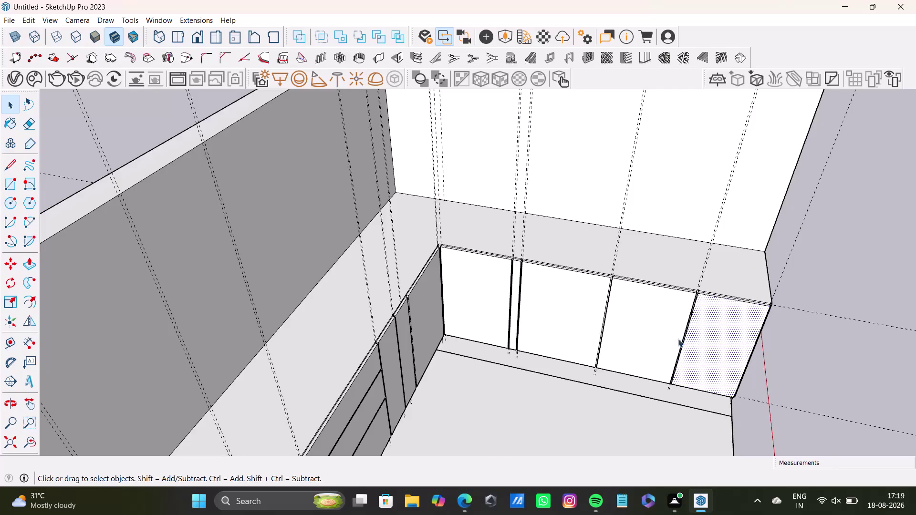
Bring the blank side cabinet face beside the corner cabinets into square view.
middle_drag(635, 395, 305, 394)
scroll(up, 3)
middle_drag(331, 376, 353, 295)
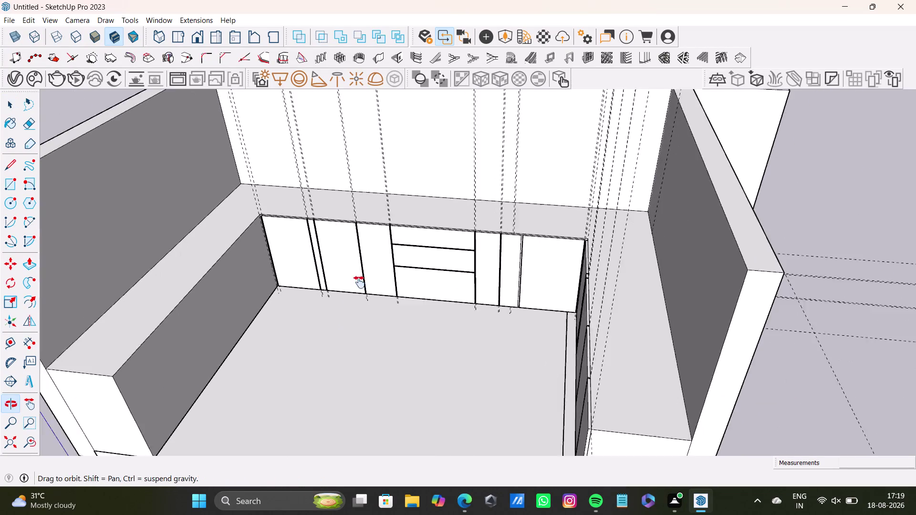
middle_drag(353, 295, 368, 270)
middle_drag(370, 270, 378, 273)
middle_drag(421, 285, 403, 363)
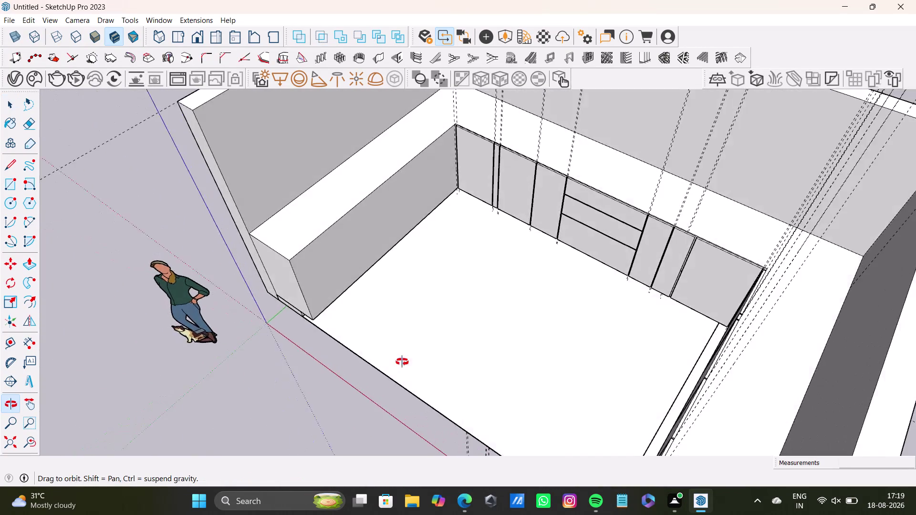
middle_drag(402, 362, 580, 344)
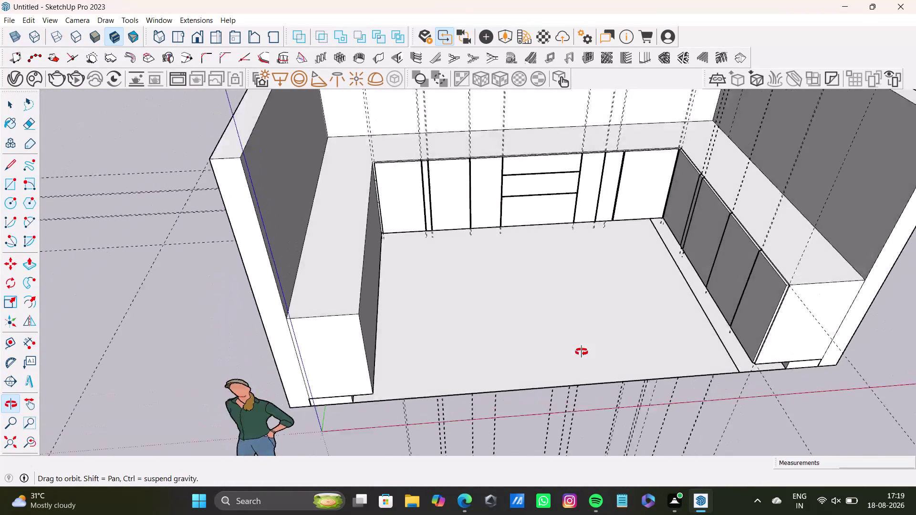
middle_drag(580, 344, 467, 202)
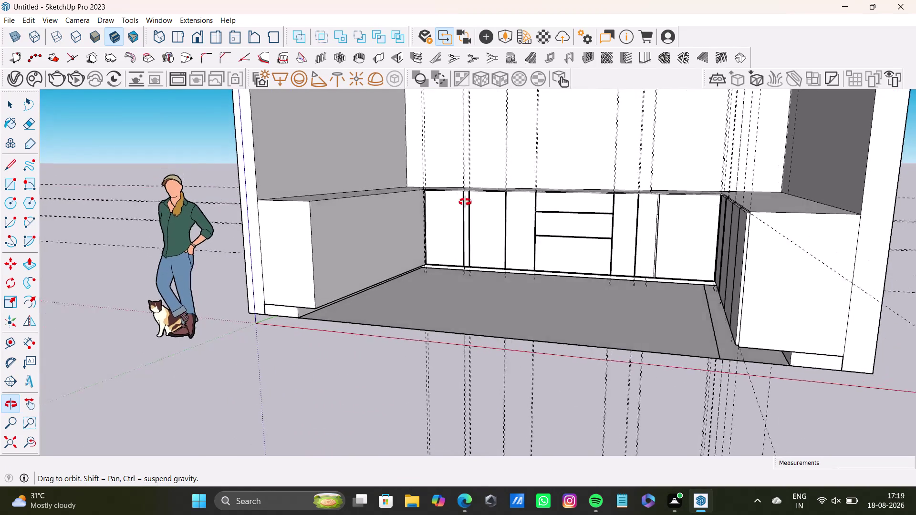
middle_drag(467, 202, 449, 205)
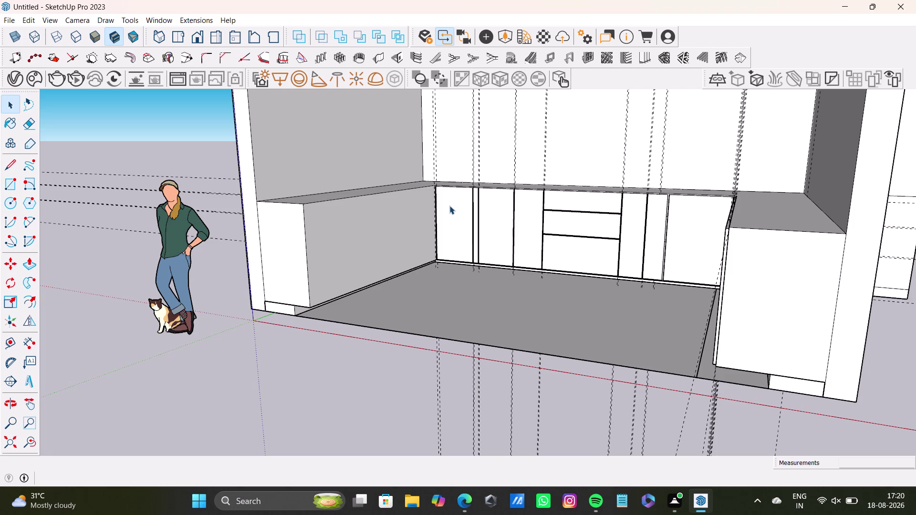
scroll(up, 3)
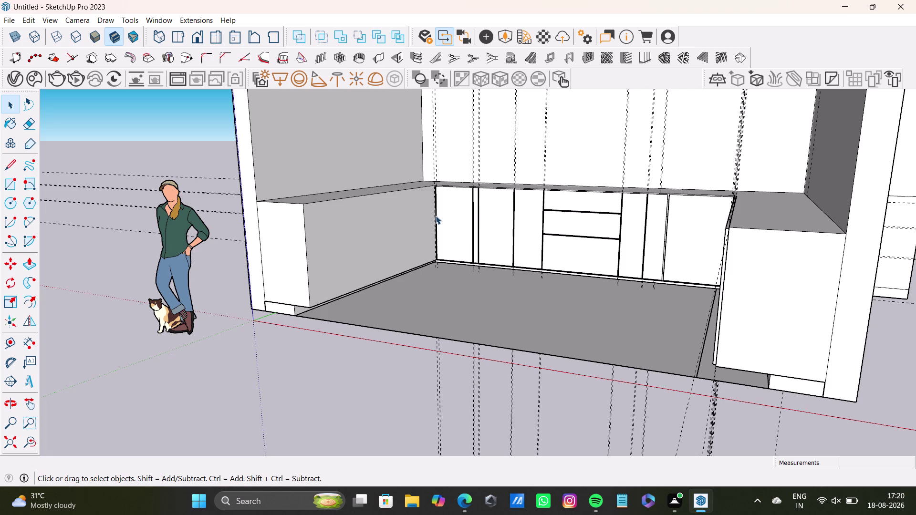
scroll(up, 3)
middle_drag(444, 213, 317, 255)
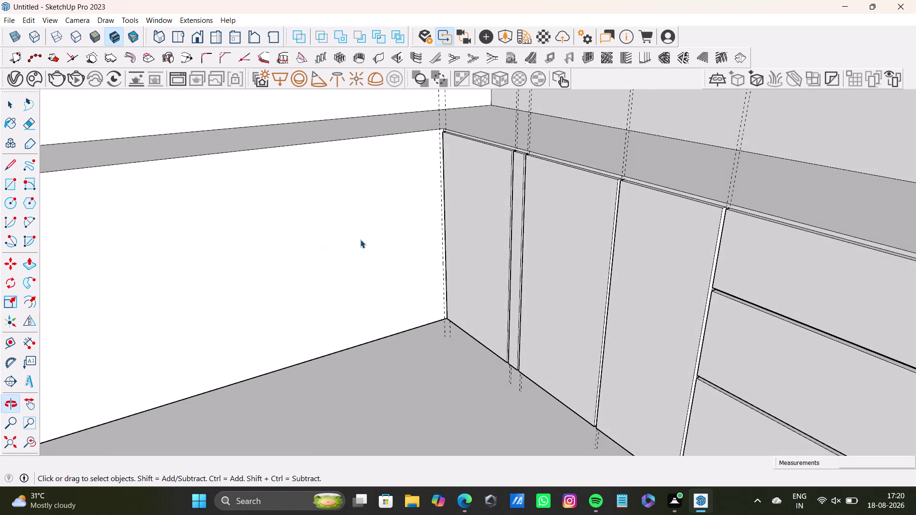
middle_drag(365, 236, 498, 253)
middle_drag(516, 267, 518, 305)
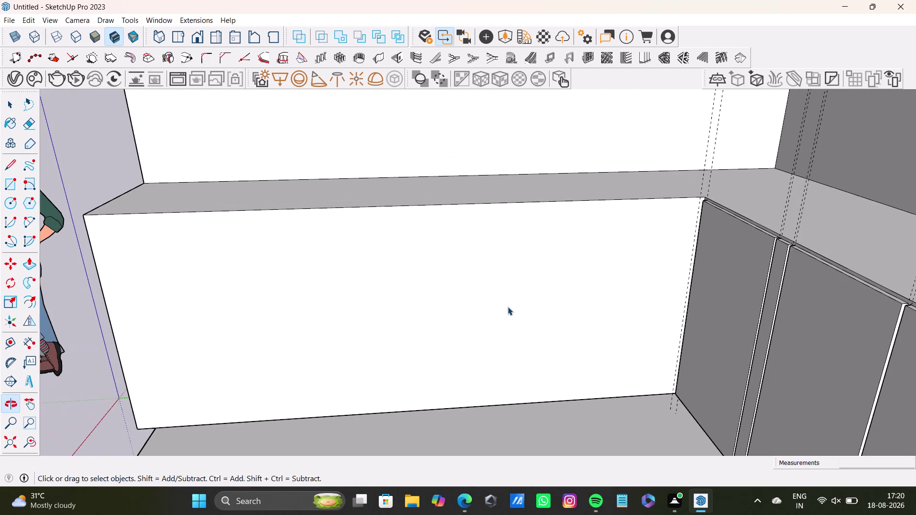
middle_drag(167, 350, 155, 309)
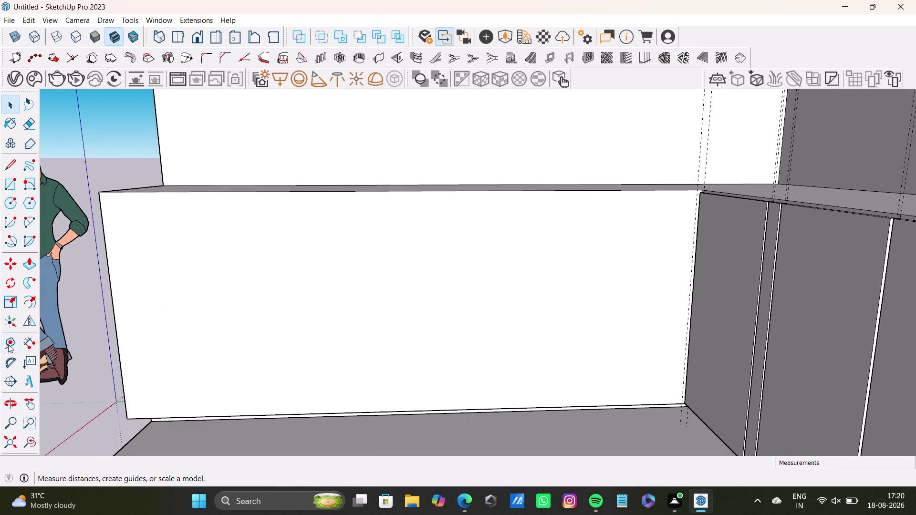
Pull vertical guide lines off the corner cabinet edge onto the side cabinet face.
drag(12, 344, 20, 338)
scroll(up, 3)
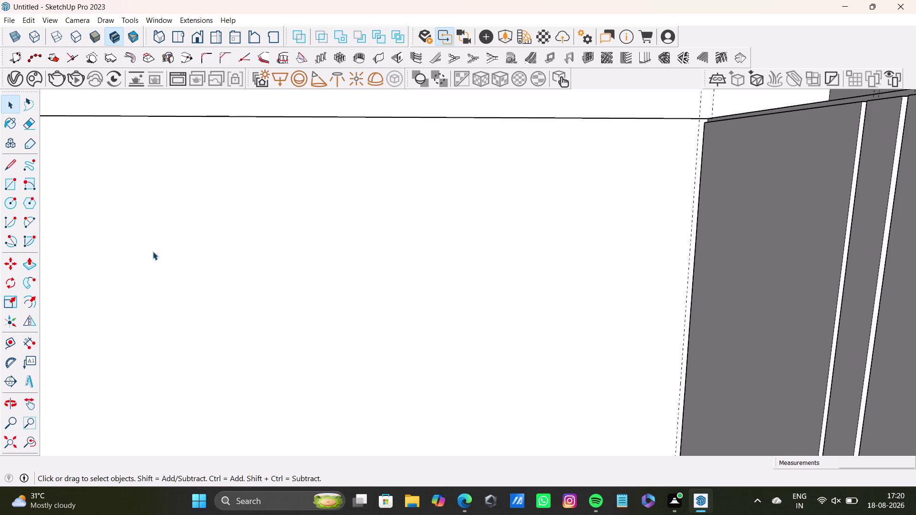
drag(7, 341, 12, 340)
scroll(up, 3)
drag(693, 326, 677, 325)
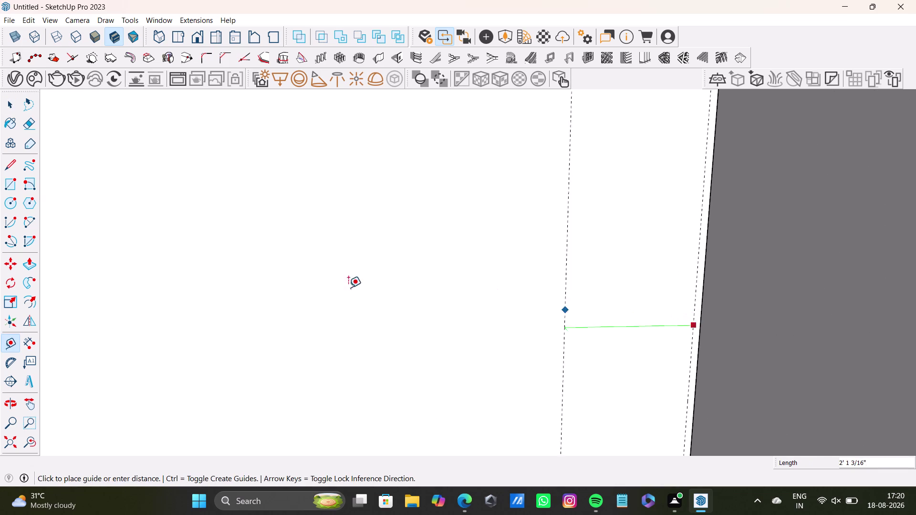
scroll(down, 3)
scroll(up, 3)
middle_drag(347, 294, 388, 293)
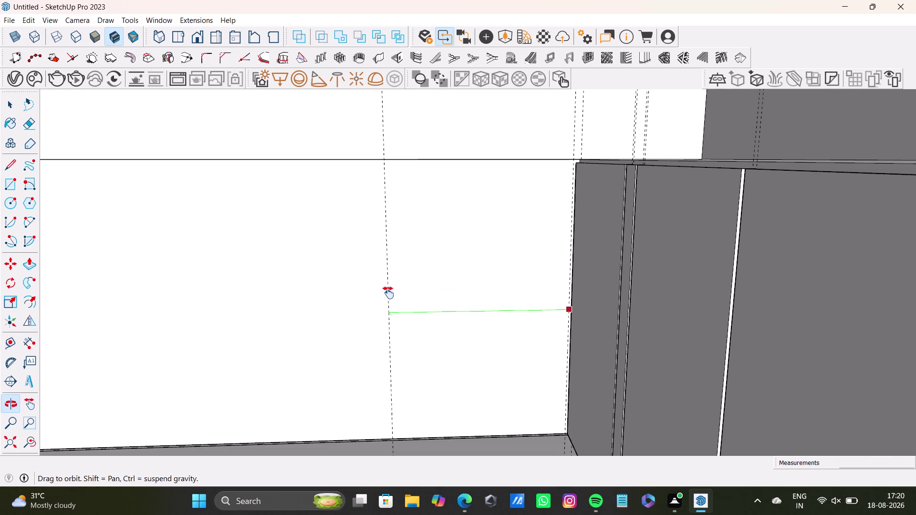
middle_drag(388, 293, 376, 363)
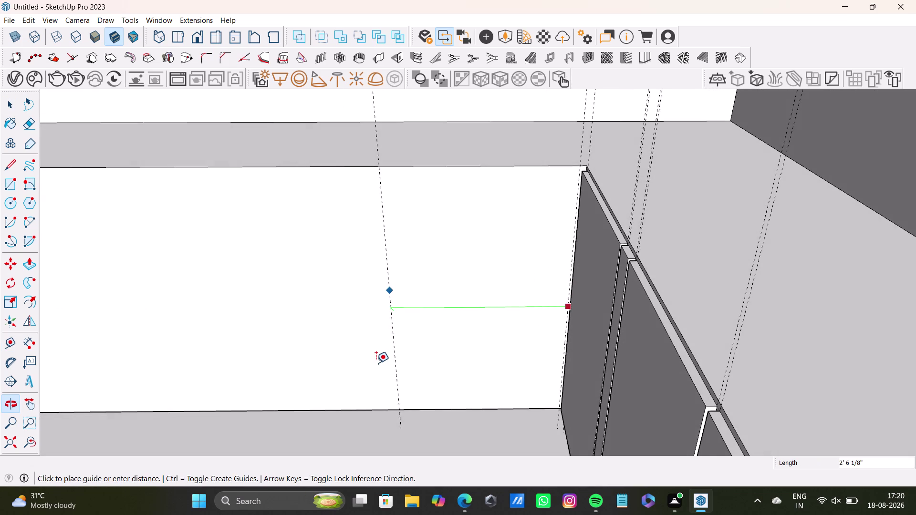
middle_drag(387, 337, 430, 307)
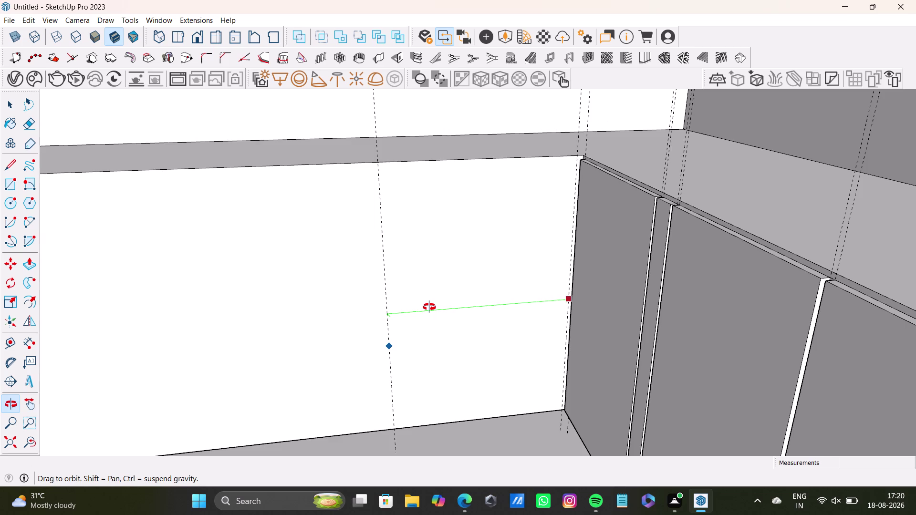
middle_drag(429, 307, 398, 310)
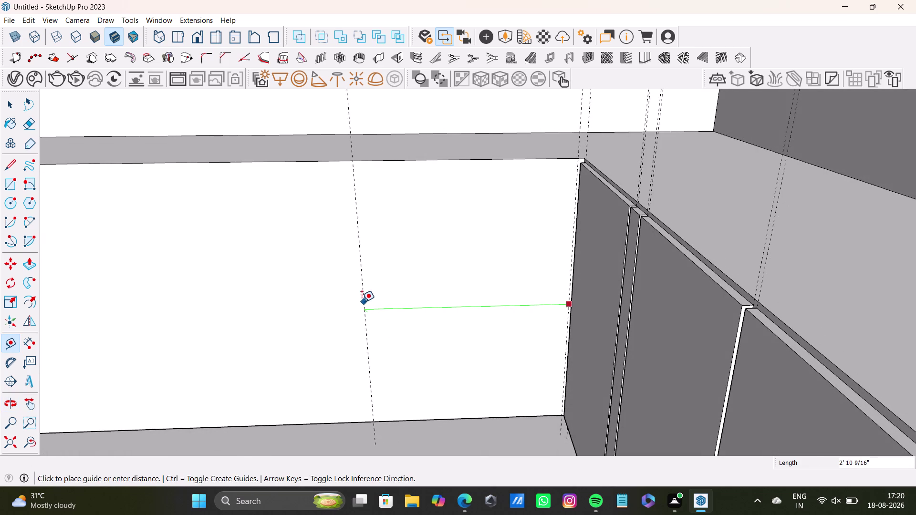
click(359, 301)
drag(361, 316, 338, 316)
Offset a guide 0.5" from the first guide on the side face.
text(0.)
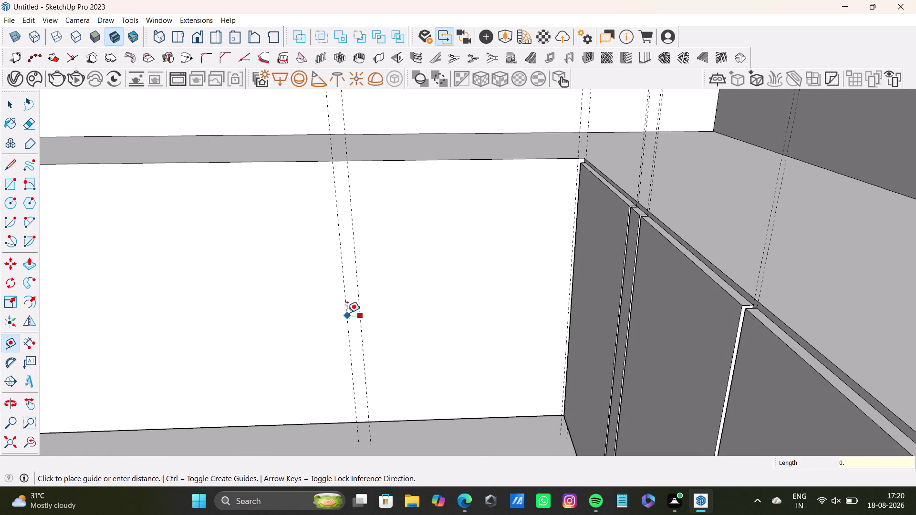
text(6)
key(BackSpace)
key(5)
key(shift+quotedbl)
key(Return)
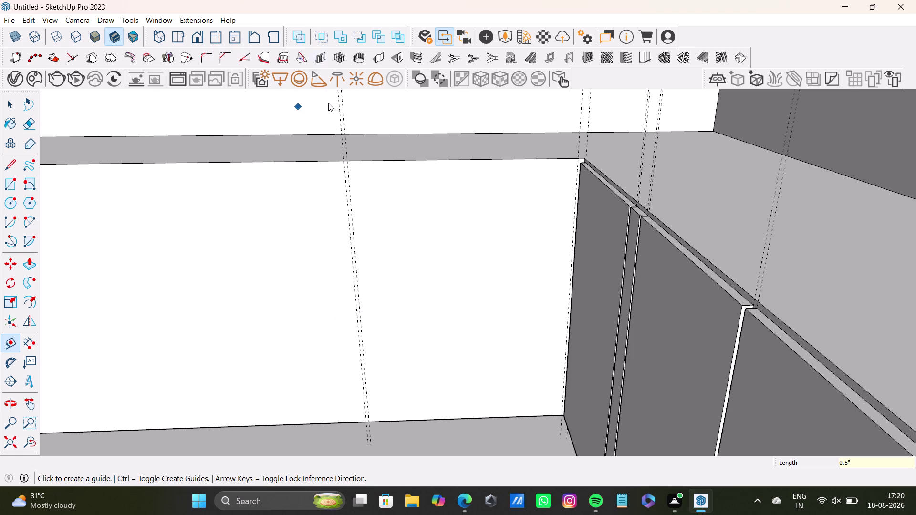
scroll(up, 3)
middle_drag(371, 320, 441, 296)
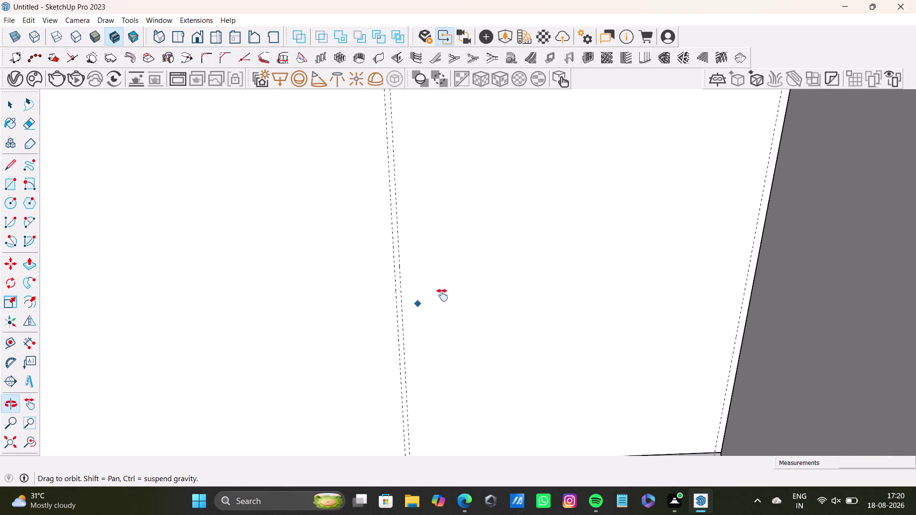
middle_drag(441, 295, 443, 295)
Place a guide about 2'9" along and pair it with a 0.5" offset guide.
drag(421, 304, 416, 304)
scroll(down, 3)
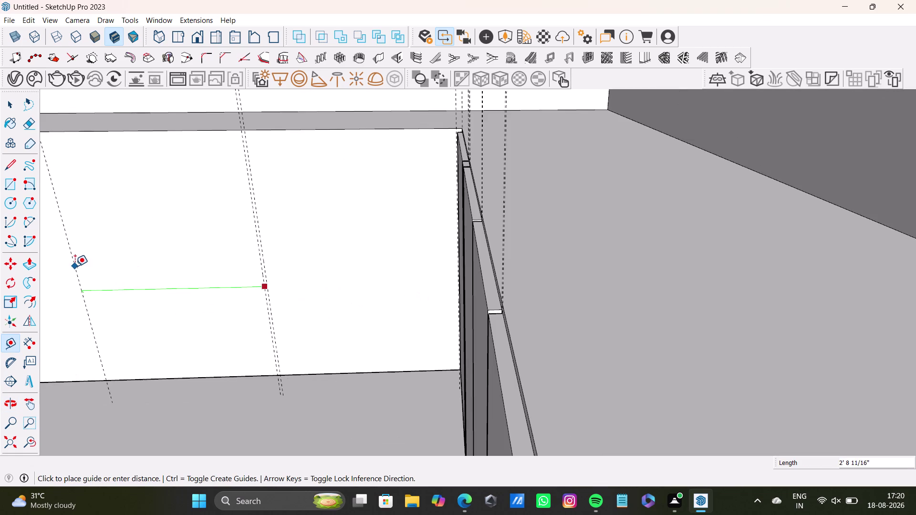
middle_drag(76, 266, 320, 273)
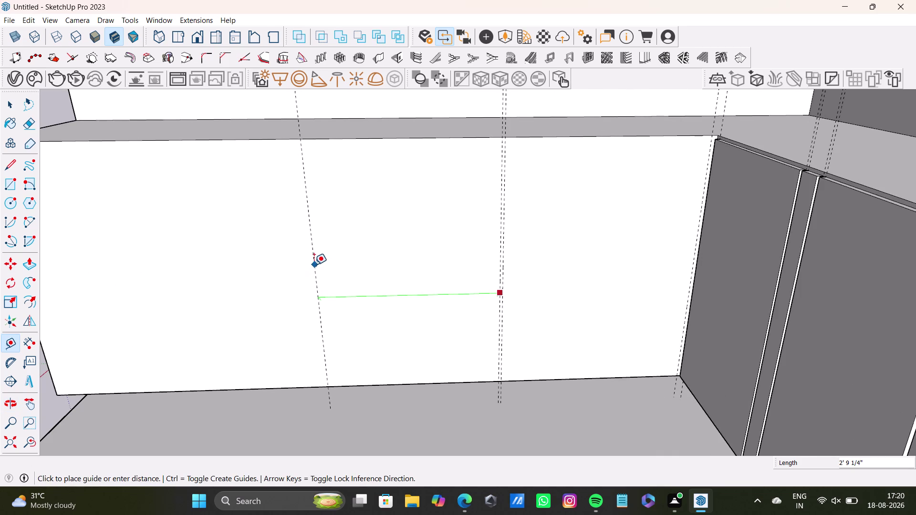
click(311, 264)
click(309, 274)
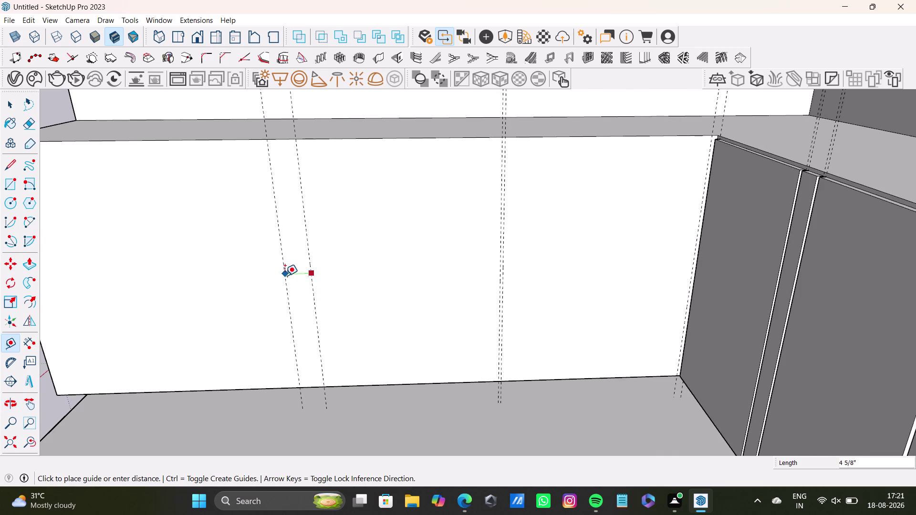
text(0.5)
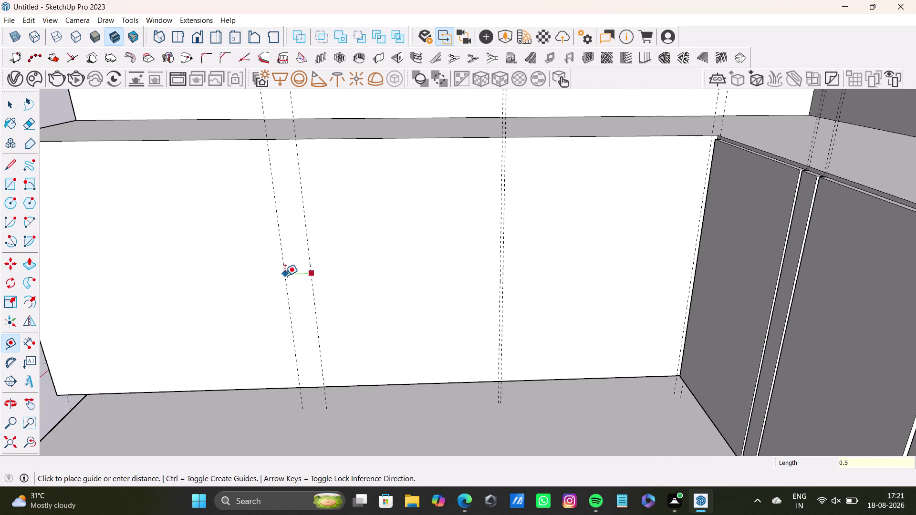
key(shift+quotedbl)
key(Return)
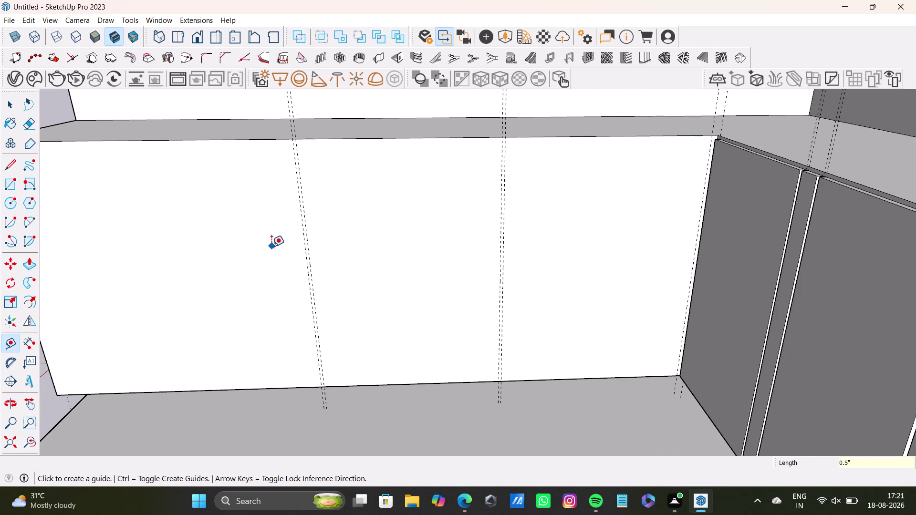
Place another guide about 2'7" further along the side face.
scroll(up, 3)
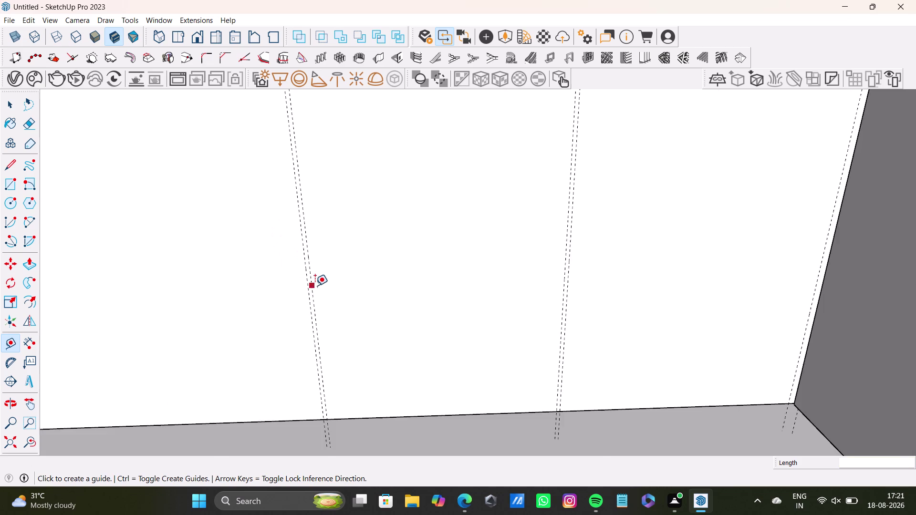
scroll(up, 3)
drag(305, 283, 280, 284)
scroll(down, 3)
middle_drag(86, 274, 297, 257)
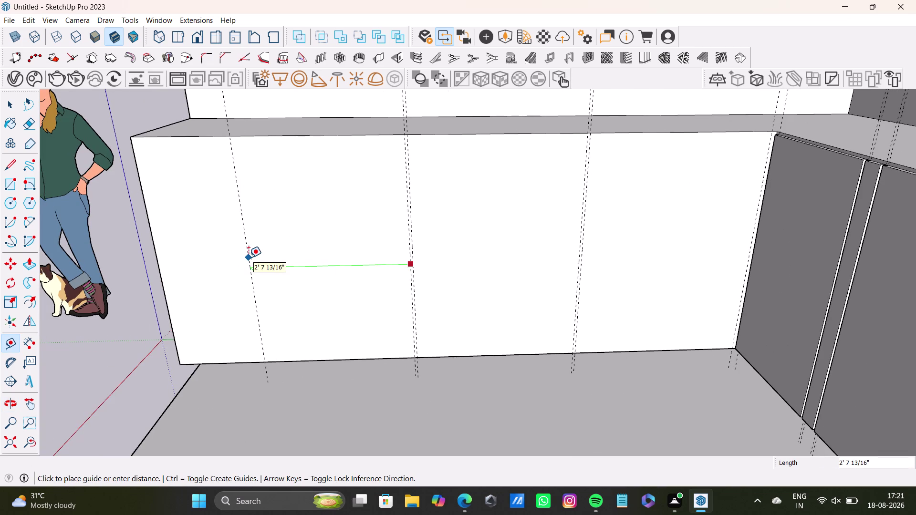
click(249, 258)
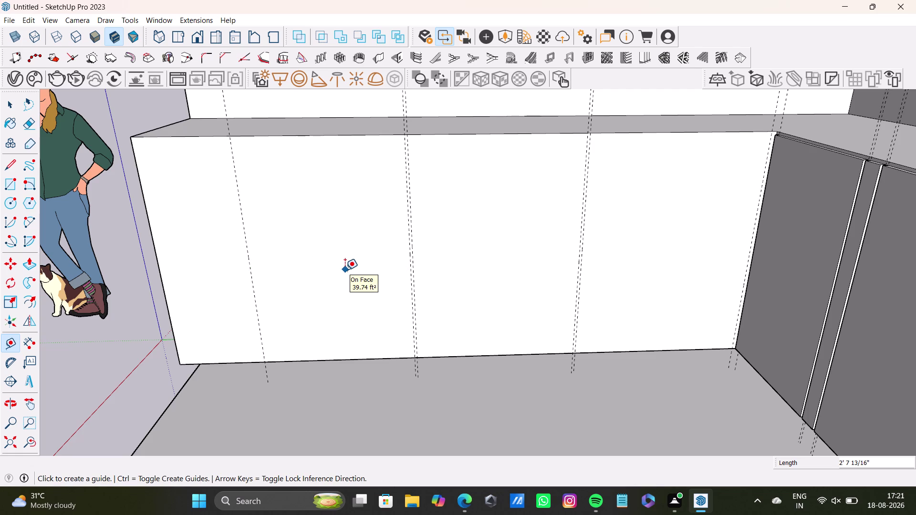
Undo the last five guide placements to clear the side face.
key(ctrl+z)
key(ctrl+z)
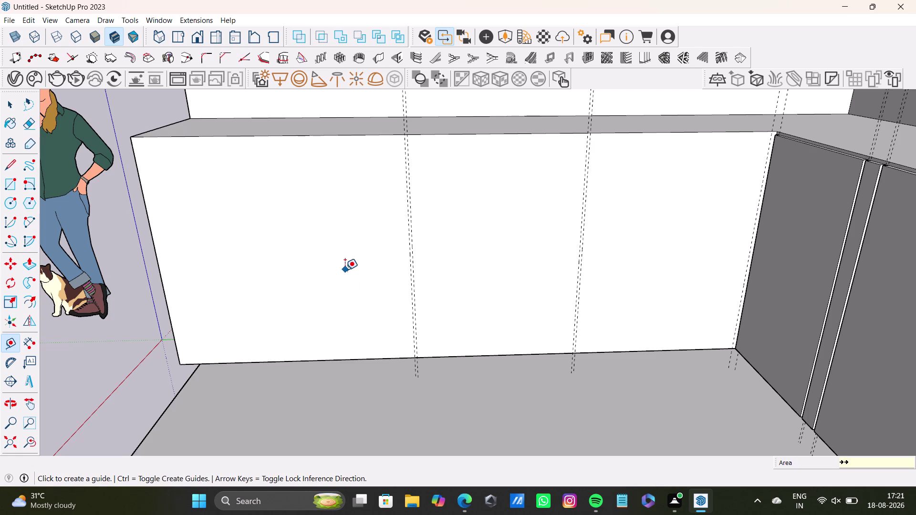
key(ctrl+z)
key(ctrl+z)
key(ctrl+z)
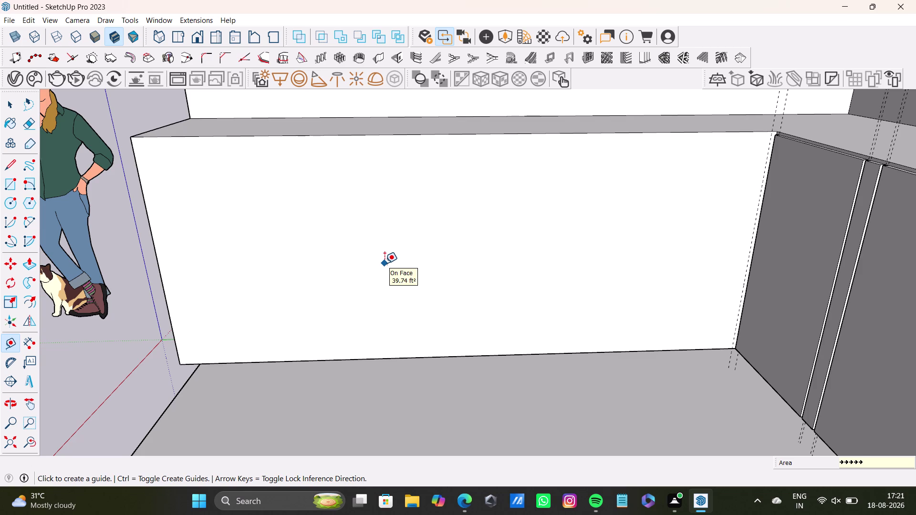
scroll(down, 3)
Begin measuring guides from the cabinet and wall corners along the back wall.
click(8, 344)
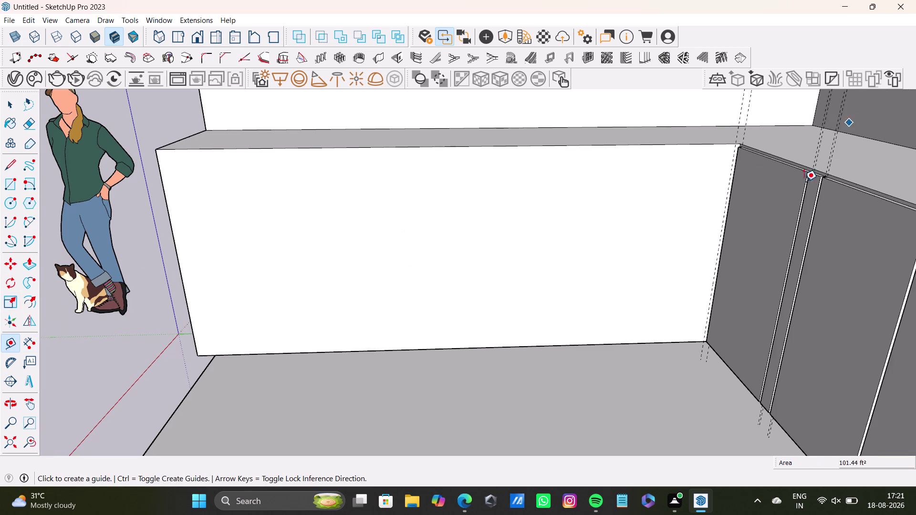
scroll(up, 3)
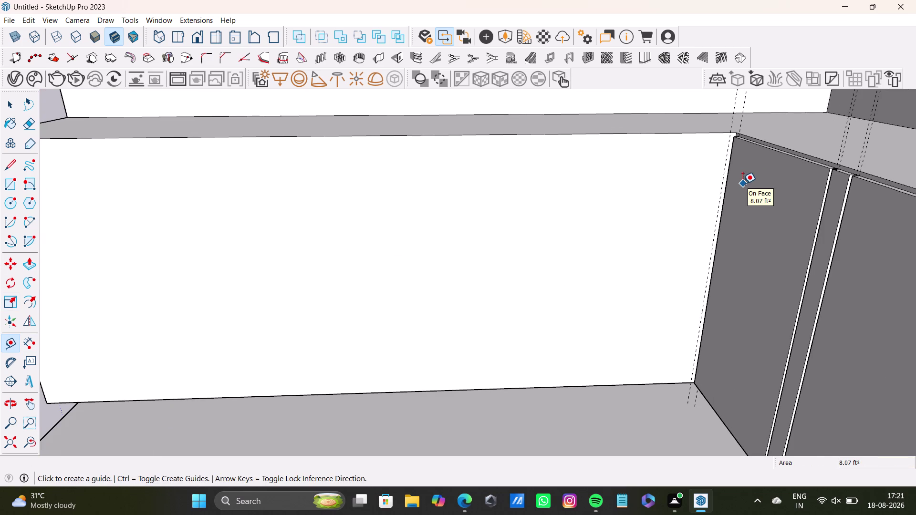
middle_drag(740, 190, 709, 178)
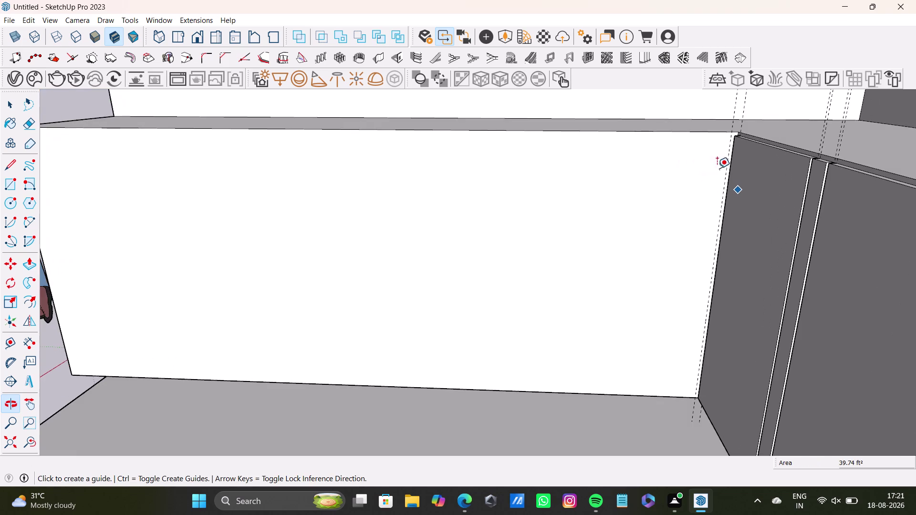
scroll(up, 3)
click(733, 139)
scroll(down, 3)
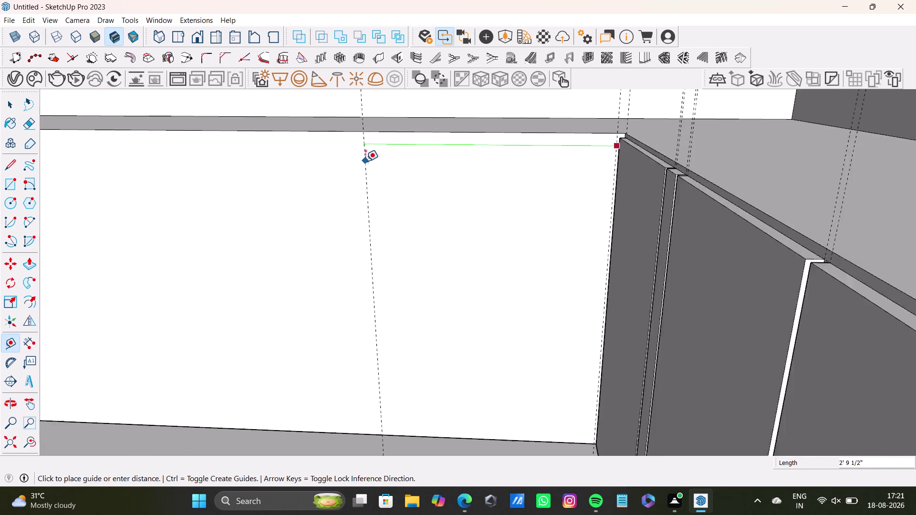
scroll(down, 3)
middle_drag(365, 165, 401, 159)
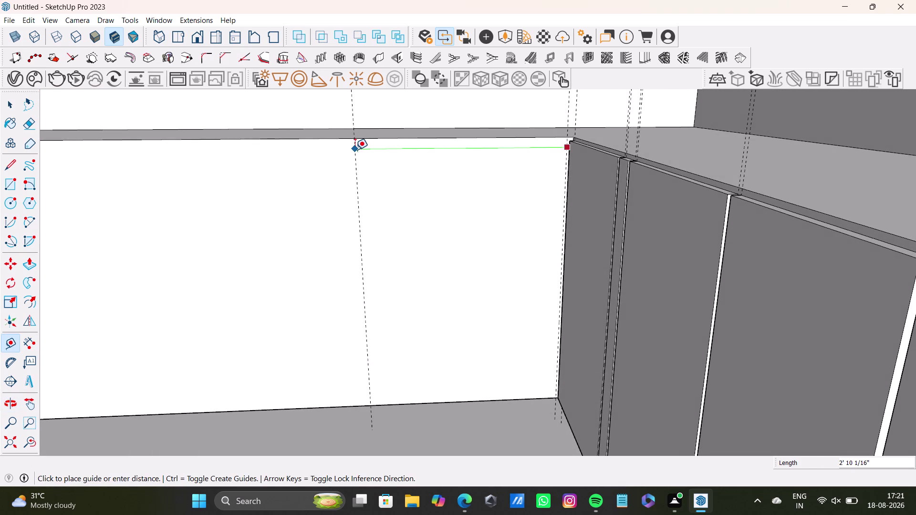
Add a guide 0.5" beside the first existing vertical guide.
click(355, 149)
click(354, 165)
text(0)
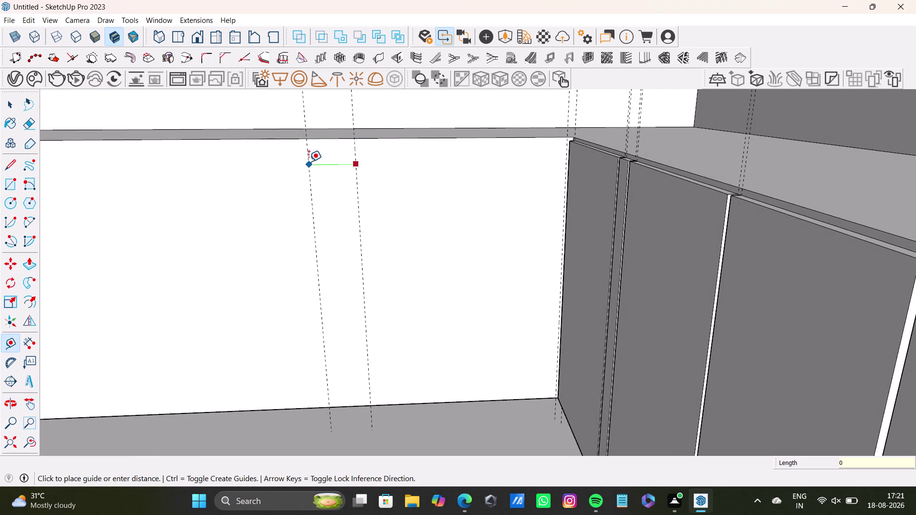
text(.5)
key(shift+quotedbl)
key(Return)
Add a 0.5" offset guide beside the second vertical guide.
scroll(up, 3)
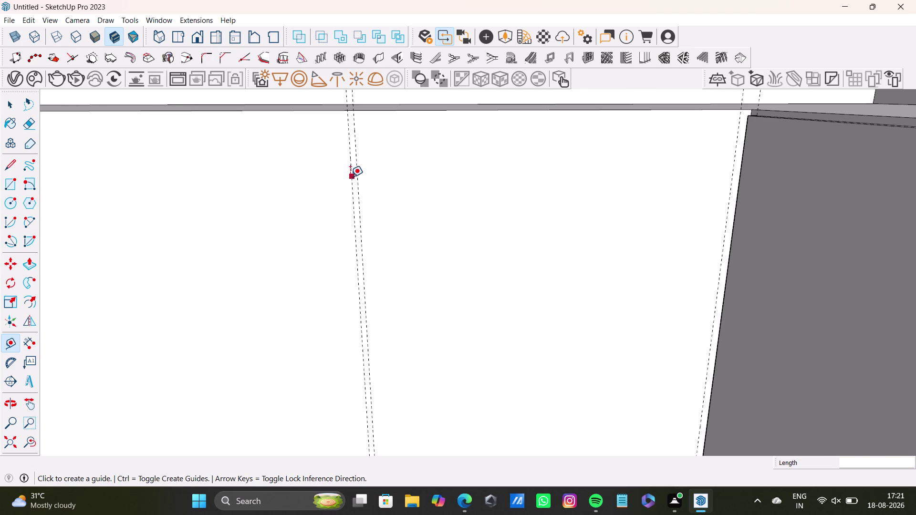
drag(351, 179, 347, 179)
scroll(down, 3)
scroll(down, 3)
middle_drag(100, 212, 191, 200)
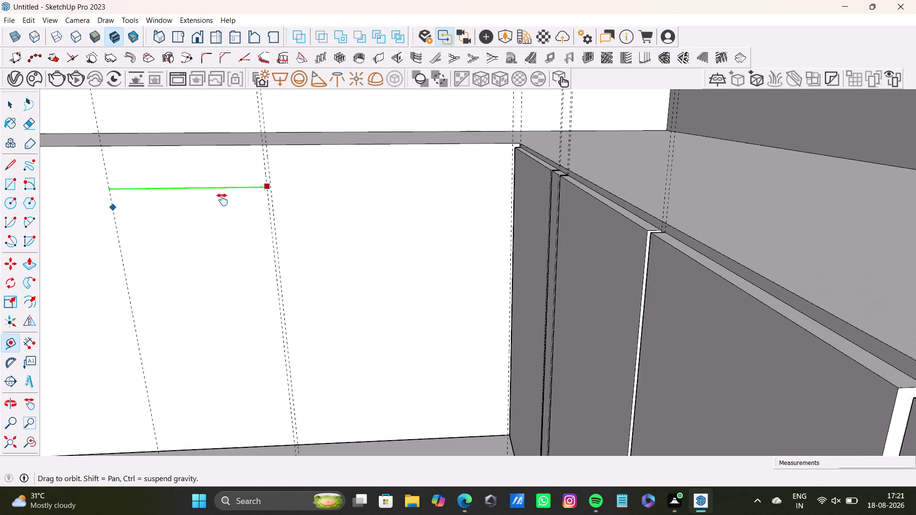
middle_drag(191, 200, 362, 206)
click(324, 212)
click(326, 216)
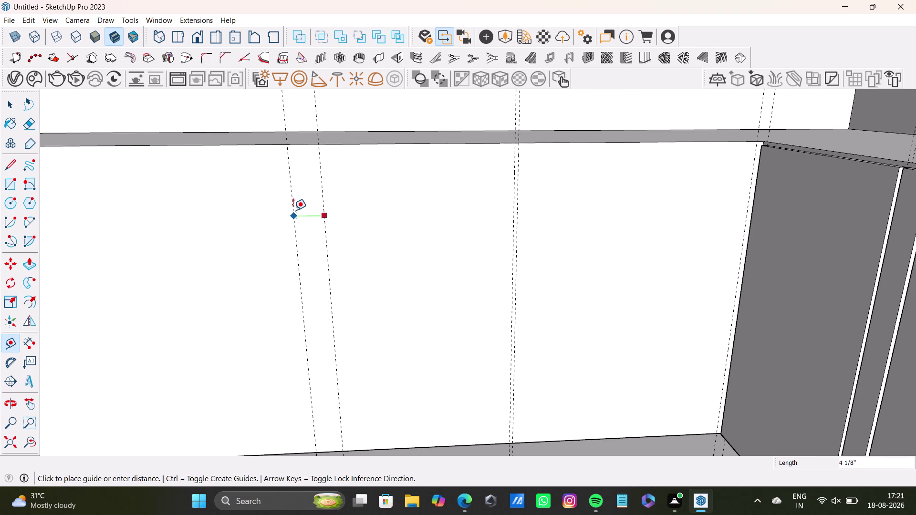
text(0,)
key(BackSpace)
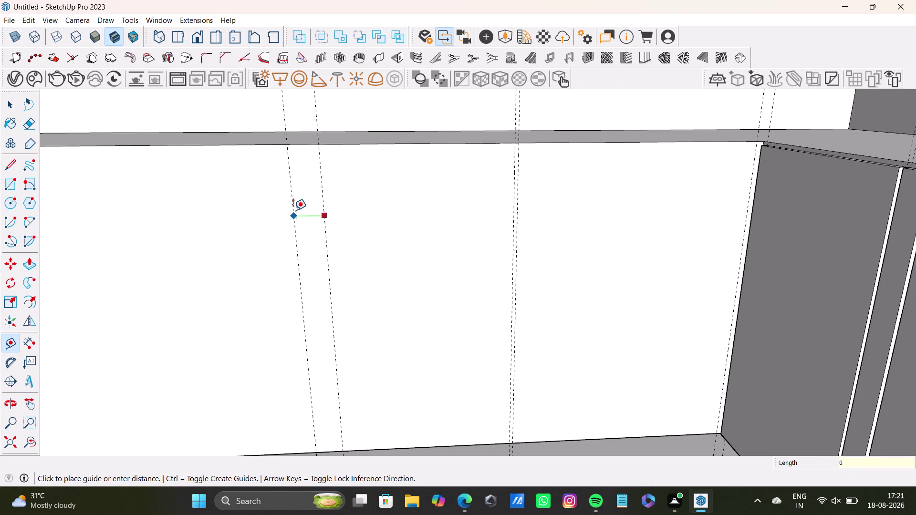
text(.5)
key(shift+quotedbl)
key(Return)
Add a 0.5" offset guide beside the third vertical guide.
scroll(up, 3)
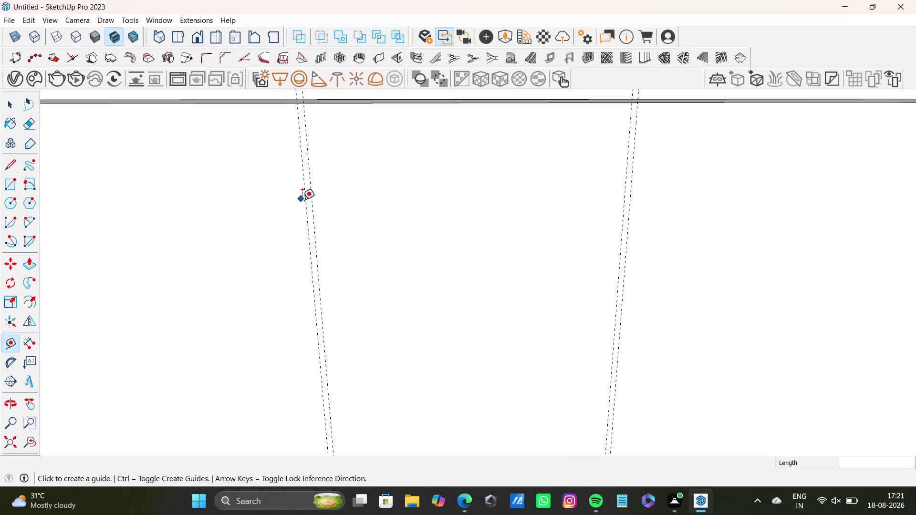
click(303, 201)
scroll(down, 3)
middle_drag(150, 181, 438, 181)
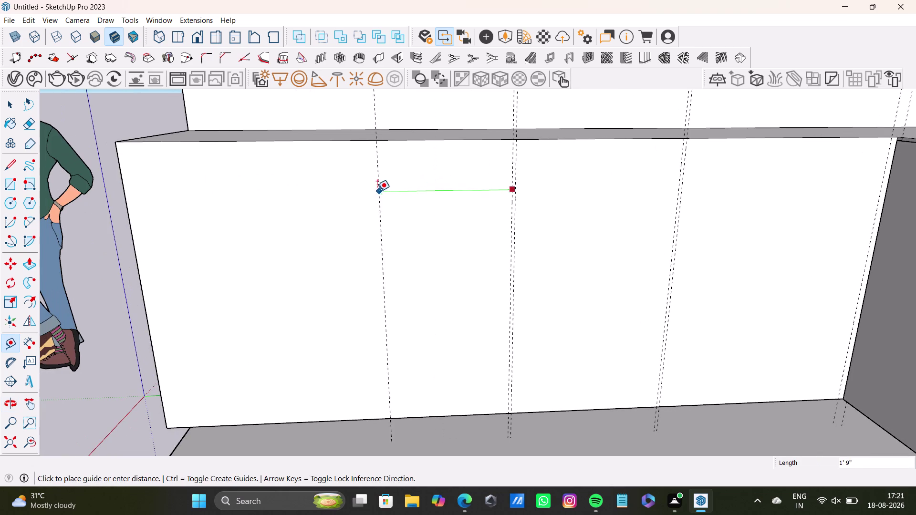
click(329, 194)
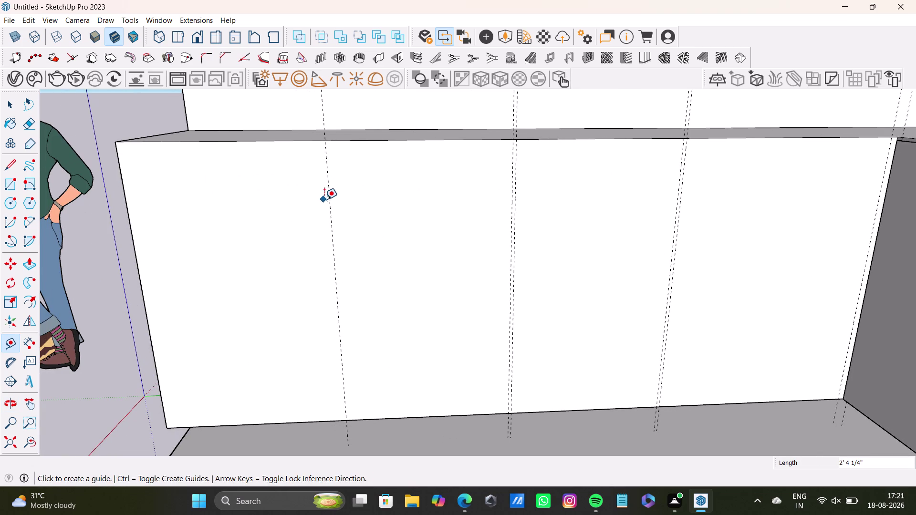
click(329, 200)
text(0.)
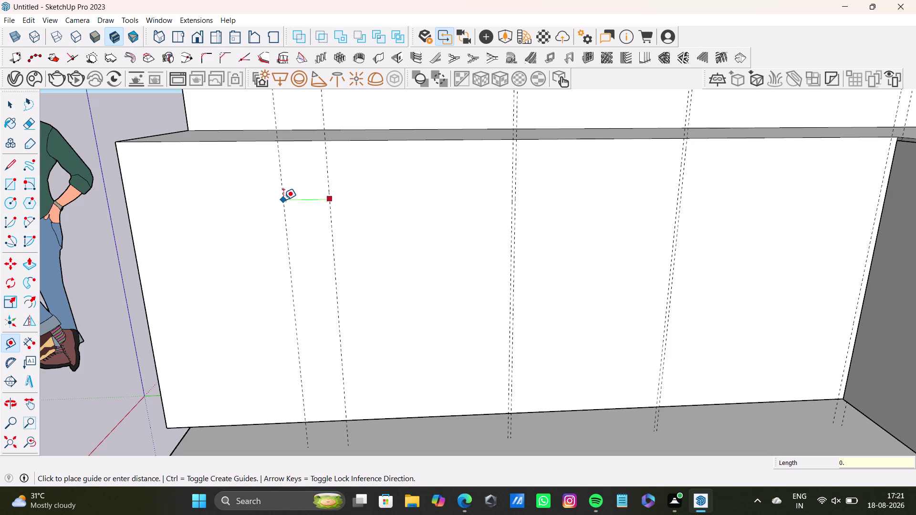
text(5)
key(shift+quotedbl)
key(Return)
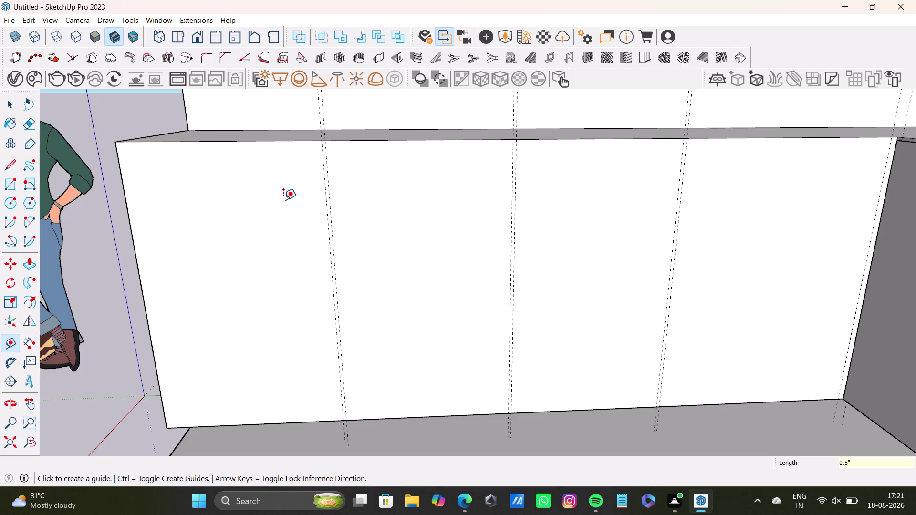
Start another offset guide from the next guide toward the wall's left end.
scroll(up, 3)
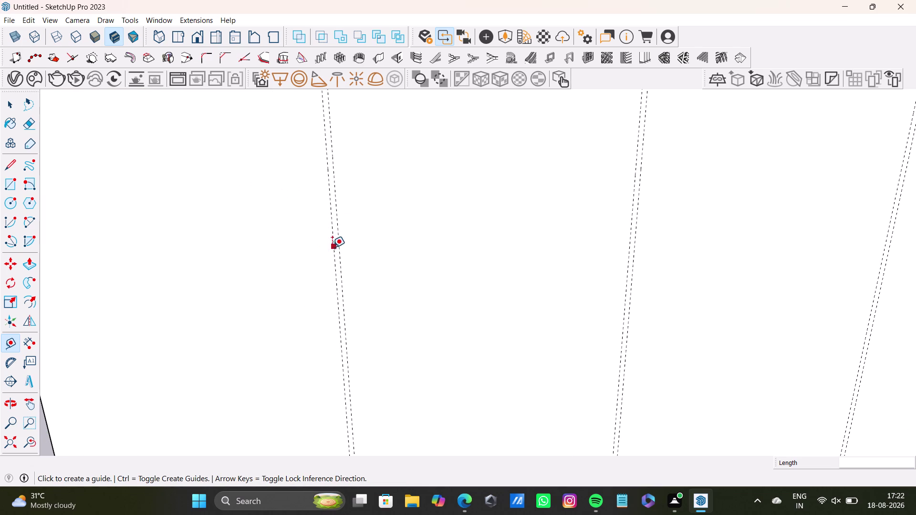
click(332, 248)
scroll(down, 3)
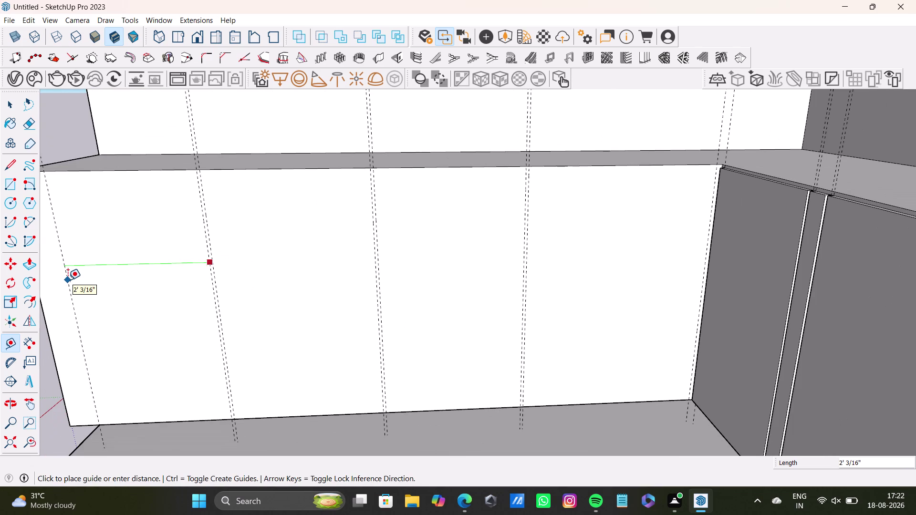
middle_drag(68, 280, 218, 262)
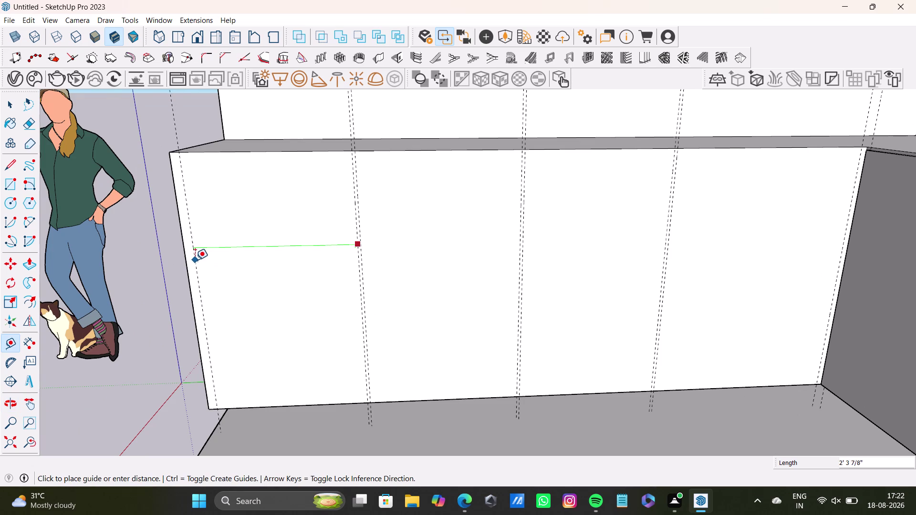
click(192, 260)
scroll(up, 3)
middle_drag(204, 259, 210, 209)
scroll(down, 3)
scroll(up, 3)
scroll(down, 3)
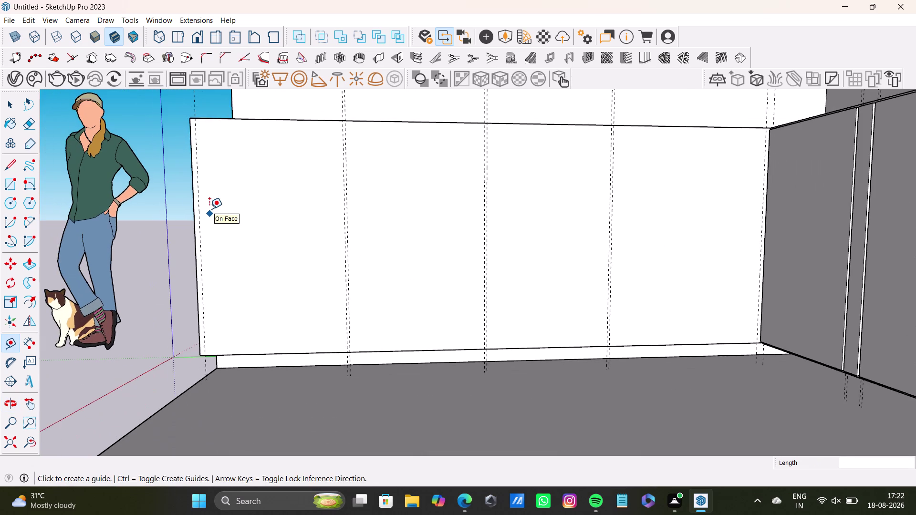
scroll(down, 3)
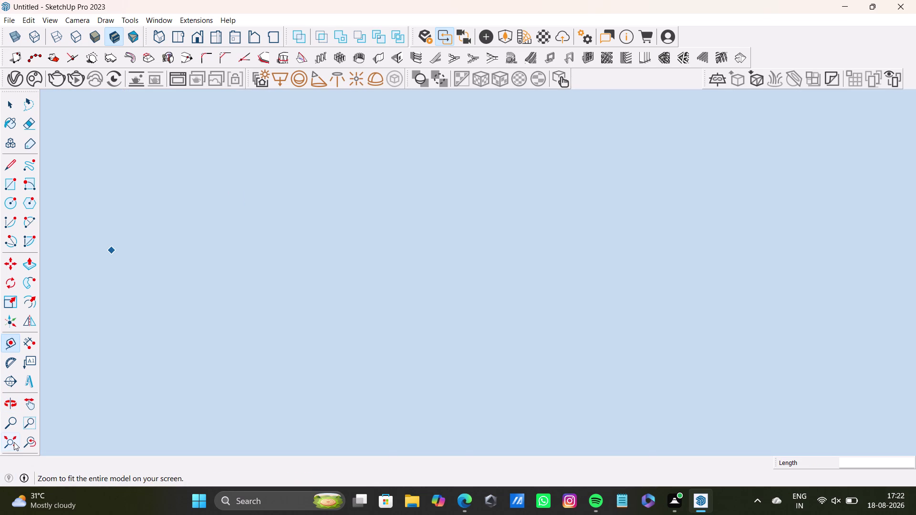
click(14, 443)
middle_drag(387, 316, 618, 350)
scroll(down, 3)
middle_drag(518, 345, 660, 346)
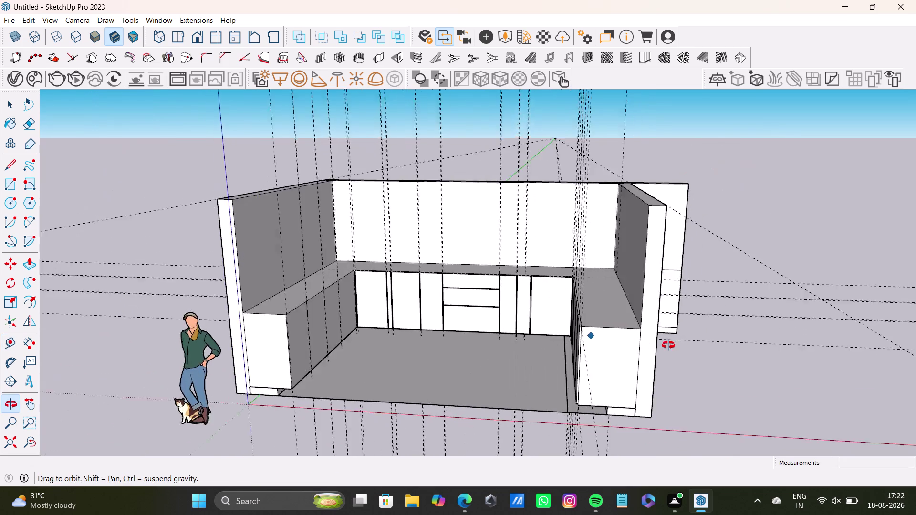
middle_drag(661, 345, 668, 345)
scroll(up, 3)
middle_drag(618, 336, 670, 351)
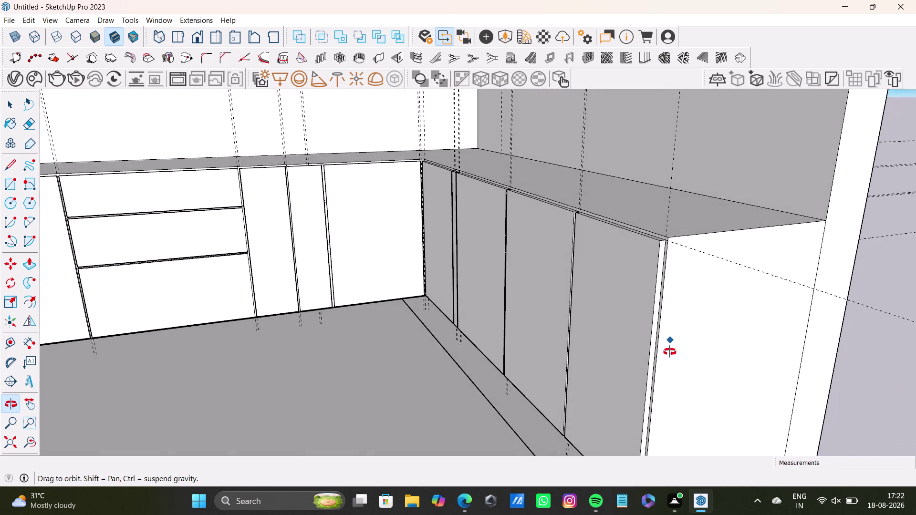
middle_drag(670, 352, 676, 370)
scroll(up, 3)
middle_drag(666, 321, 650, 323)
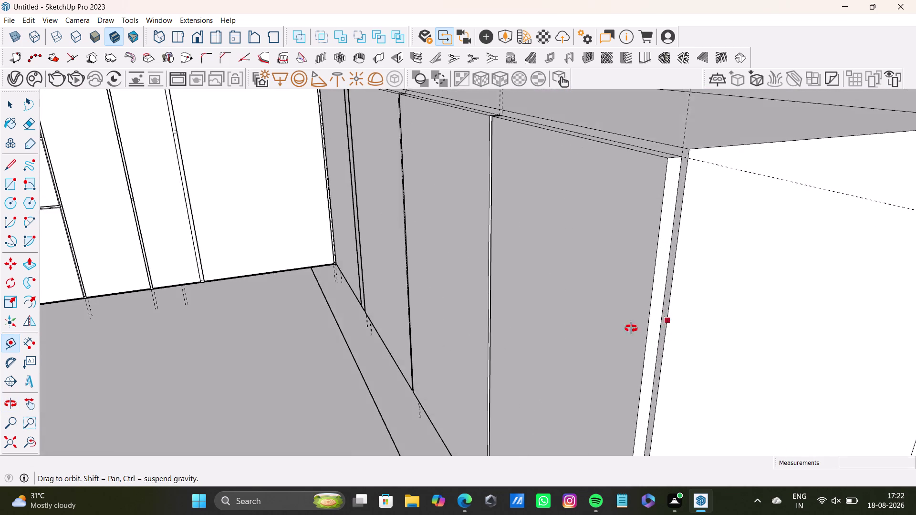
middle_drag(651, 323, 272, 312)
scroll(down, 3)
middle_drag(310, 245, 455, 437)
scroll(up, 3)
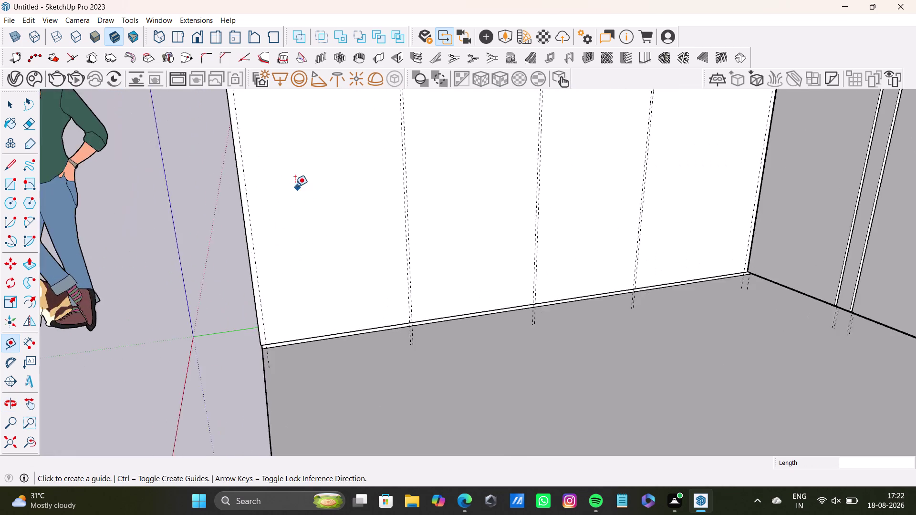
scroll(up, 3)
middle_drag(304, 184, 460, 330)
middle_drag(453, 332, 381, 288)
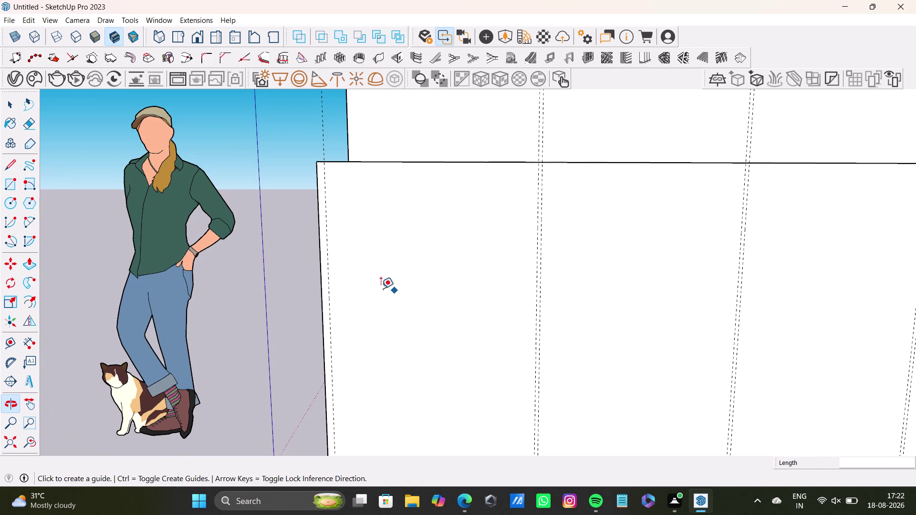
Offset a guide 0.5" inward from the wall's left edge.
key(ctrl+z)
click(538, 277)
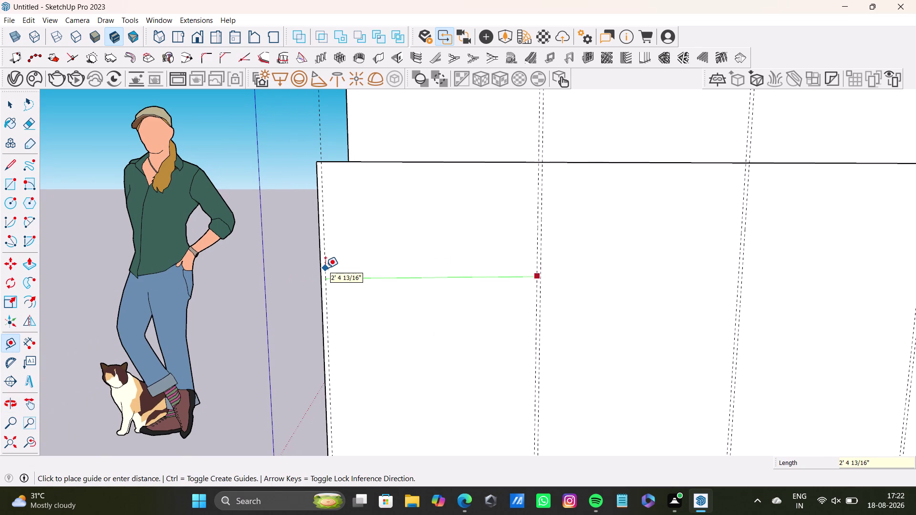
click(326, 268)
drag(324, 277, 331, 277)
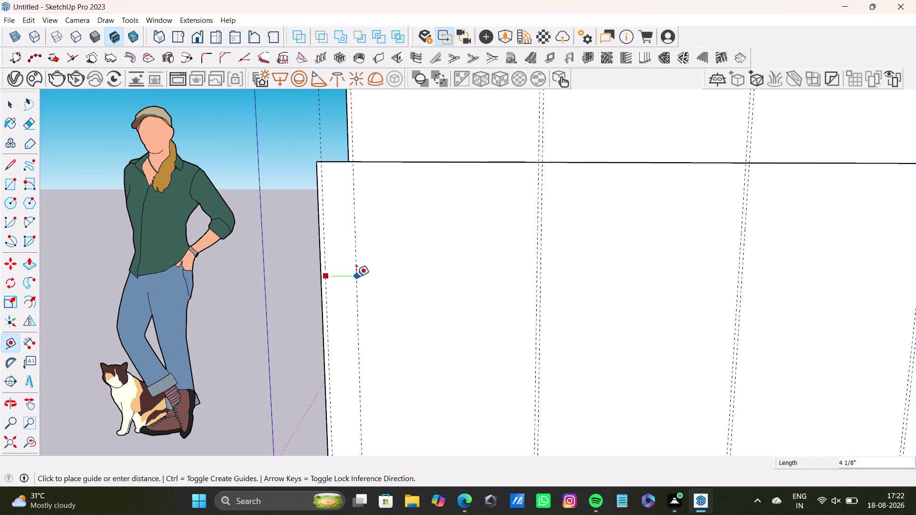
text(0.5)
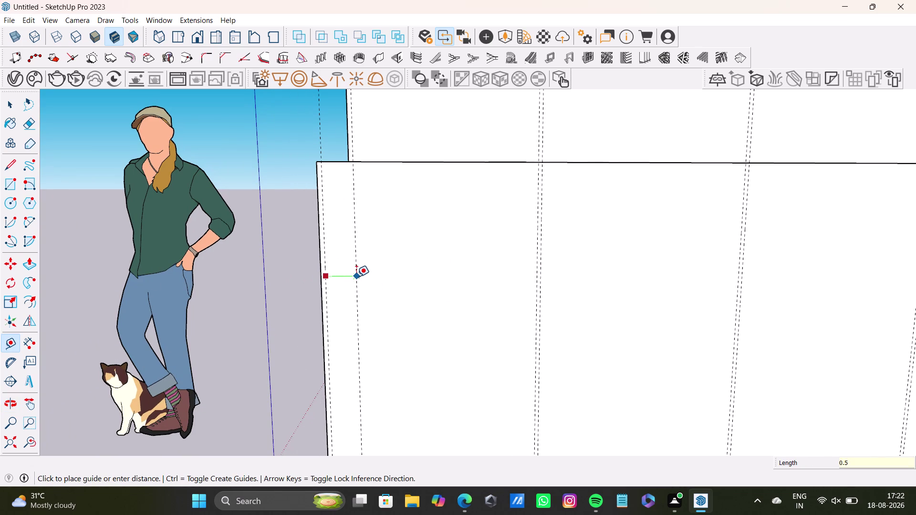
key(shift+quotedbl)
key(Return)
key(space)
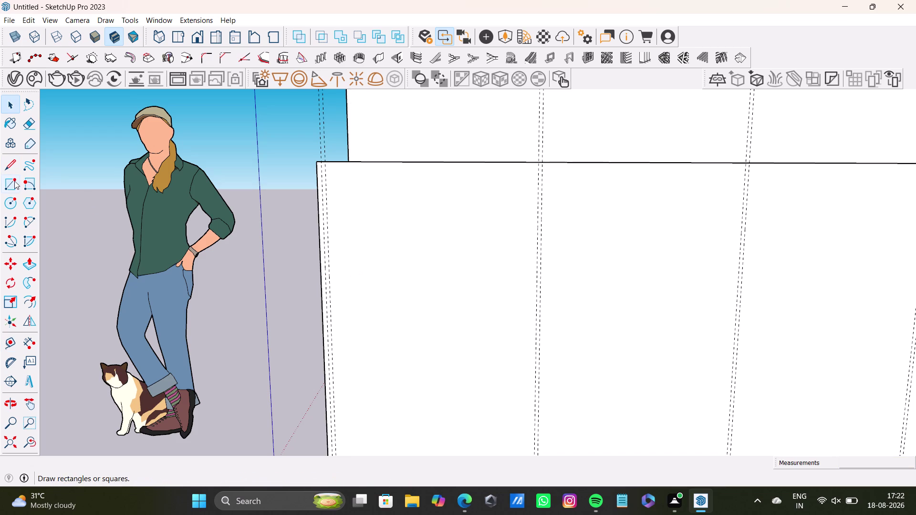
click(7, 185)
scroll(up, 3)
key(space)
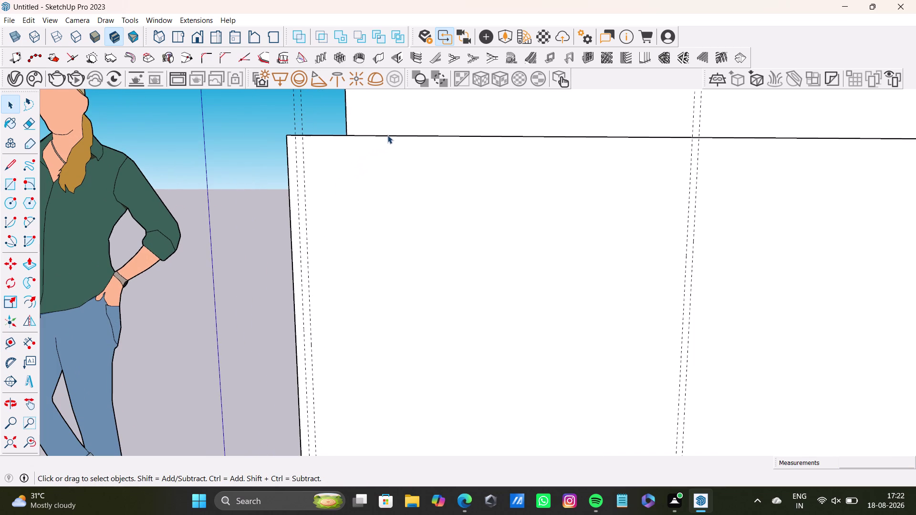
Place a horizontal guide below the wall's top edge near the corner, then undo it.
key(t)
click(389, 136)
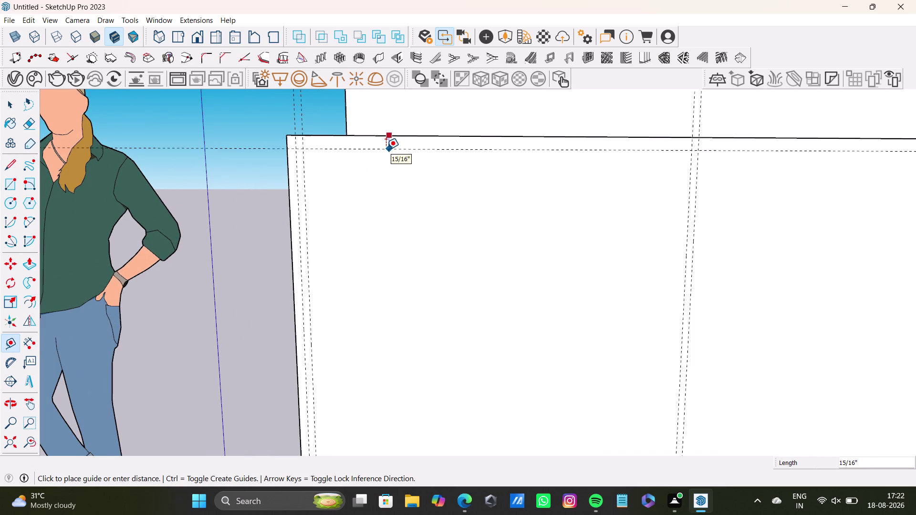
scroll(down, 3)
scroll(up, 3)
middle_drag(423, 162, 0, 261)
scroll(down, 3)
scroll(up, 3)
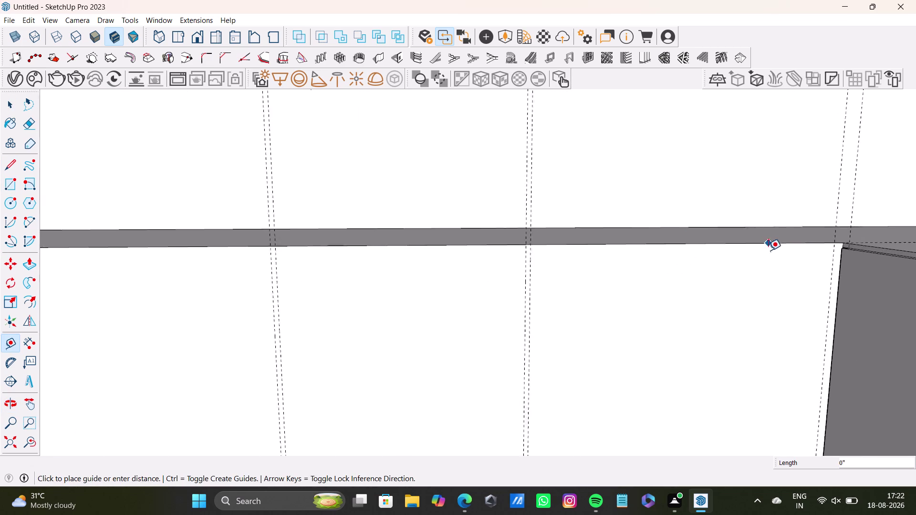
scroll(up, 3)
middle_drag(822, 258, 593, 280)
scroll(up, 3)
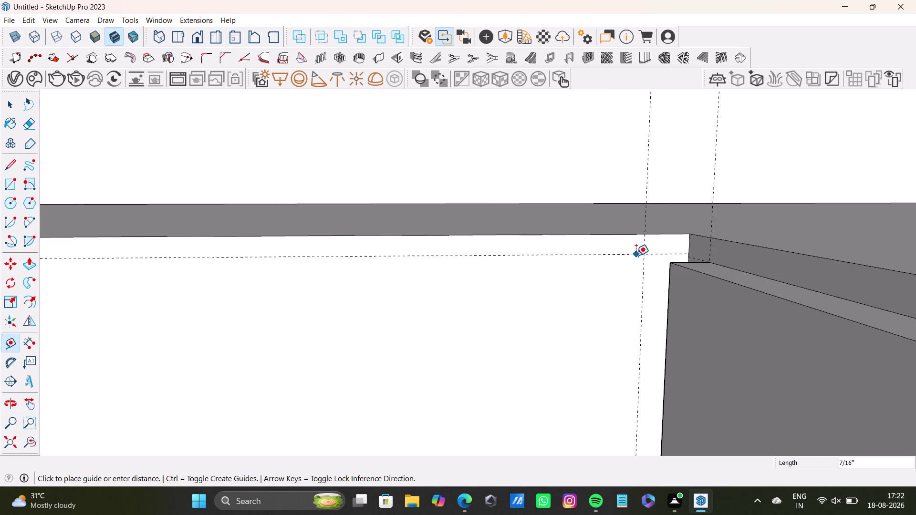
scroll(up, 3)
click(646, 259)
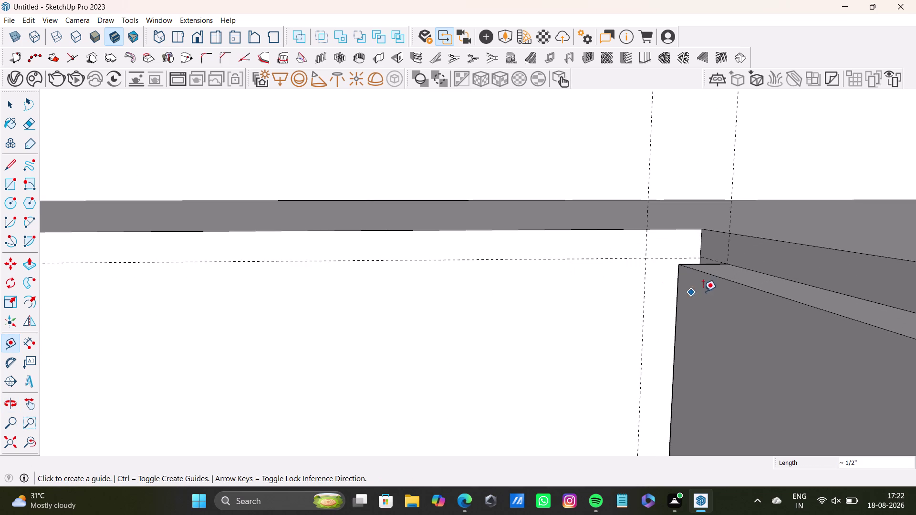
scroll(up, 3)
key(ctrl+z)
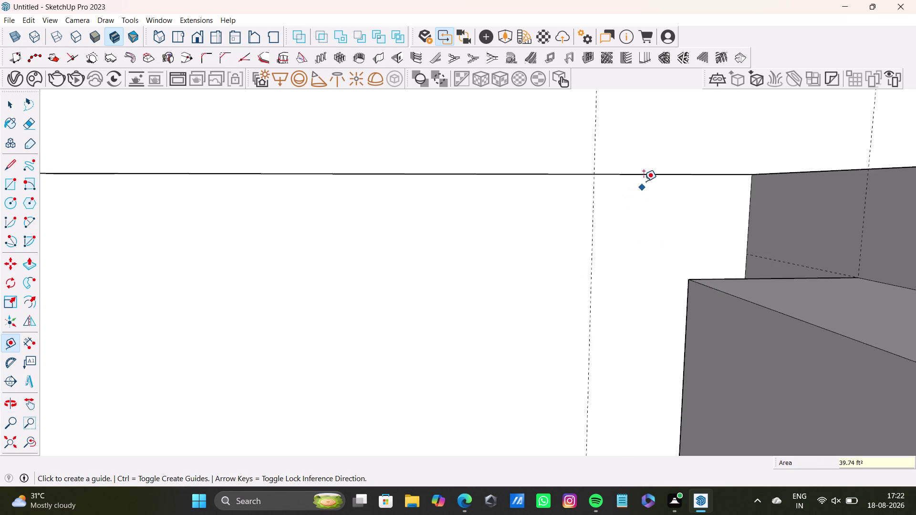
Place a guide just off the cabinet edge along the back wall.
click(646, 171)
click(659, 253)
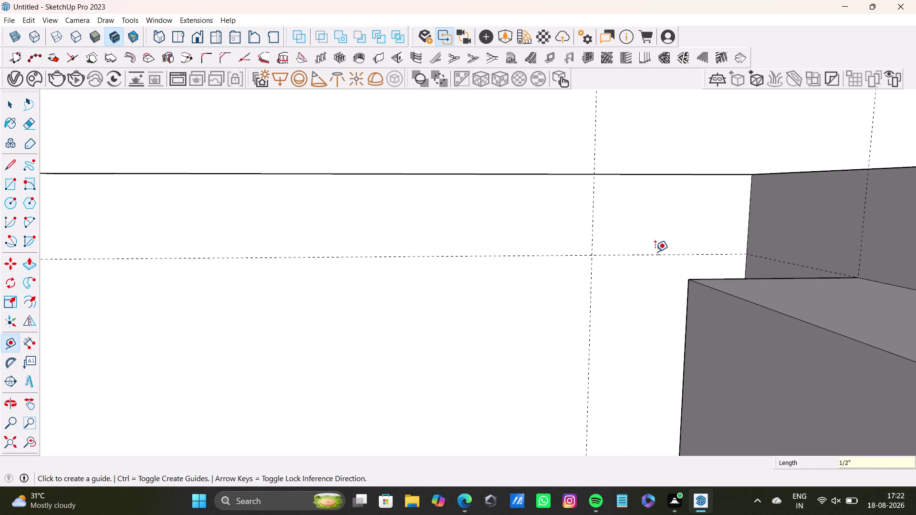
scroll(down, 3)
middle_drag(572, 308, 649, 81)
scroll(down, 3)
middle_drag(632, 352, 631, 343)
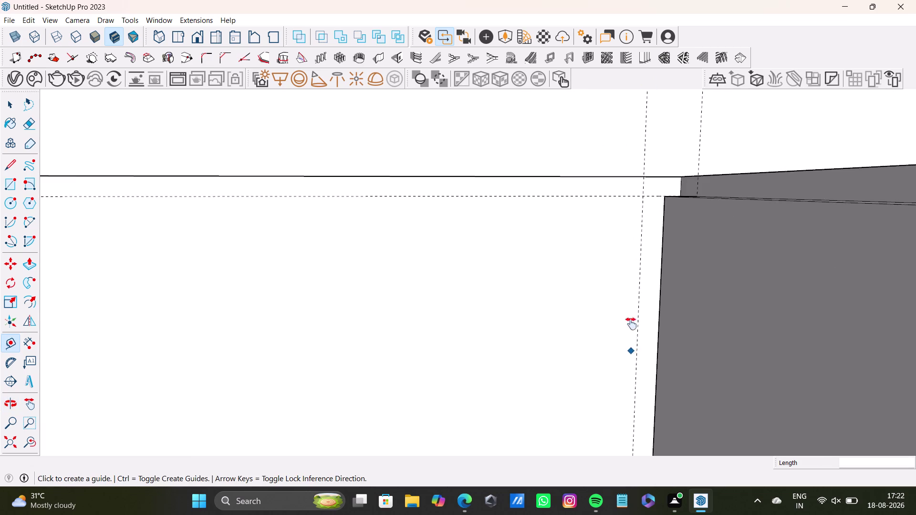
middle_drag(632, 343, 633, 67)
scroll(up, 3)
scroll(down, 3)
middle_drag(616, 302, 633, 90)
scroll(down, 3)
scroll(up, 3)
middle_drag(581, 358, 620, 236)
scroll(up, 3)
scroll(down, 3)
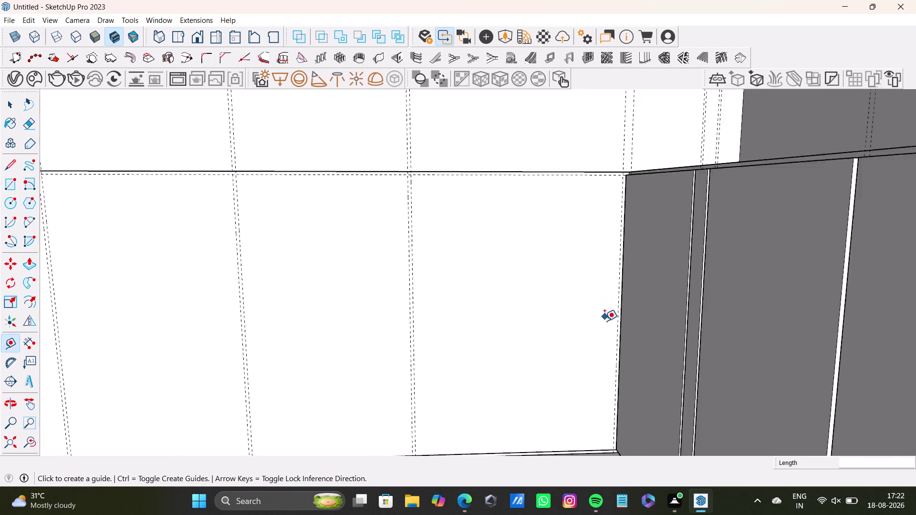
middle_drag(600, 333, 604, 224)
scroll(up, 3)
middle_drag(643, 347, 665, 275)
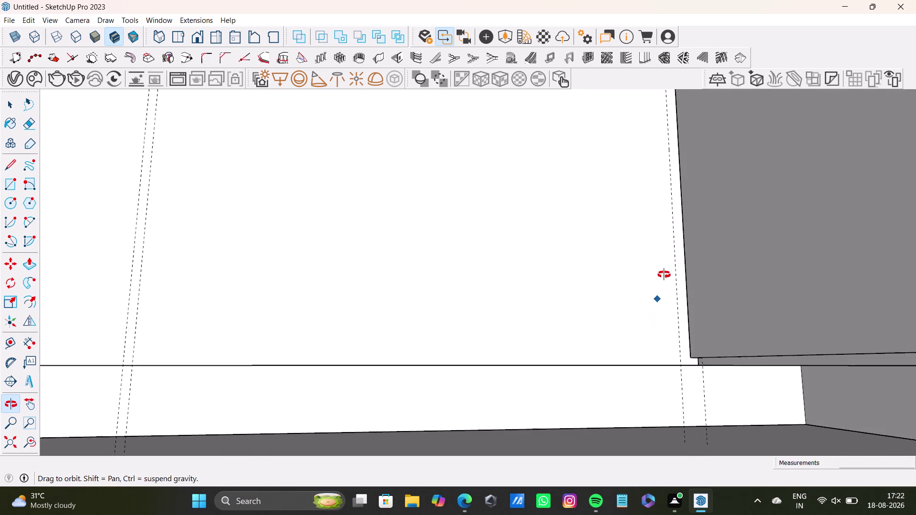
middle_drag(664, 275, 648, 265)
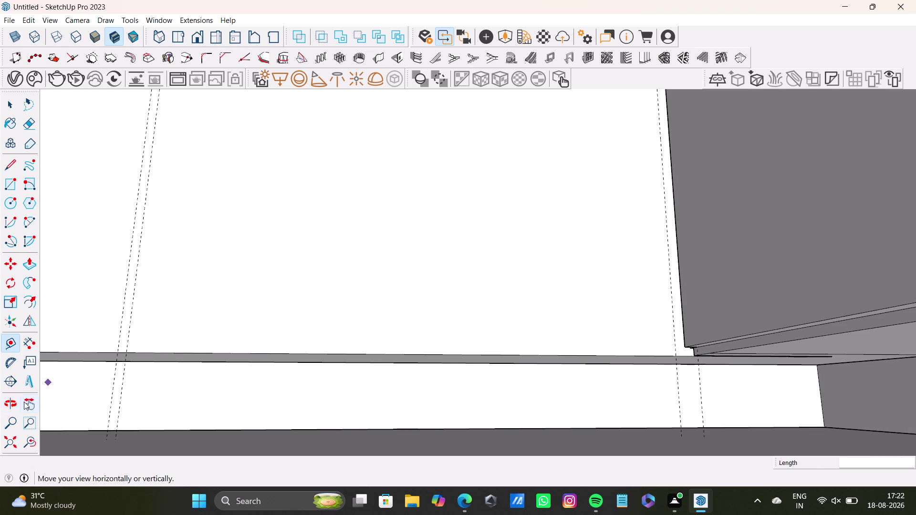
click(16, 348)
scroll(up, 3)
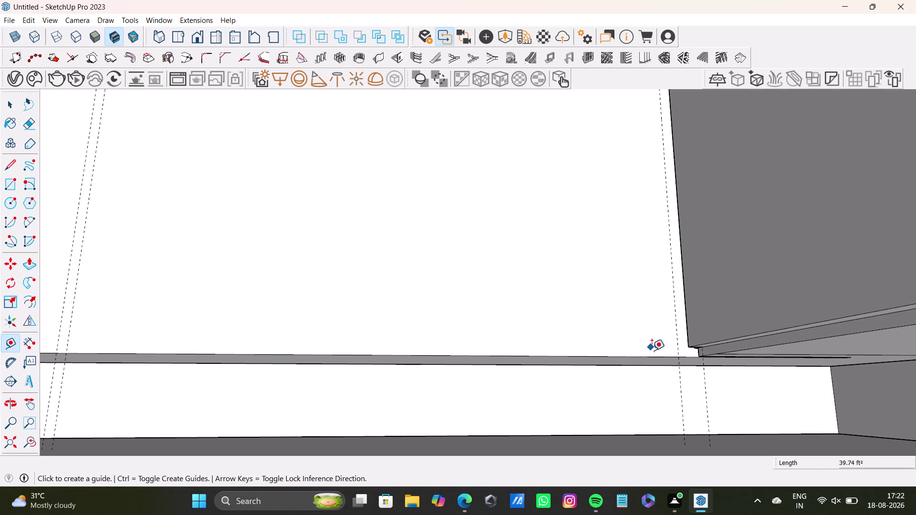
Add a horizontal guide just above the counter edge on the lower back wall.
click(664, 356)
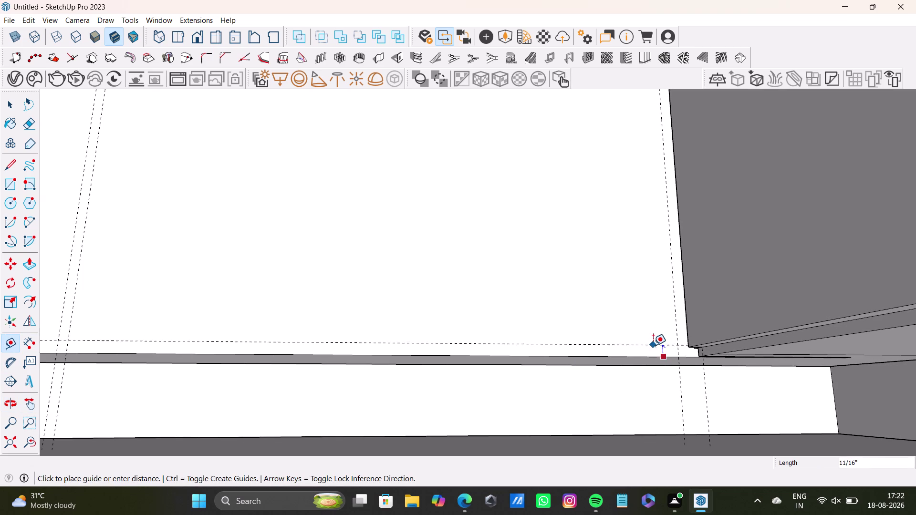
click(651, 348)
key(space)
scroll(down, 3)
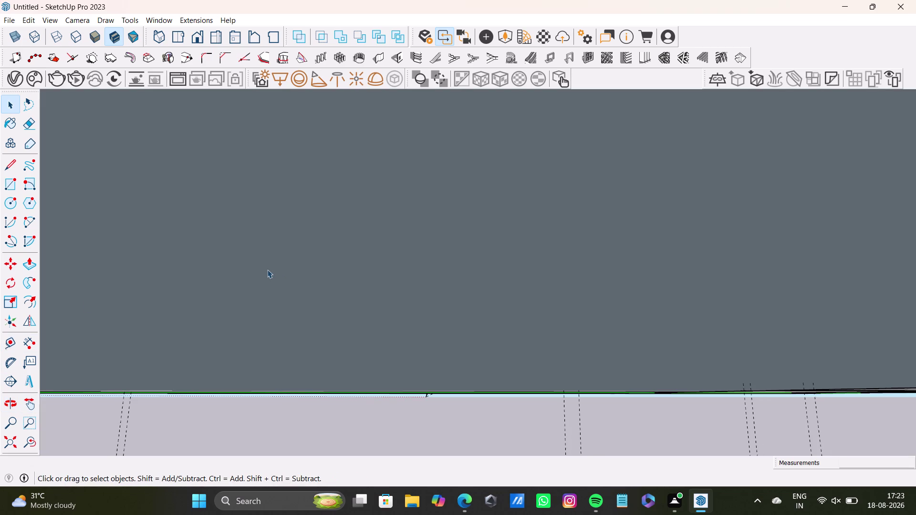
click(12, 457)
drag(9, 452, 15, 449)
click(9, 442)
middle_drag(445, 267, 485, 494)
scroll(up, 3)
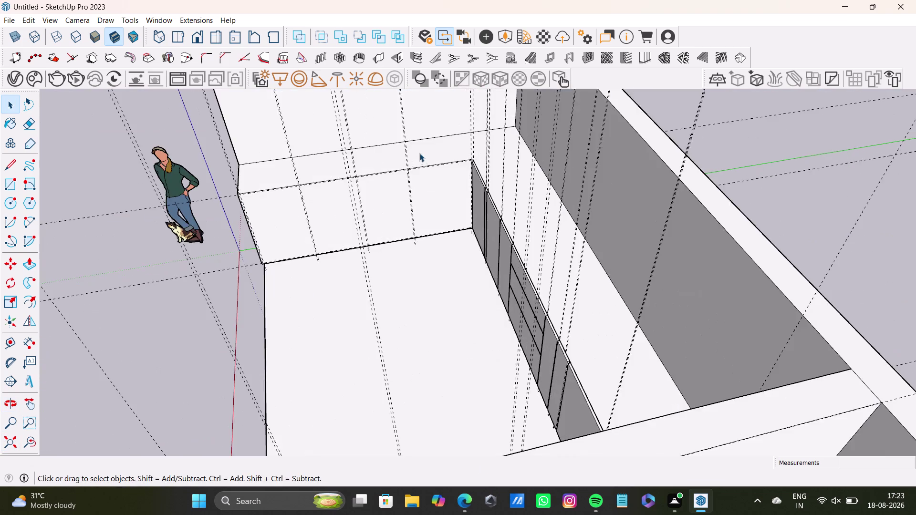
scroll(up, 3)
middle_drag(463, 170, 596, 320)
scroll(up, 3)
middle_drag(470, 311, 444, 198)
middle_drag(478, 306, 456, 272)
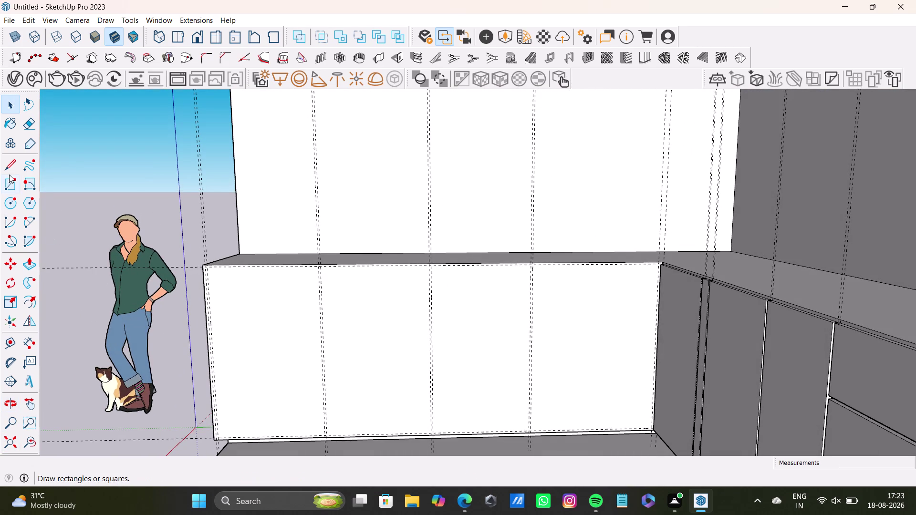
Draw rectangles for the first two cabinet bays, top guide to bottom guide.
drag(11, 185, 16, 184)
scroll(up, 3)
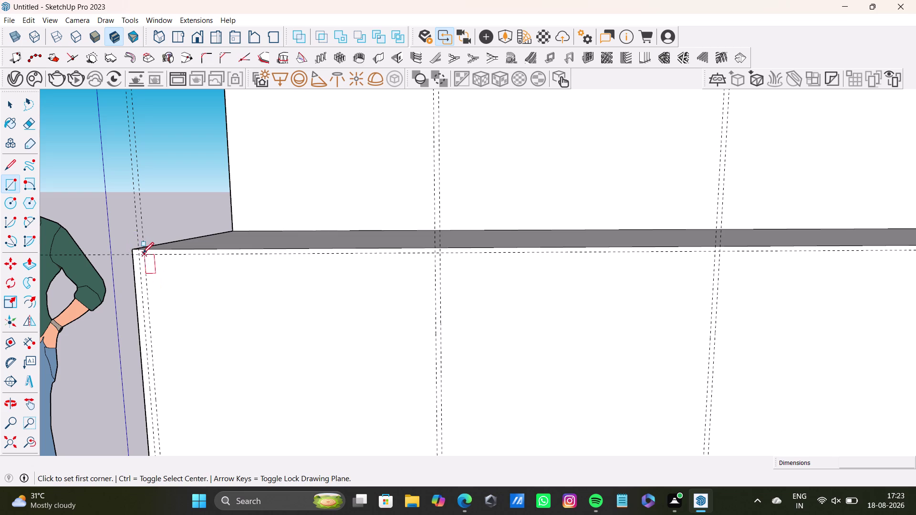
click(143, 254)
scroll(down, 3)
middle_drag(341, 362, 343, 245)
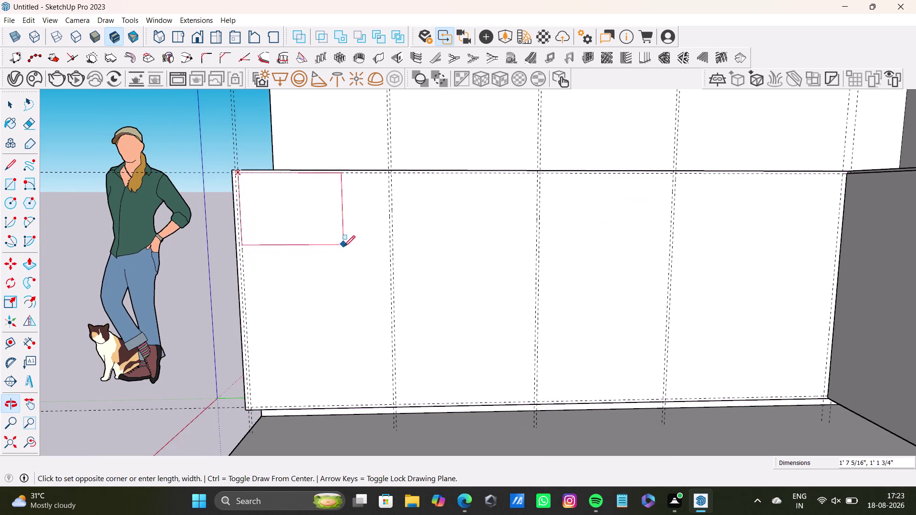
scroll(up, 3)
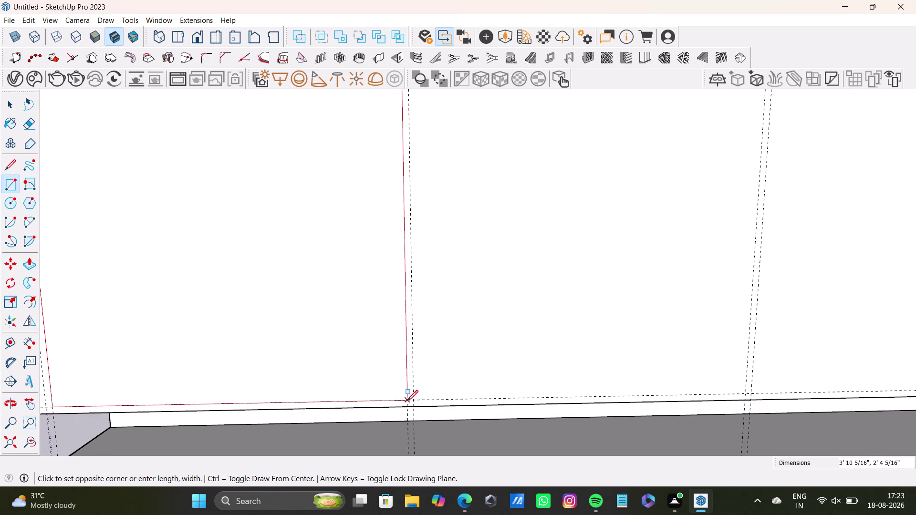
click(407, 401)
scroll(down, 3)
middle_drag(320, 283, 245, 437)
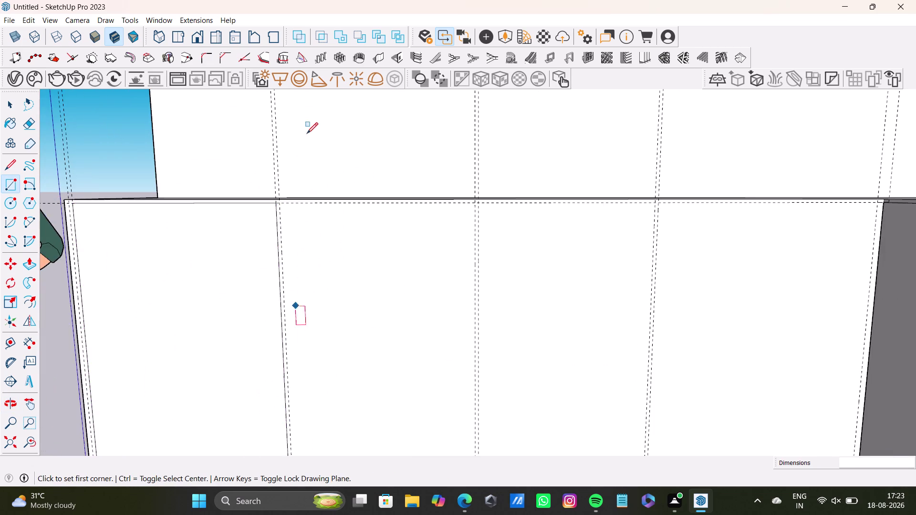
scroll(up, 3)
click(244, 222)
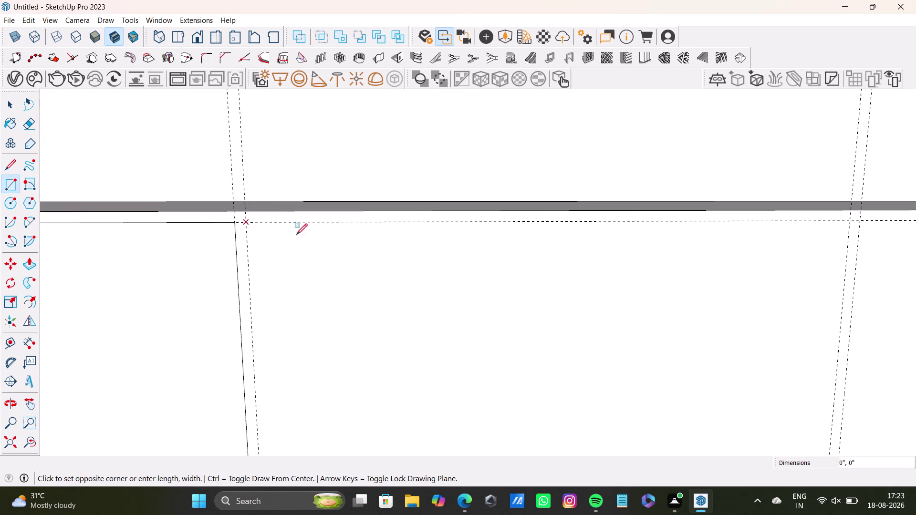
scroll(down, 3)
middle_drag(576, 385, 501, 203)
scroll(down, 3)
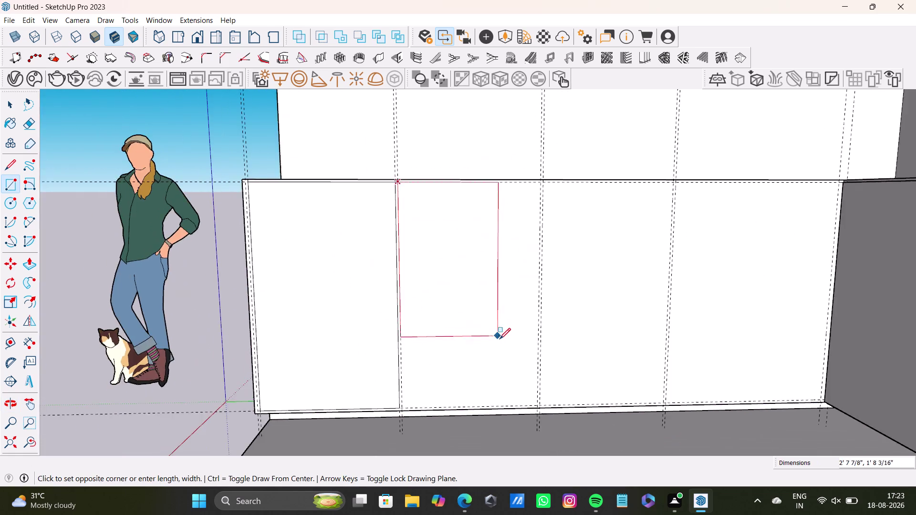
middle_drag(499, 340, 473, 245)
scroll(up, 3)
click(547, 348)
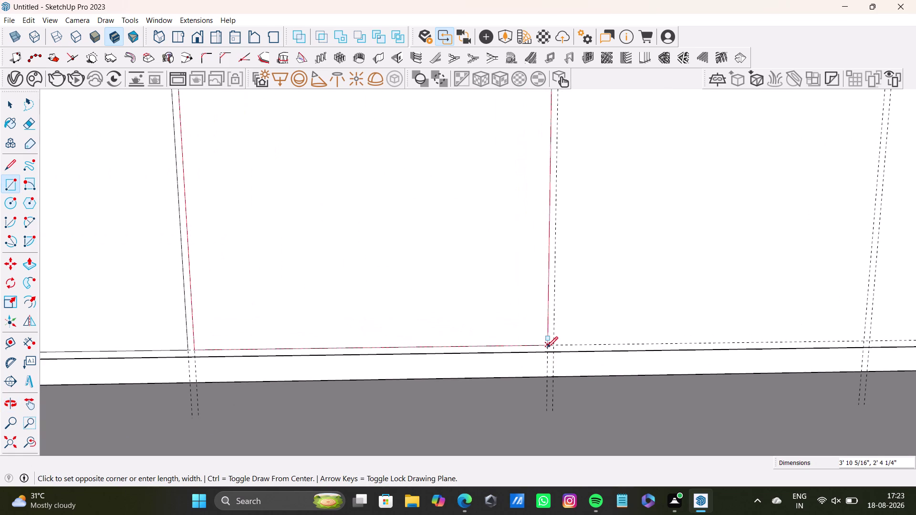
Draw the third and fourth bay rectangles, the last ending near the corner.
scroll(down, 3)
middle_drag(469, 206, 358, 349)
scroll(up, 3)
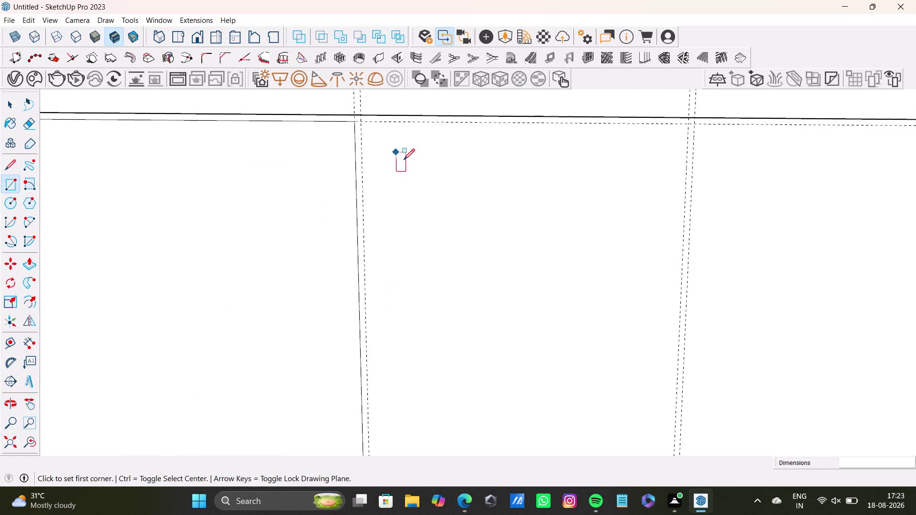
middle_drag(404, 160, 378, 236)
scroll(up, 3)
click(337, 158)
scroll(down, 3)
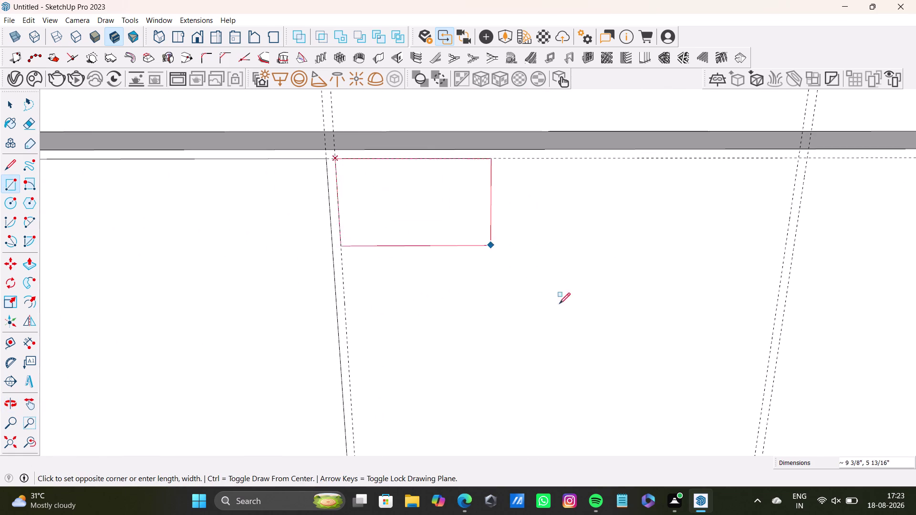
scroll(down, 3)
middle_drag(590, 351, 495, 157)
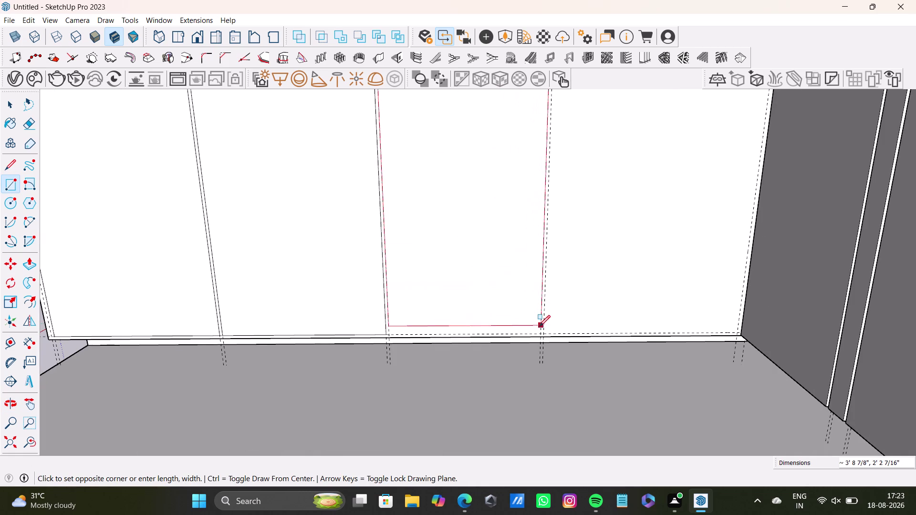
click(540, 332)
scroll(down, 3)
middle_drag(475, 199, 465, 233)
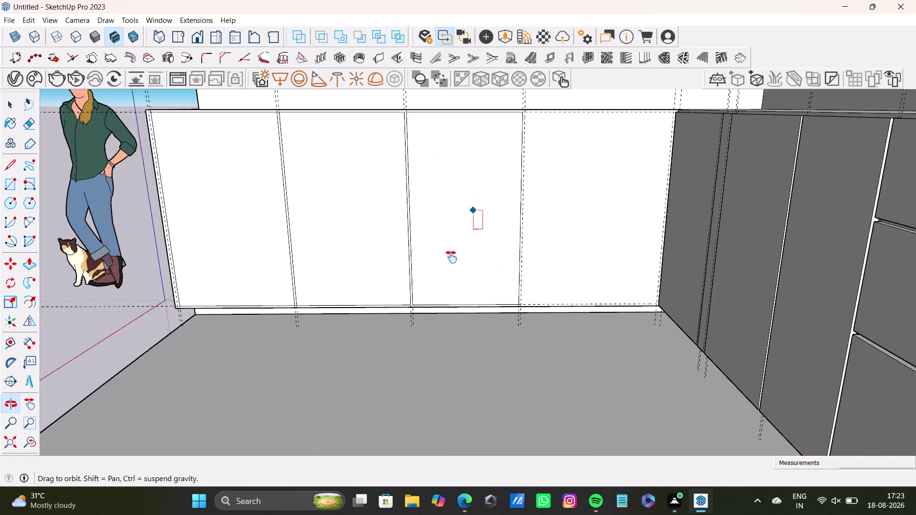
middle_drag(465, 233, 404, 327)
scroll(up, 3)
click(441, 186)
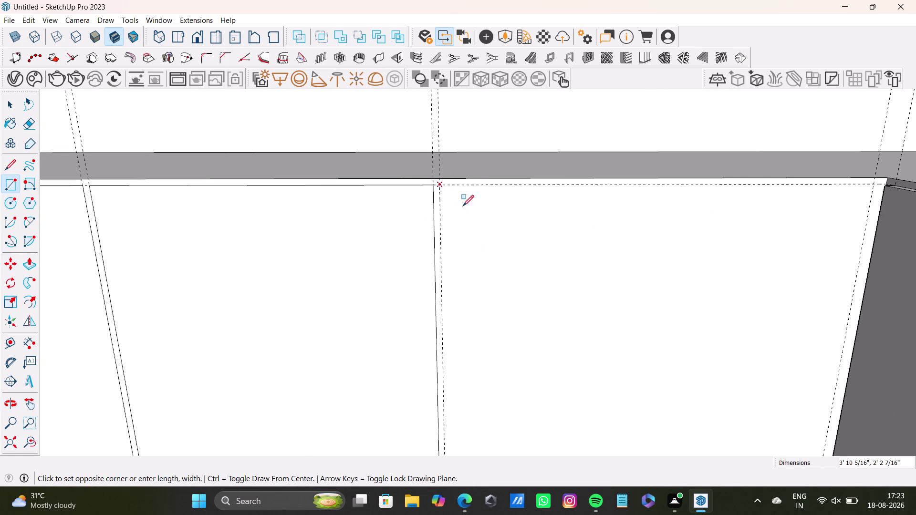
scroll(down, 3)
middle_drag(646, 362, 578, 197)
scroll(up, 3)
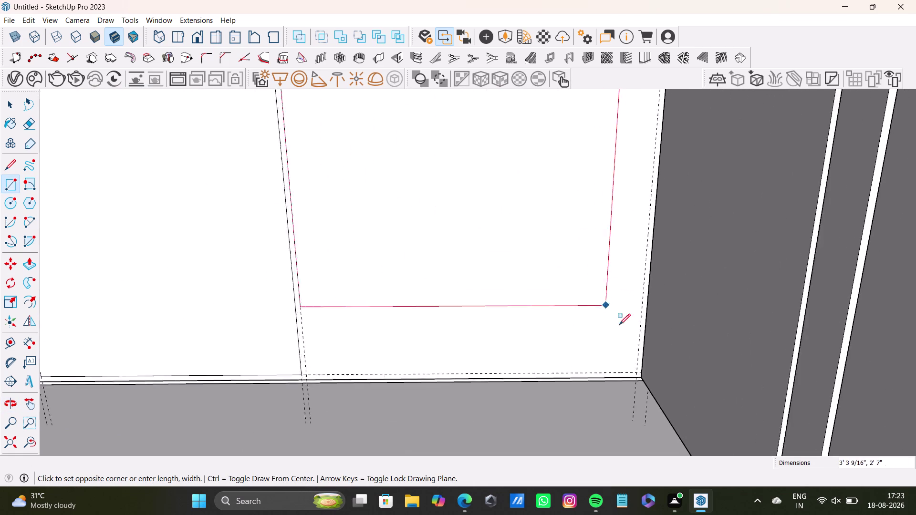
click(638, 379)
key(space)
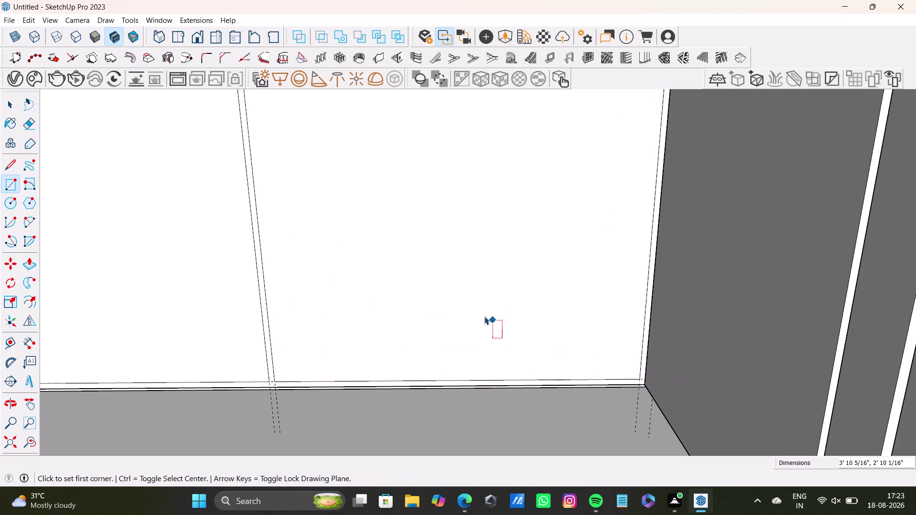
scroll(down, 3)
middle_drag(382, 226, 598, 344)
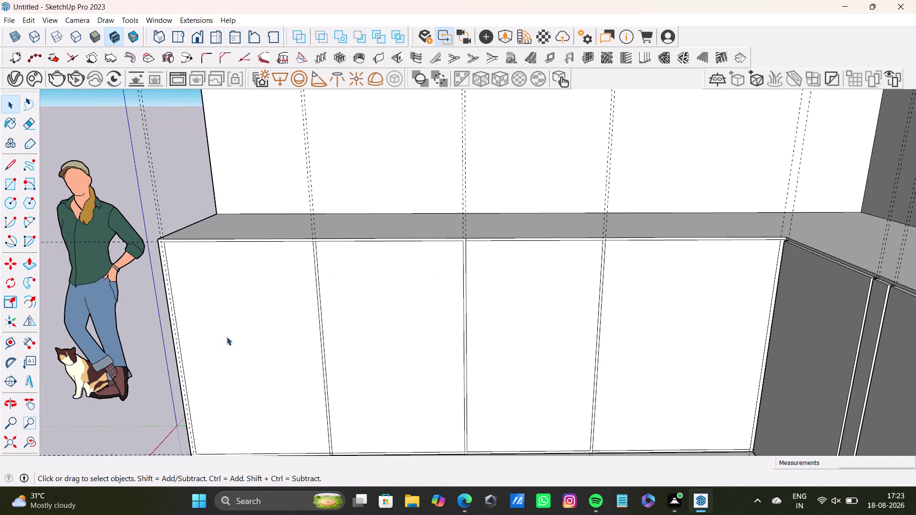
scroll(up, 3)
scroll(up, 3)
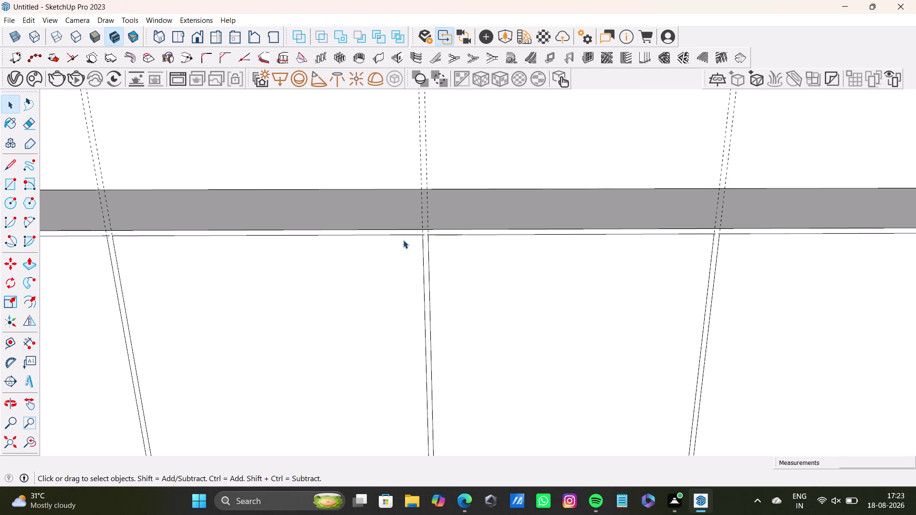
scroll(up, 3)
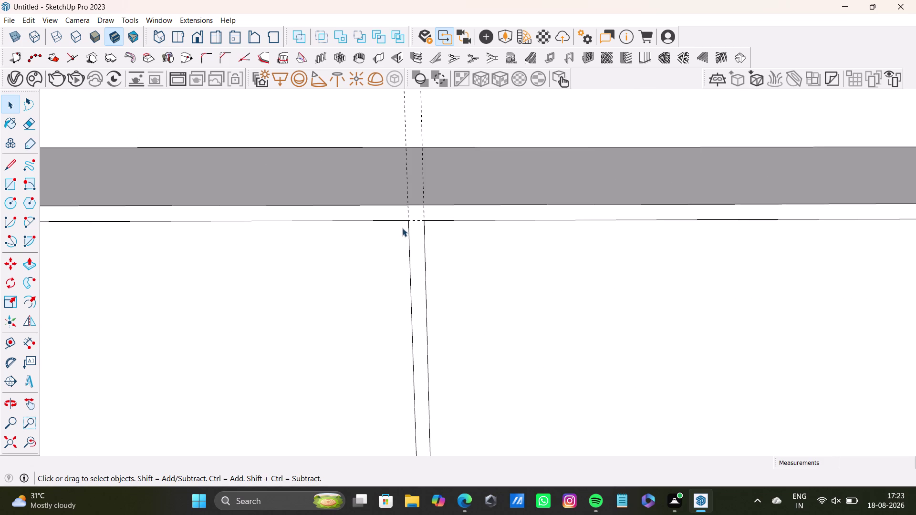
scroll(down, 3)
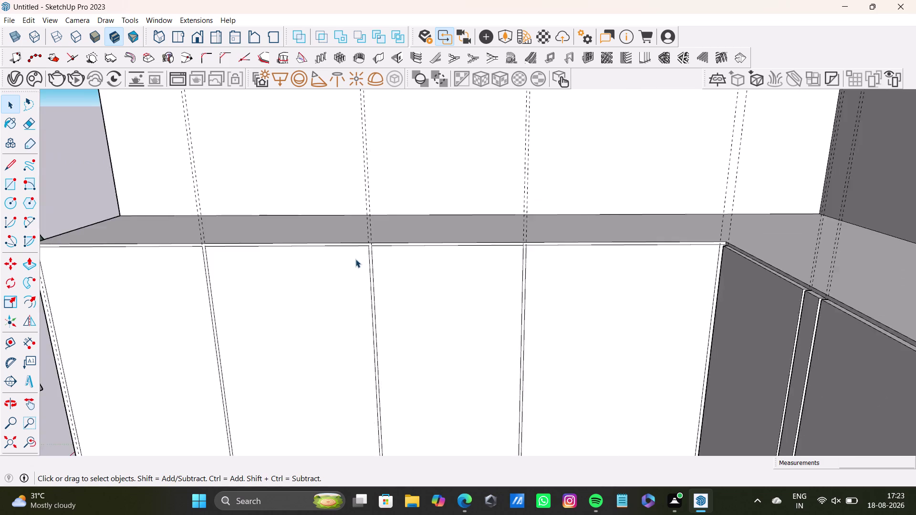
scroll(down, 3)
middle_drag(342, 271, 435, 206)
Select the outer cabinet fronts and push the rightmost door face in about 13/16".
click(329, 220)
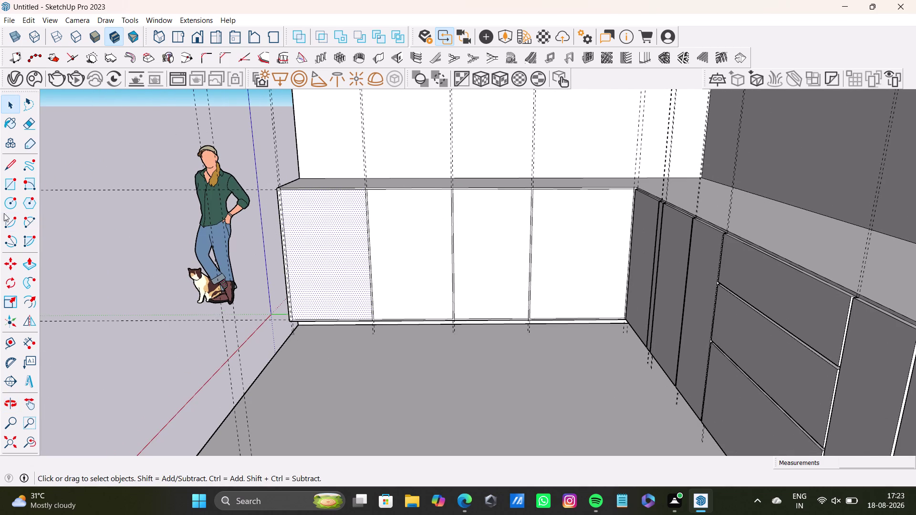
click(617, 228)
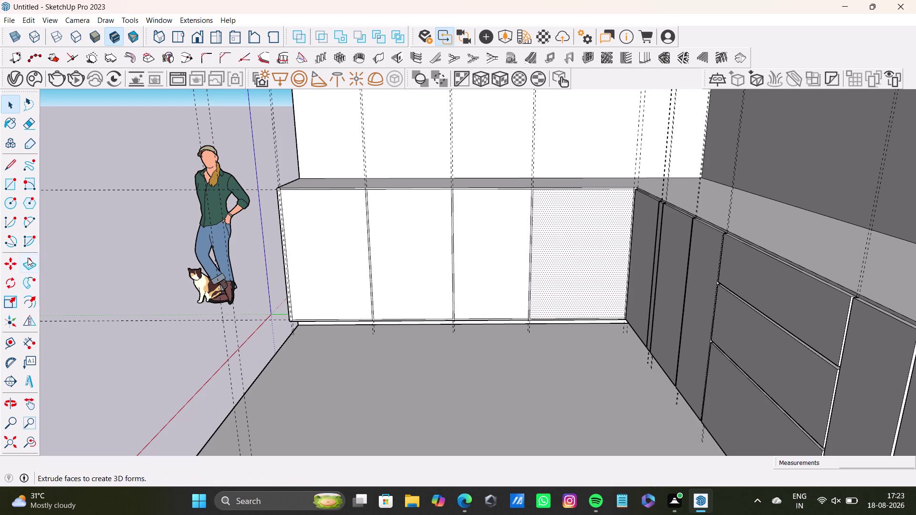
click(27, 258)
drag(578, 220, 587, 212)
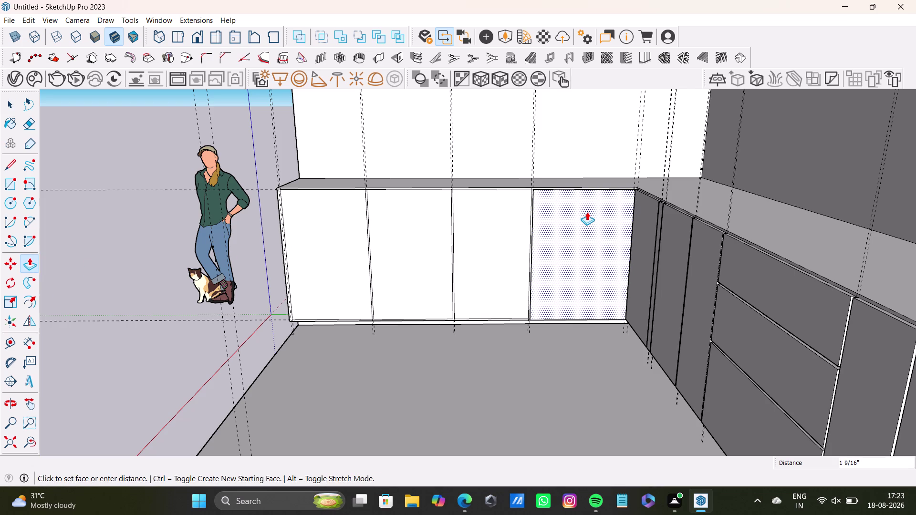
drag(587, 212, 585, 212)
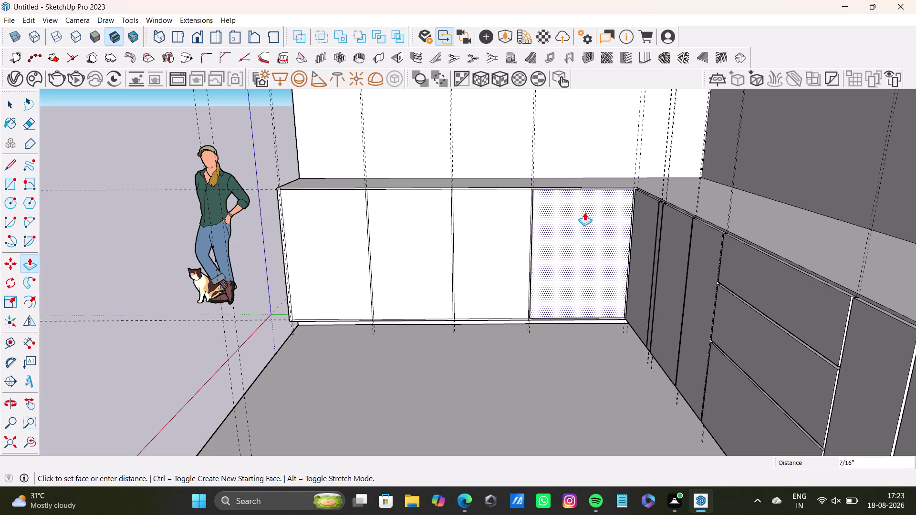
drag(584, 212, 584, 213)
scroll(up, 3)
scroll(up, 3)
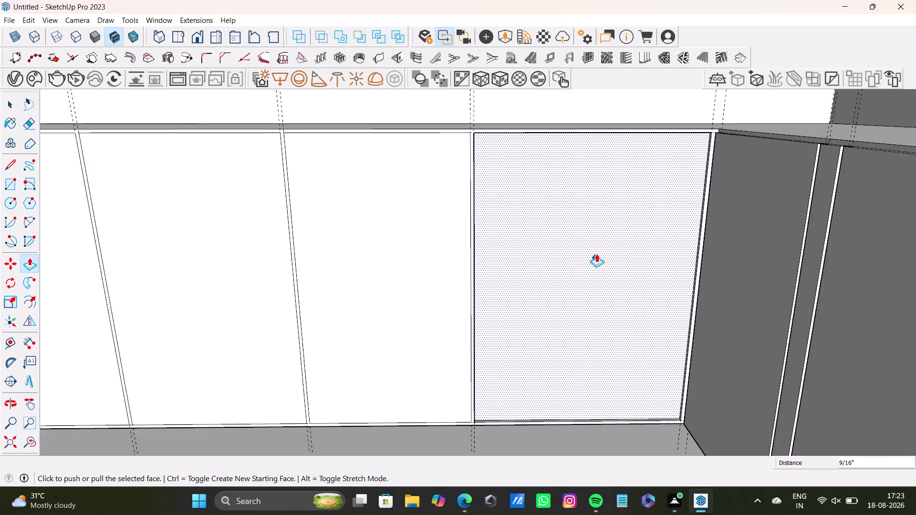
middle_drag(597, 254, 512, 254)
middle_drag(515, 249, 568, 387)
Push the next side-cabinet door face in to the same shallow recess.
click(538, 229)
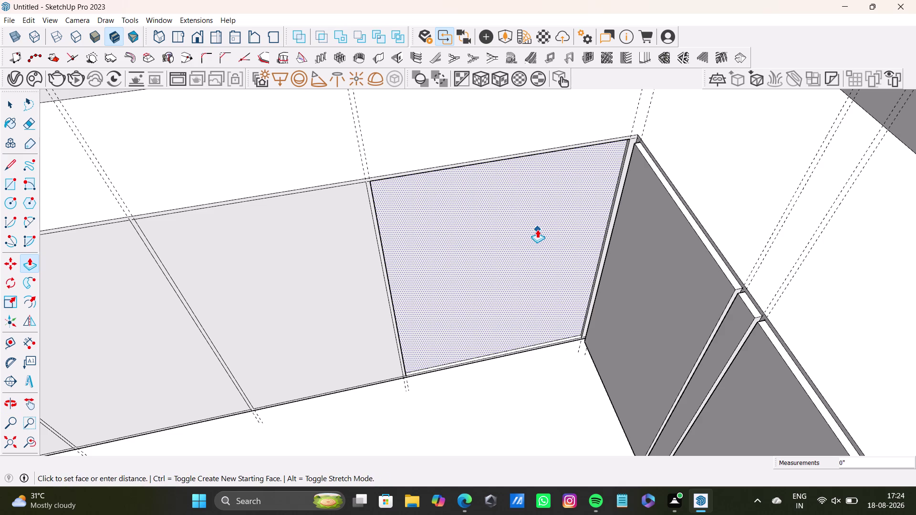
drag(539, 230, 548, 257)
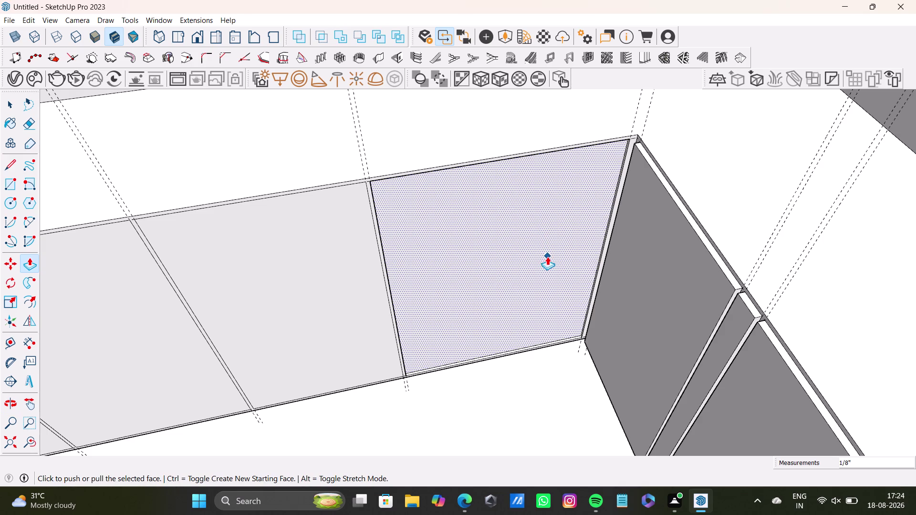
drag(547, 256, 548, 257)
drag(533, 249, 533, 256)
key(space)
Recess another door face with Push/Pull, orbiting to bring the remaining doors into view.
click(314, 238)
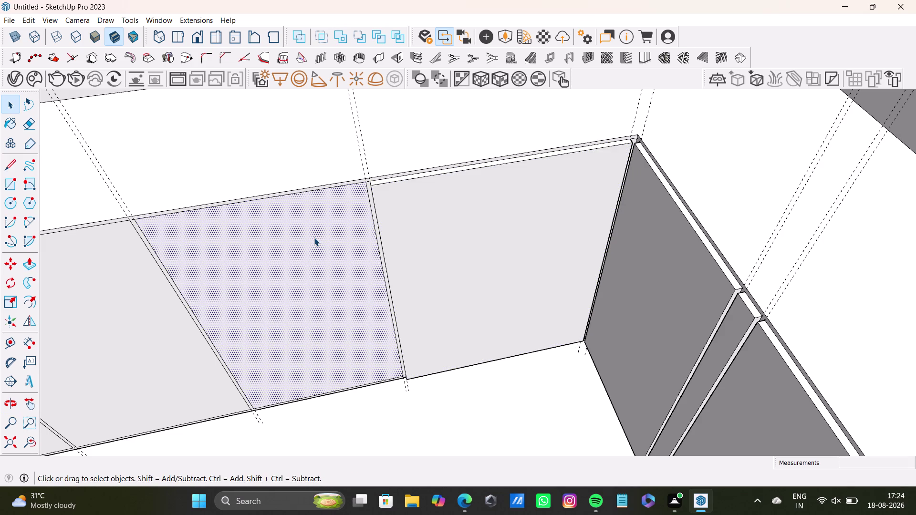
key(p)
drag(314, 238, 404, 234)
scroll(down, 3)
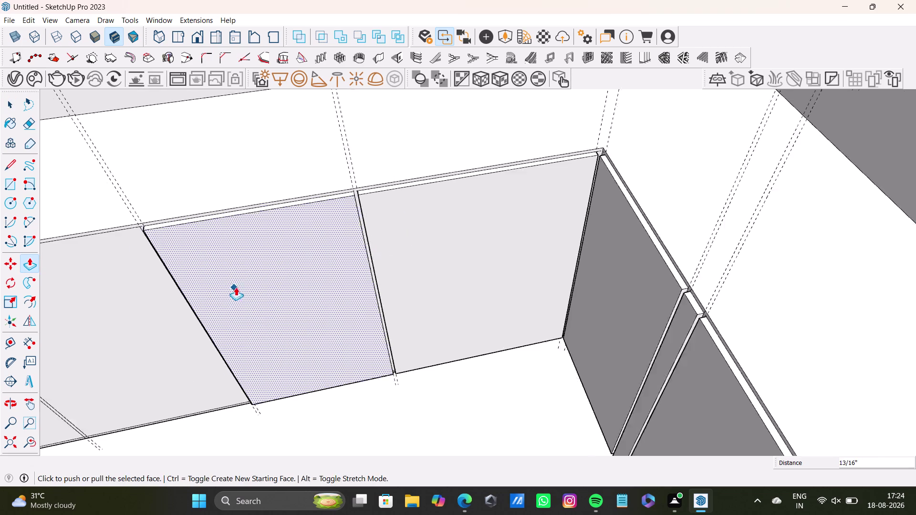
scroll(down, 3)
scroll(up, 3)
middle_drag(243, 284, 396, 254)
scroll(down, 3)
key(space)
Push in the following door face and orbit along the cabinet row.
click(305, 257)
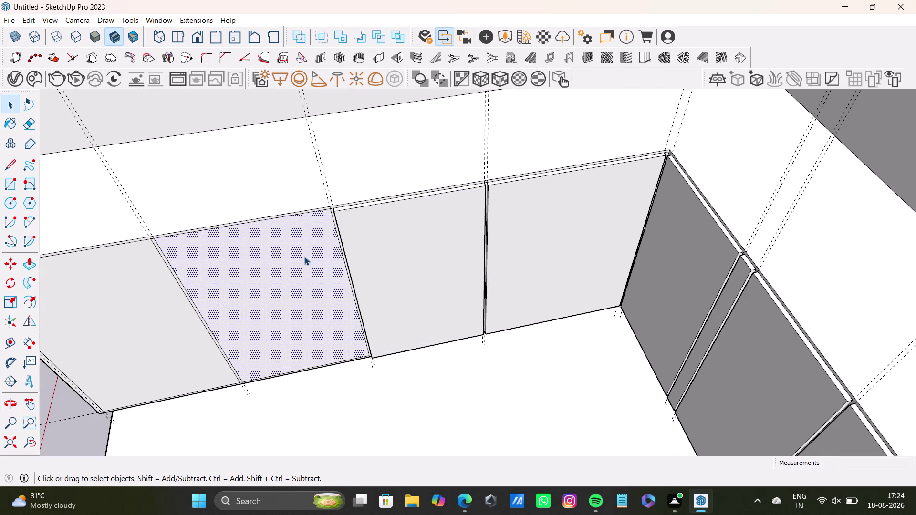
key(p)
drag(305, 257, 361, 249)
key(space)
scroll(down, 3)
middle_drag(272, 274, 358, 254)
key(space)
Recess the end door face to match the others, then orbit out to the whole kitchen.
click(231, 262)
key(p)
drag(236, 262, 299, 265)
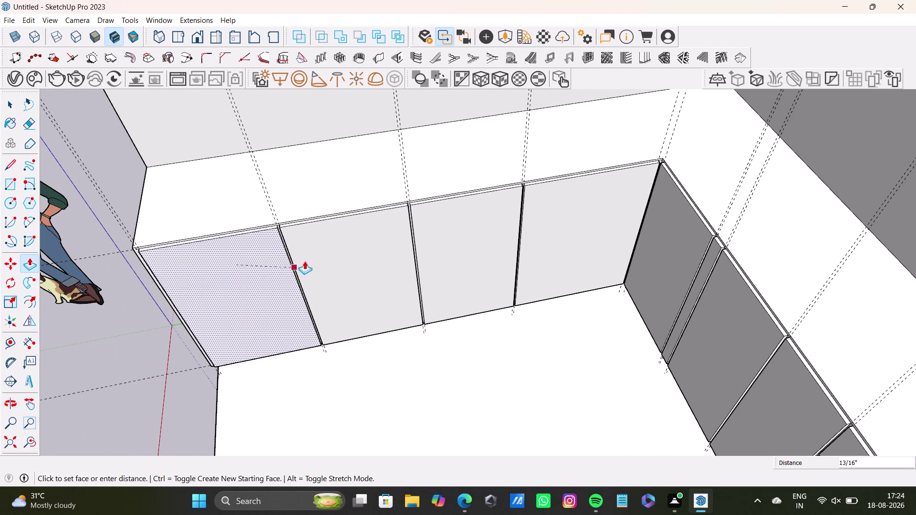
drag(299, 265, 318, 253)
key(space)
scroll(down, 3)
middle_drag(331, 302, 548, 276)
scroll(down, 3)
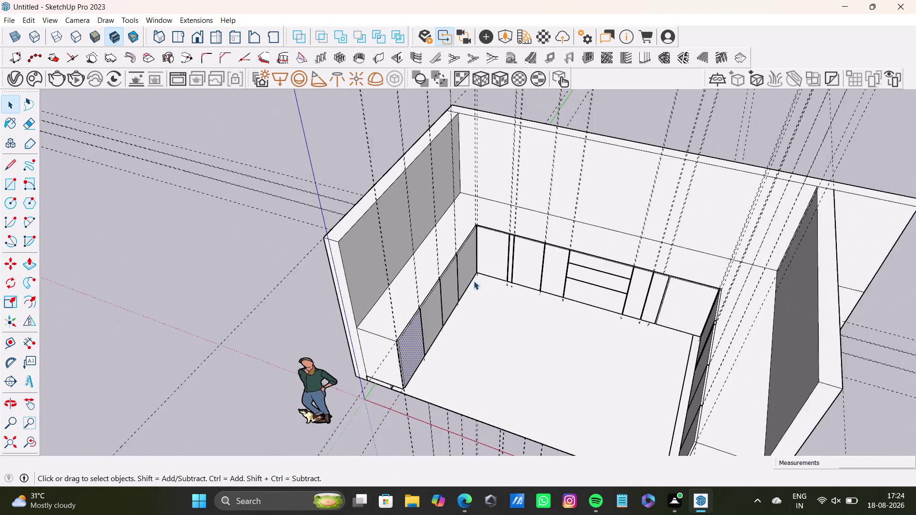
Orbit around the kitchen to the end of the short side wall.
middle_drag(484, 281, 391, 275)
middle_drag(396, 302, 566, 198)
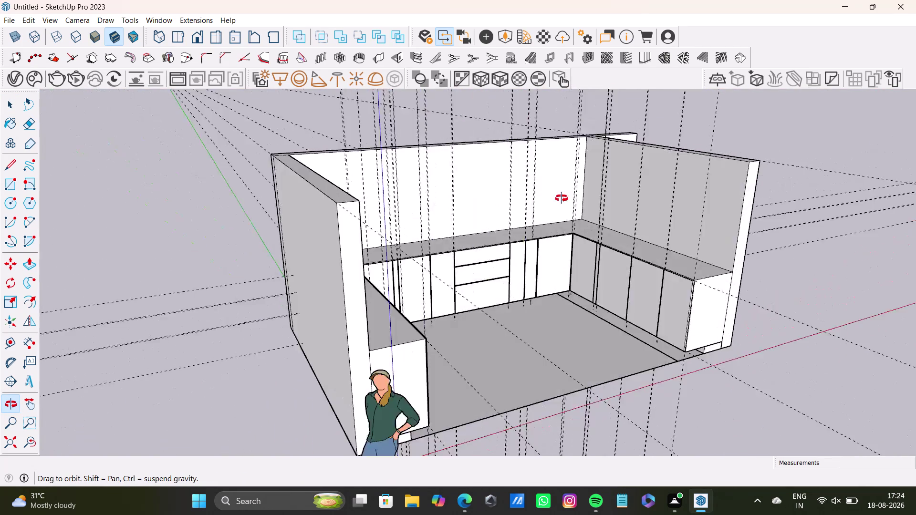
middle_drag(566, 199, 369, 233)
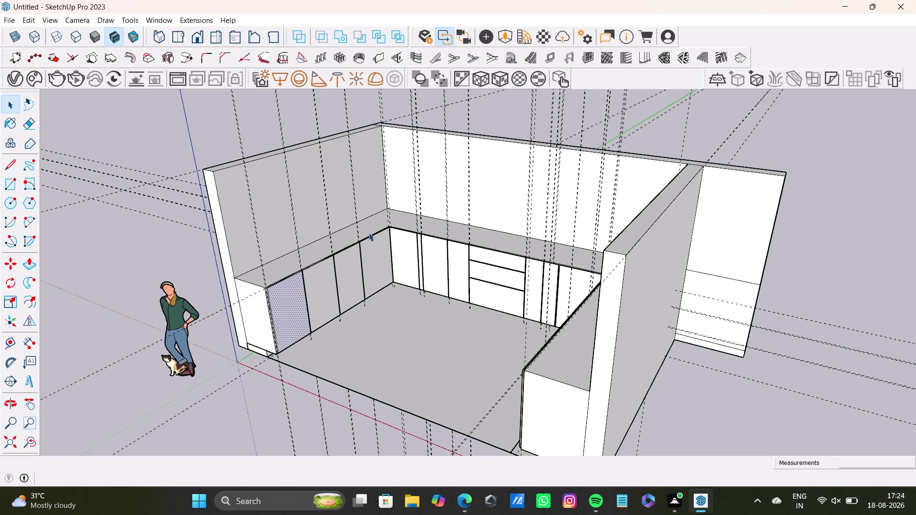
scroll(down, 3)
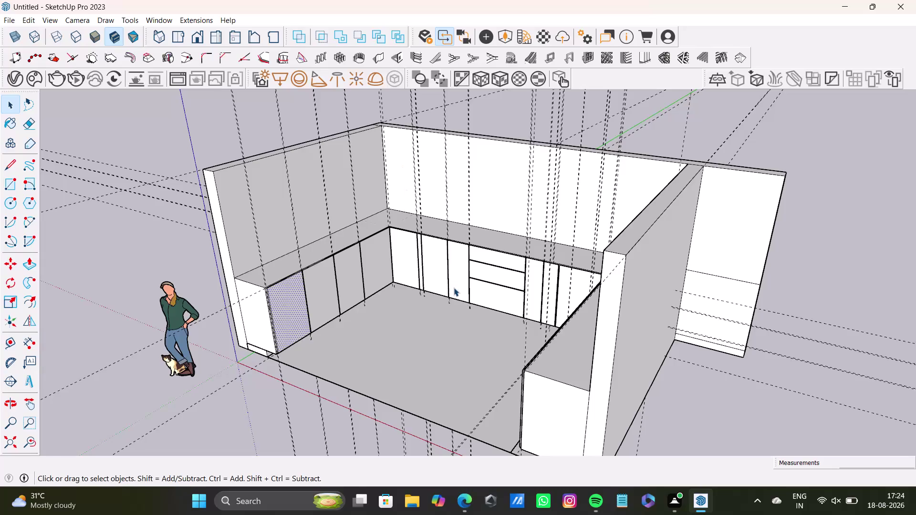
middle_drag(576, 294, 332, 238)
scroll(up, 3)
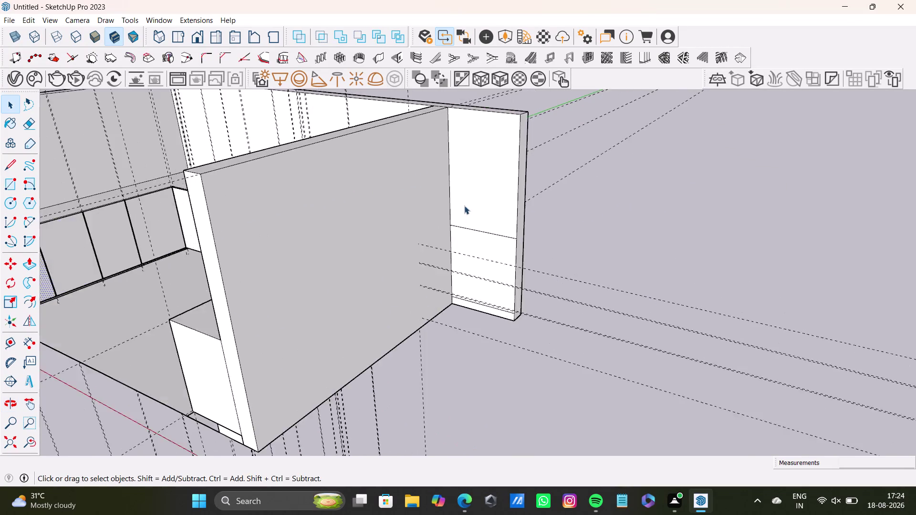
scroll(up, 3)
middle_drag(465, 205, 399, 313)
middle_drag(404, 296, 288, 347)
Push the side wall's end face out 3' 7 1/2" to full kitchen depth.
key(space)
click(392, 279)
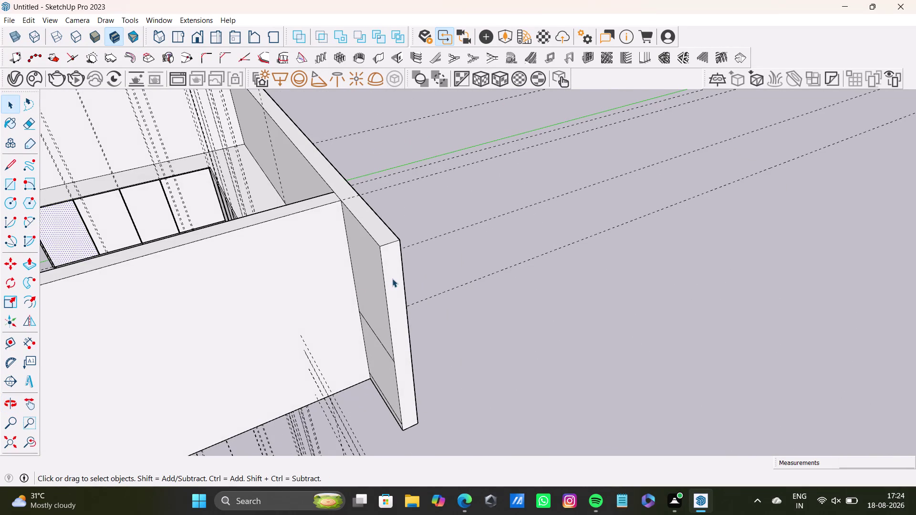
key(p)
drag(395, 279, 343, 231)
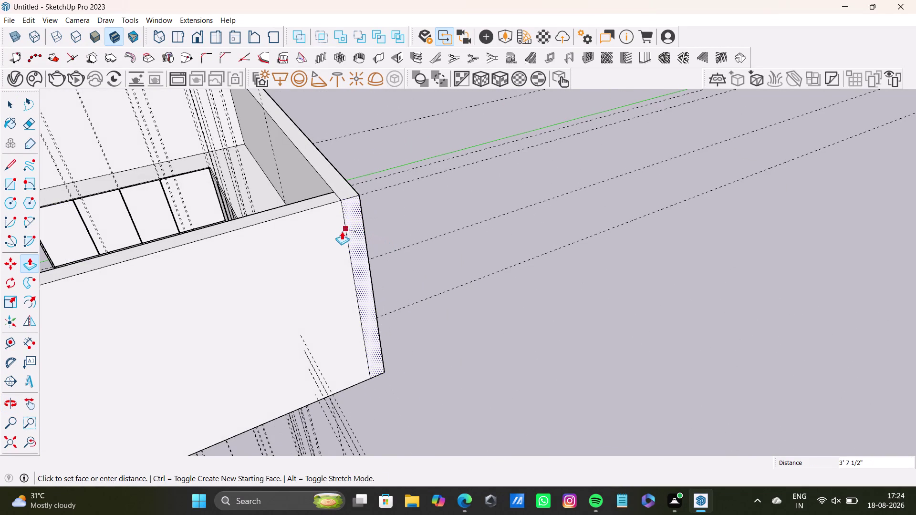
drag(342, 231, 339, 232)
key(space)
Orbit around to check the extended wall, ending on a front view of the kitchen.
scroll(down, 3)
scroll(down, 3)
middle_drag(168, 302, 243, 276)
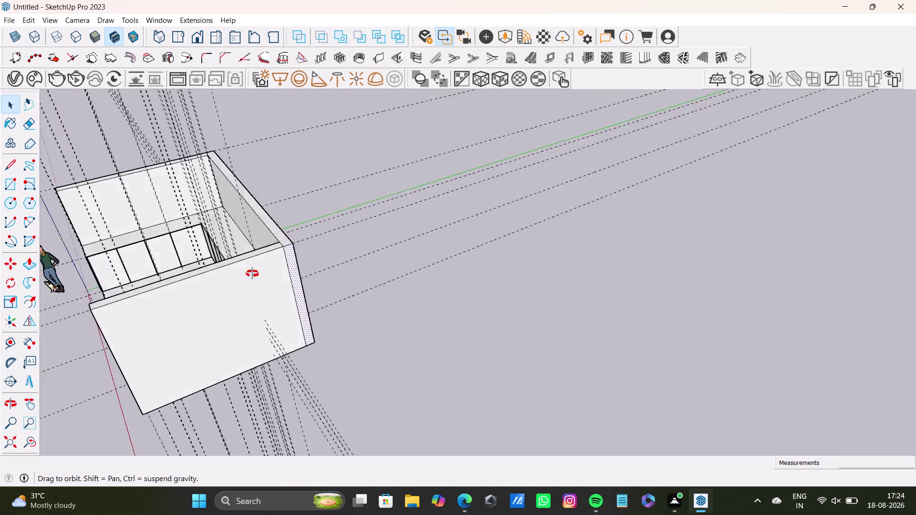
middle_drag(243, 276, 383, 237)
scroll(down, 3)
middle_drag(272, 333, 410, 266)
scroll(up, 3)
middle_drag(408, 303, 550, 285)
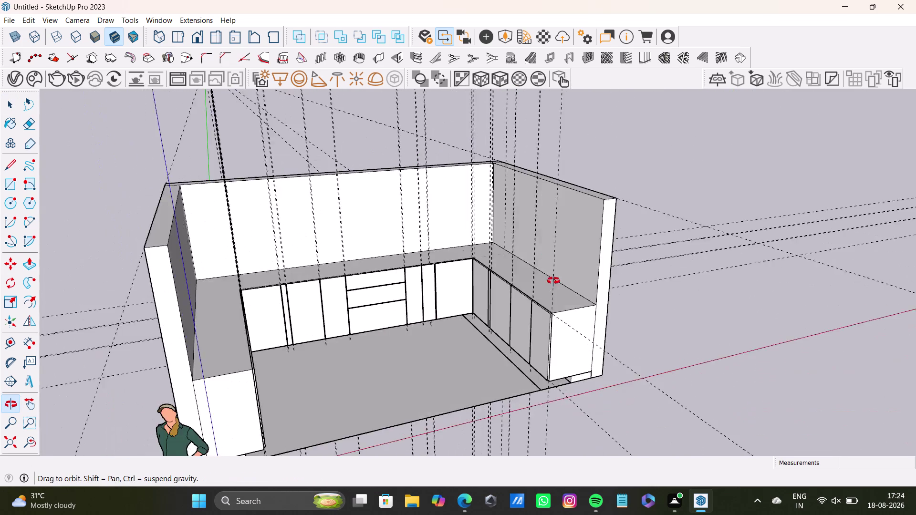
middle_drag(550, 285, 365, 269)
scroll(up, 3)
middle_drag(300, 239, 477, 220)
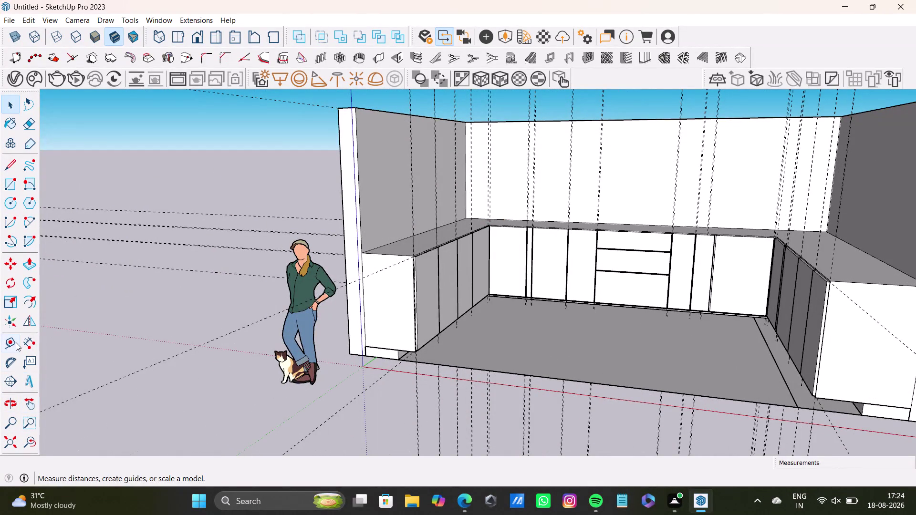
Place a trial guide from the wall corner along the wall edge with the Tape Measure.
click(14, 343)
click(347, 107)
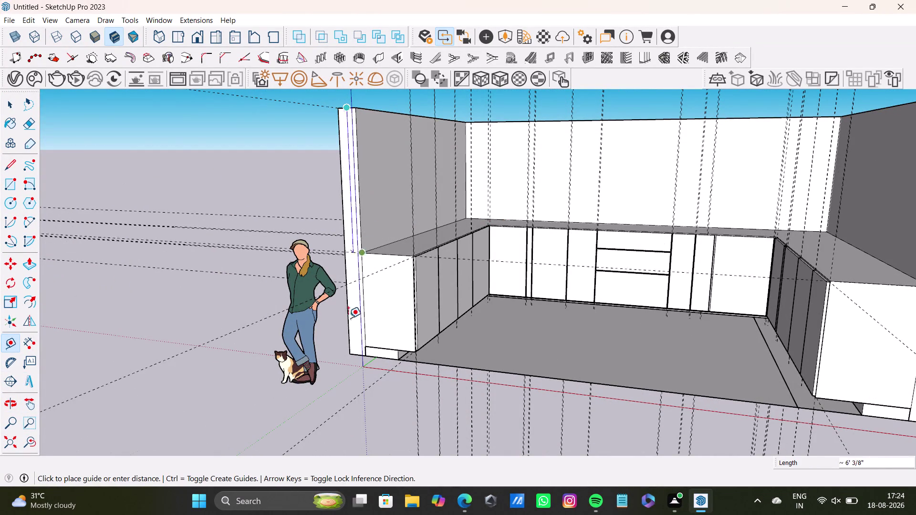
key(space)
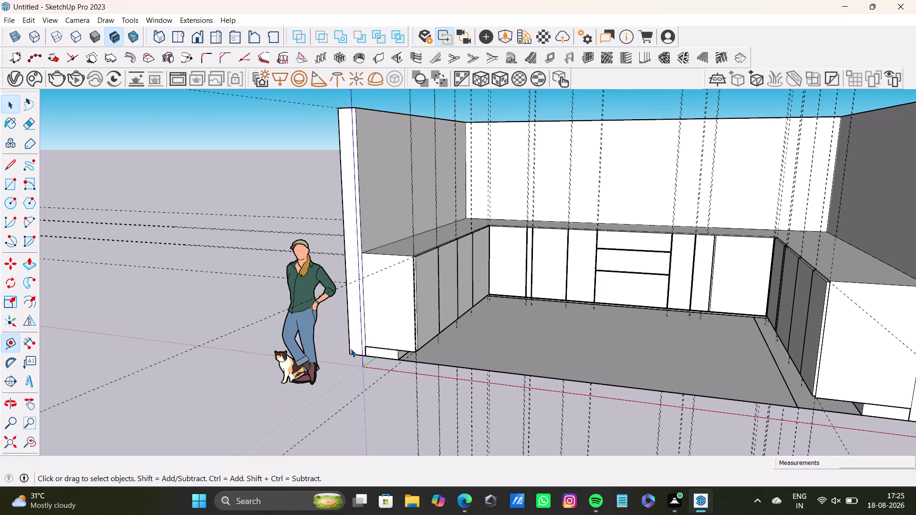
Orbit to look down into the kitchen and face the back wall.
scroll(down, 3)
middle_drag(384, 328, 233, 399)
scroll(up, 3)
middle_drag(290, 301, 283, 227)
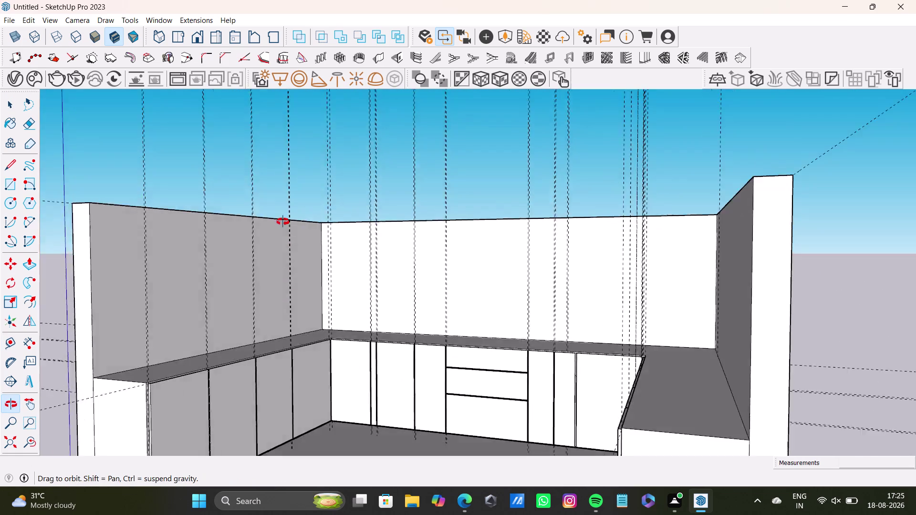
middle_drag(283, 227, 407, 472)
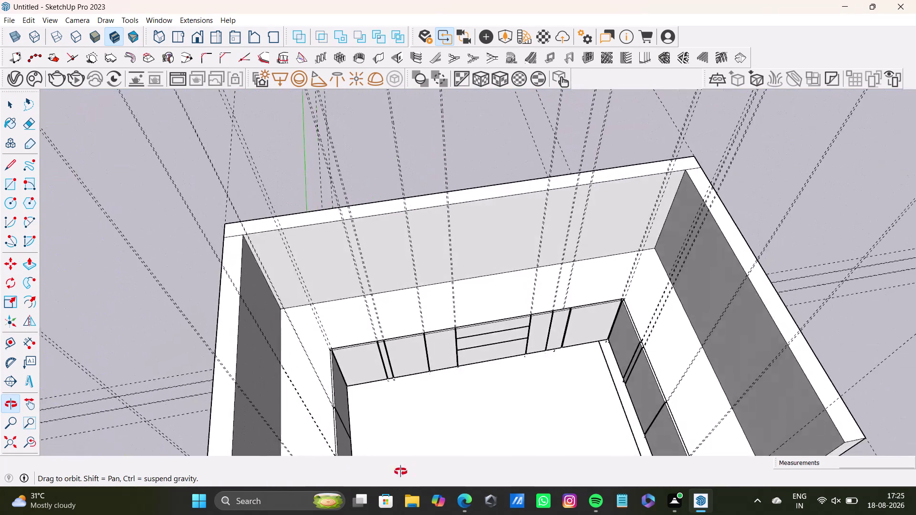
middle_drag(407, 472, 321, 329)
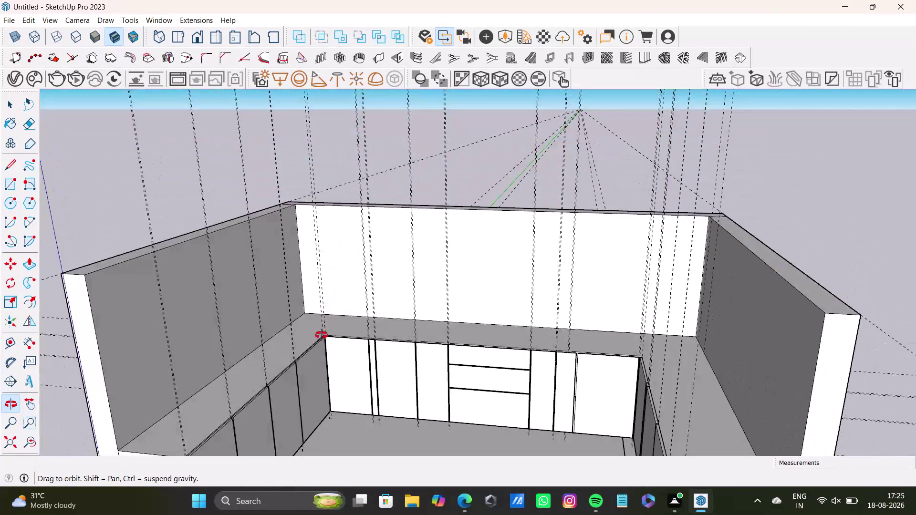
middle_drag(322, 330, 320, 341)
Delete all guide lines with Edit > Delete Guides.
click(30, 23)
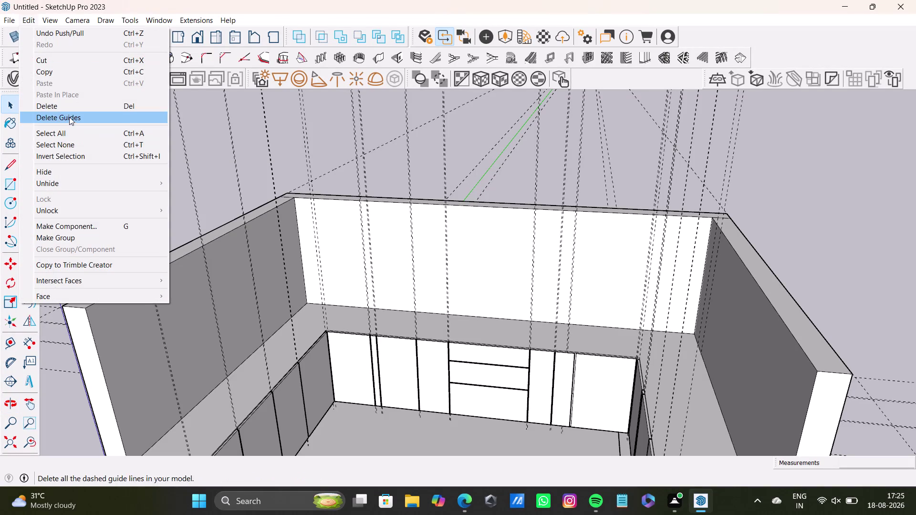
click(69, 117)
key(space)
click(431, 175)
Orbit in close to face the back wall squarely.
scroll(up, 3)
middle_drag(501, 261, 385, 306)
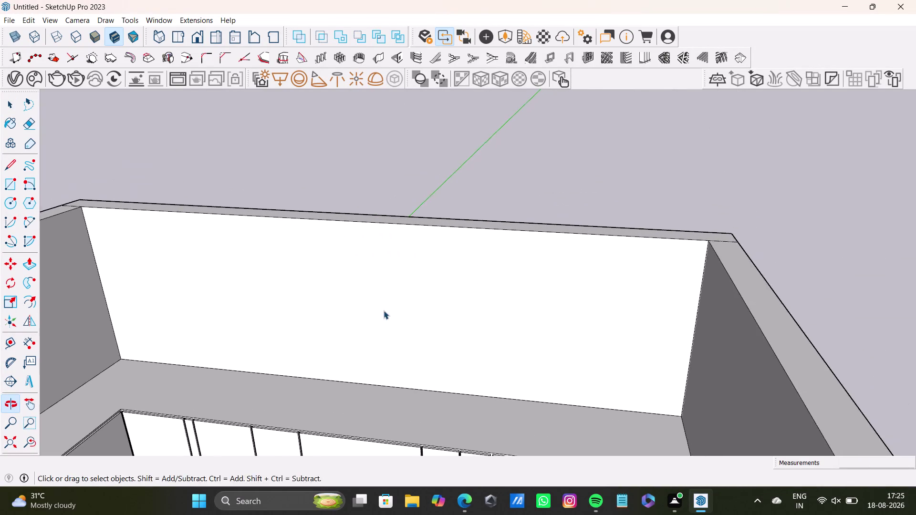
middle_drag(393, 306, 406, 201)
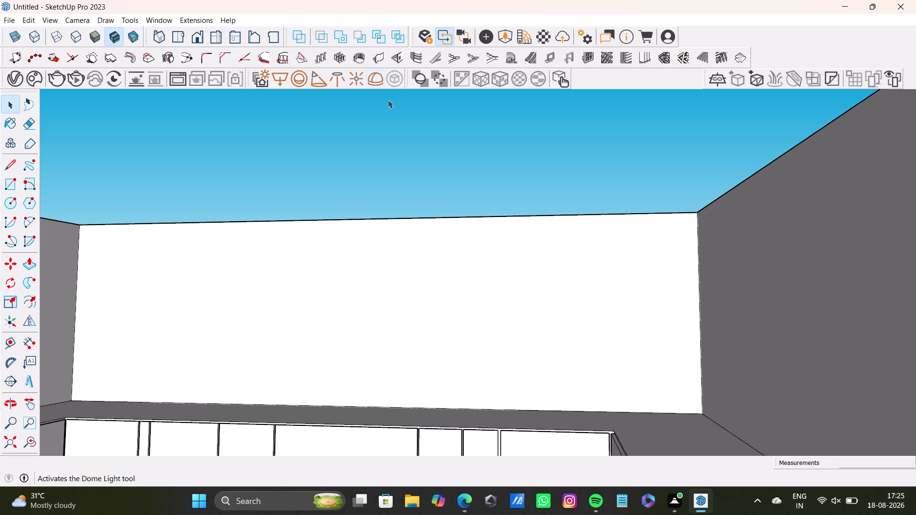
scroll(down, 3)
scroll(down, 3)
middle_drag(320, 295, 329, 296)
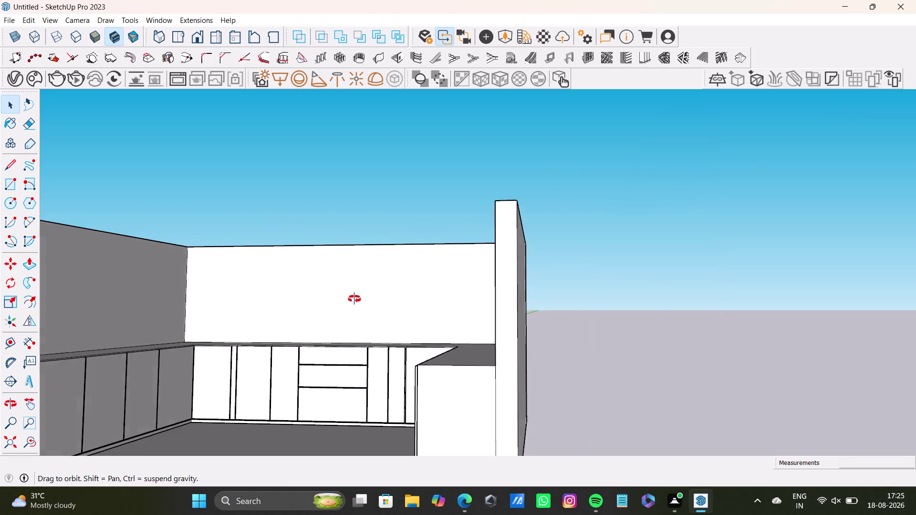
middle_drag(329, 296, 419, 307)
scroll(up, 3)
middle_drag(291, 301, 451, 285)
middle_drag(470, 318, 401, 325)
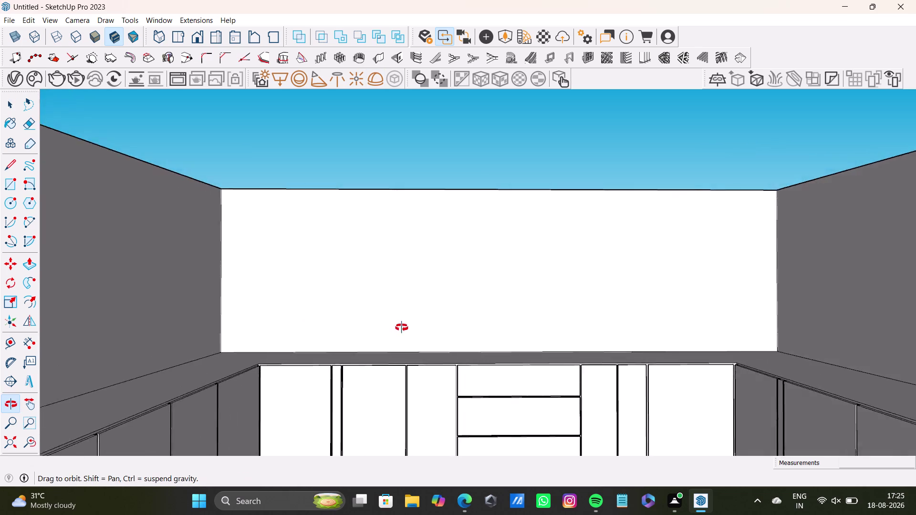
middle_drag(401, 325, 394, 370)
scroll(up, 3)
middle_drag(218, 238, 185, 272)
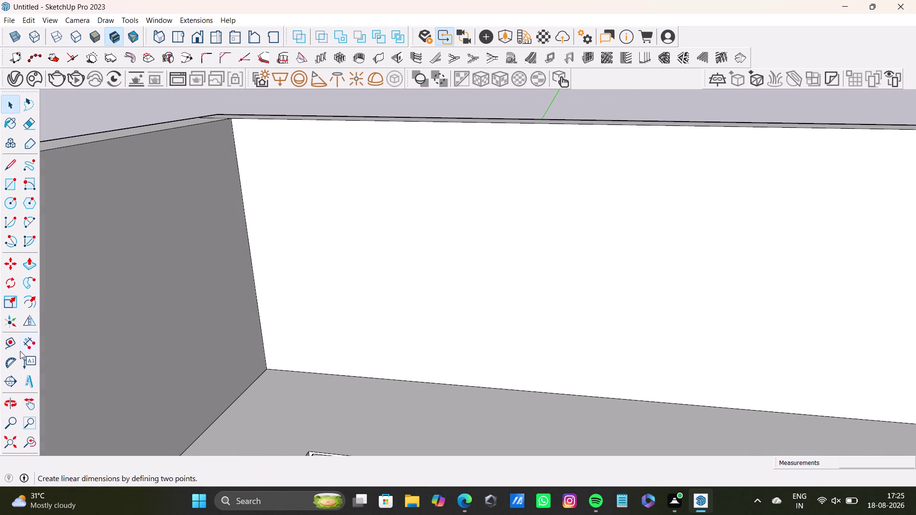
Pull Tape Measure guides off the side wall, wall bottom, and just below the top edge.
click(12, 341)
scroll(up, 3)
drag(236, 257, 245, 256)
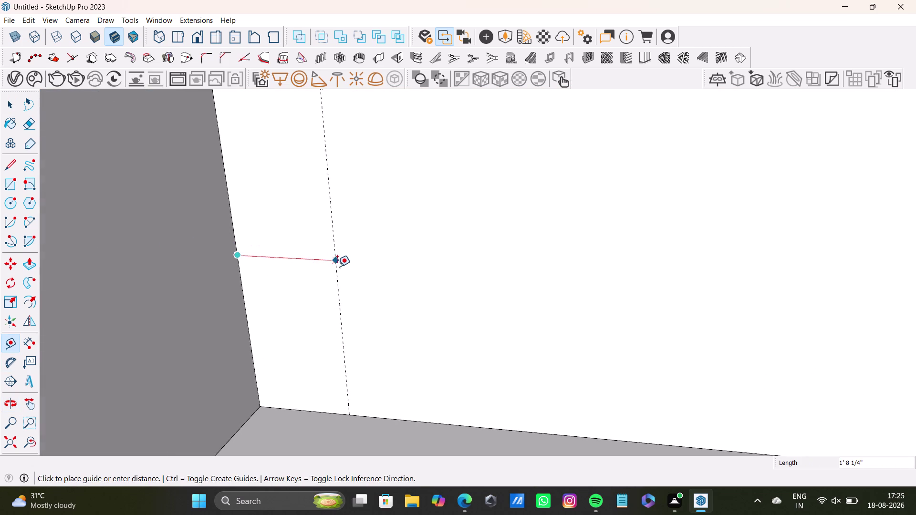
scroll(down, 3)
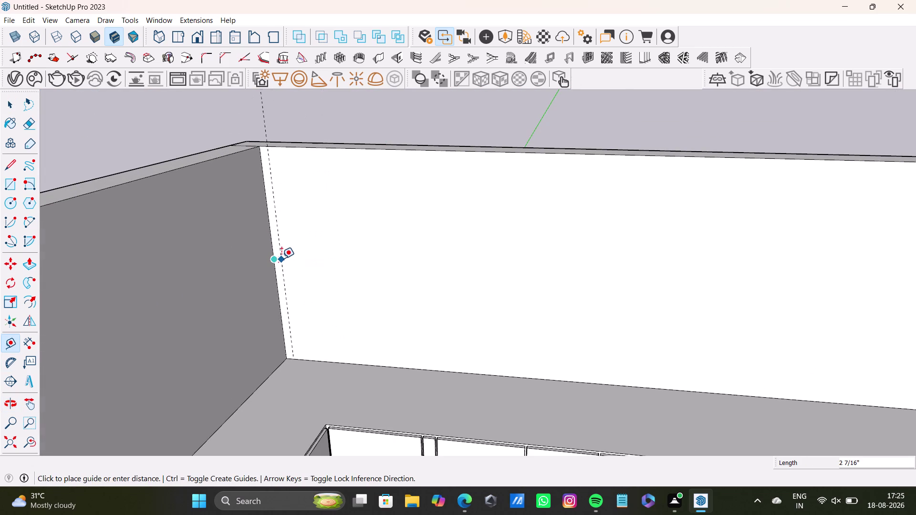
click(281, 260)
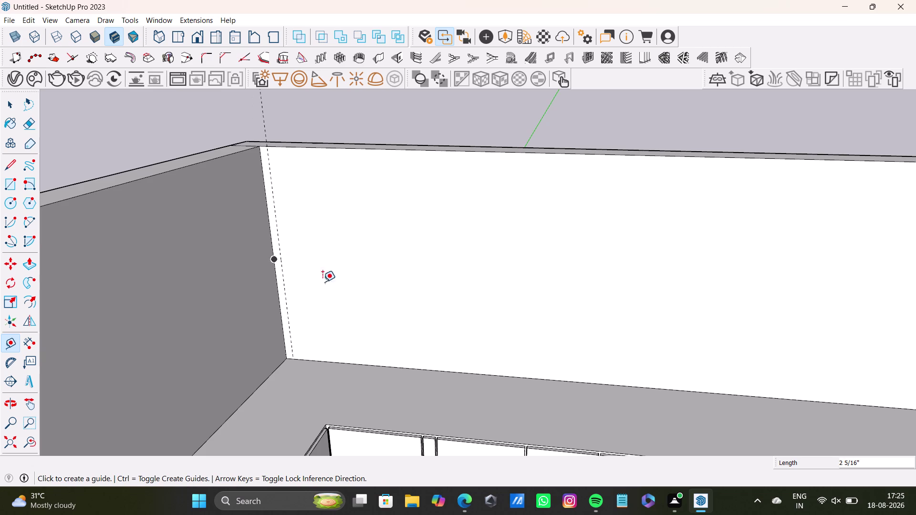
click(351, 361)
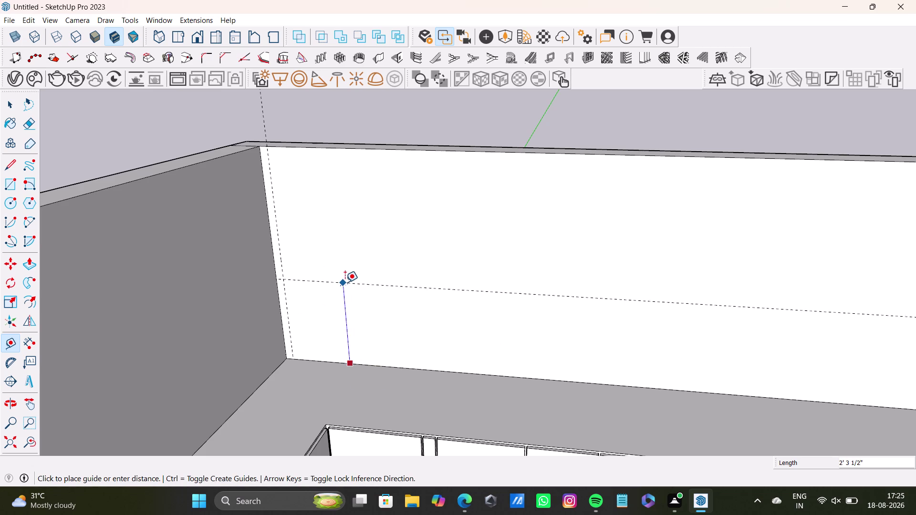
click(343, 298)
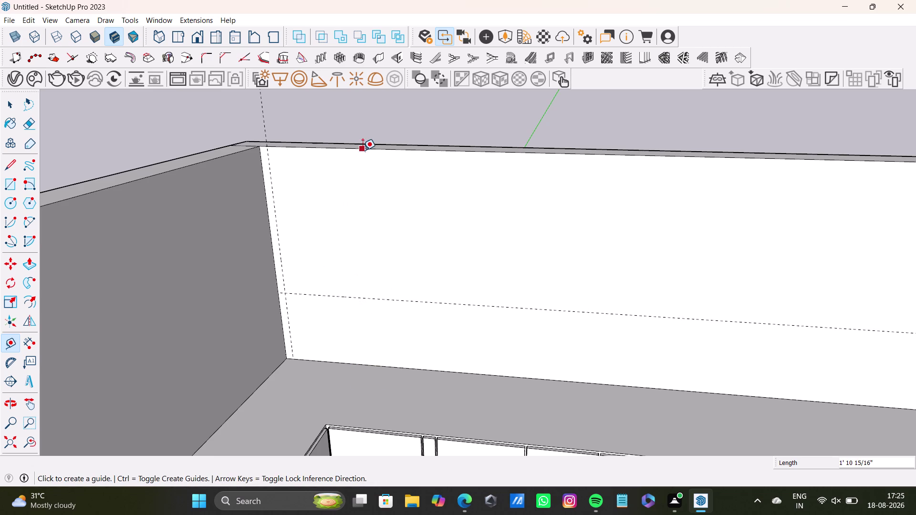
click(362, 150)
click(363, 157)
key(space)
Add a vertical guide just inside the back wall's right edge.
scroll(down, 3)
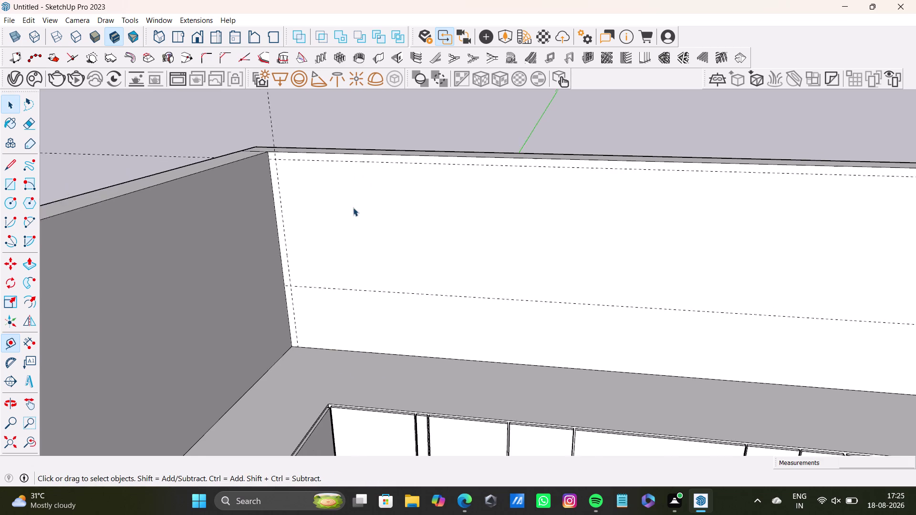
scroll(down, 3)
middle_drag(384, 225, 289, 230)
scroll(up, 3)
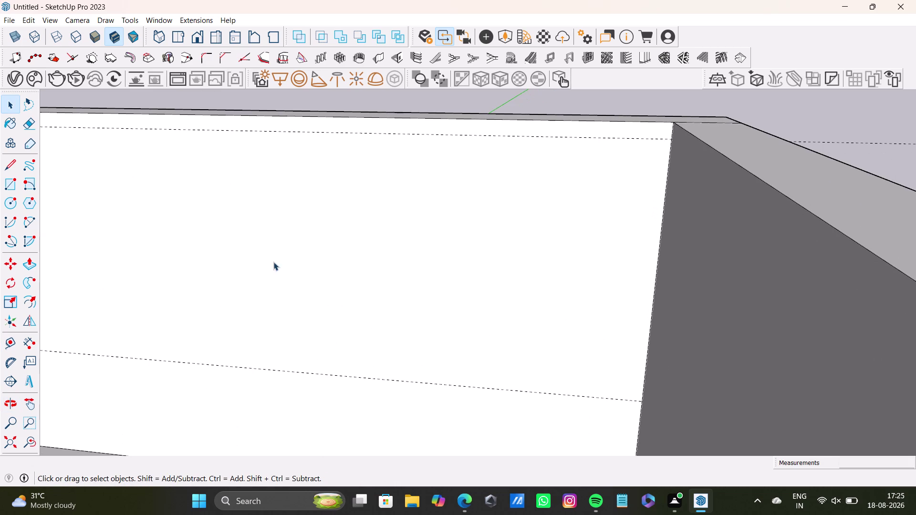
key(t)
click(656, 294)
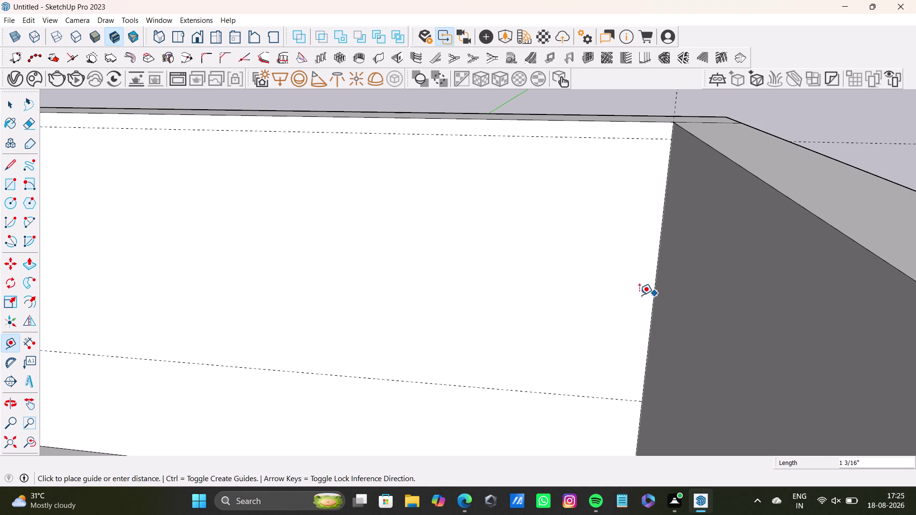
click(639, 296)
key(space)
Reorient to face the back wall and place a vertical guide inward from its left edge.
scroll(down, 3)
middle_drag(557, 313, 680, 280)
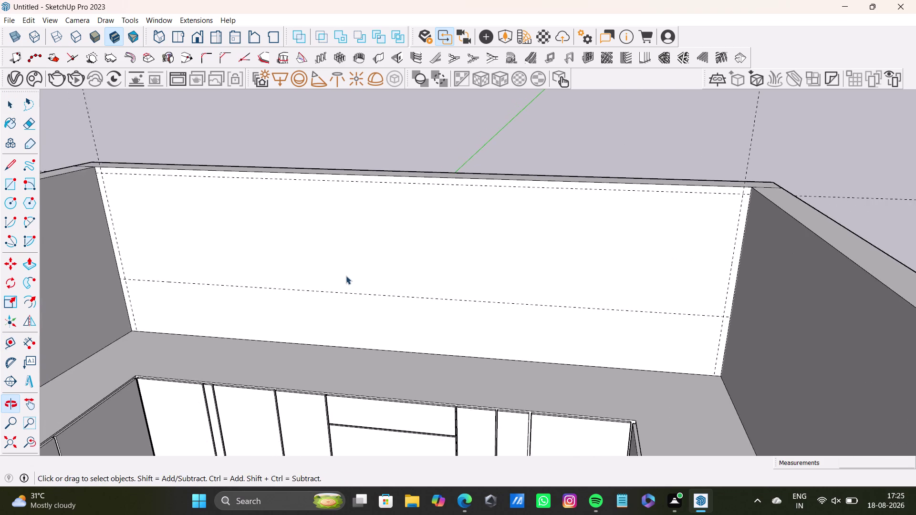
scroll(down, 3)
middle_drag(281, 264, 329, 299)
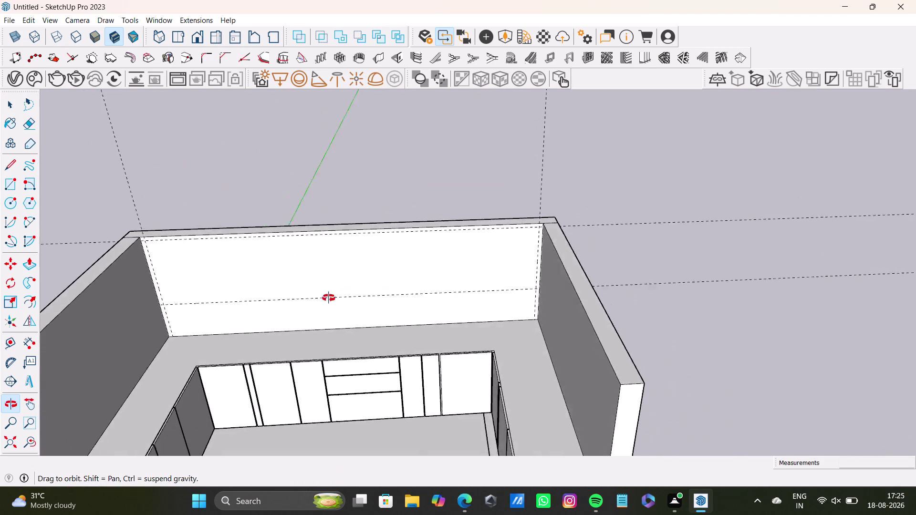
middle_drag(330, 298, 272, 368)
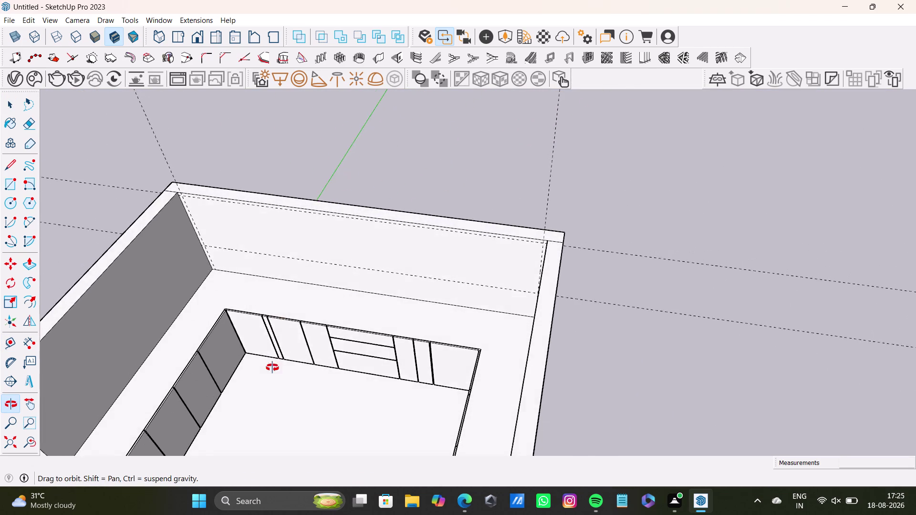
middle_drag(272, 367, 334, 231)
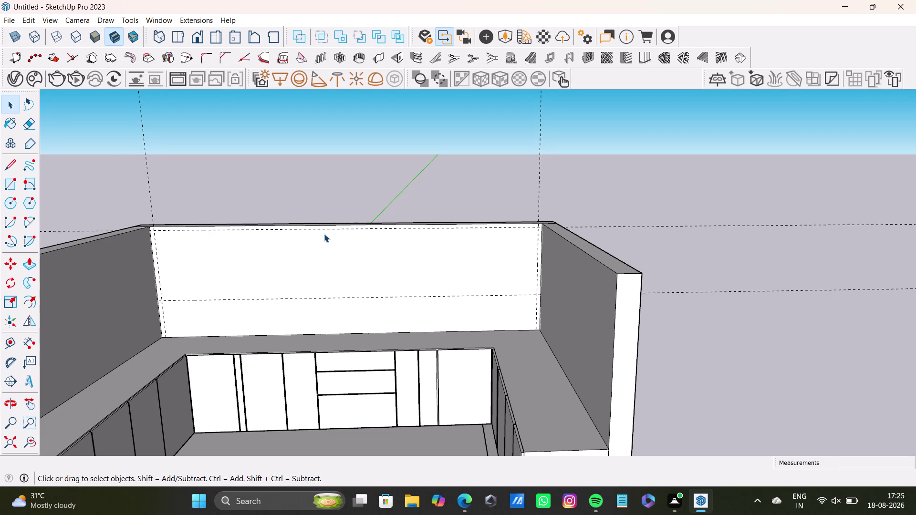
scroll(up, 3)
middle_drag(211, 284, 293, 256)
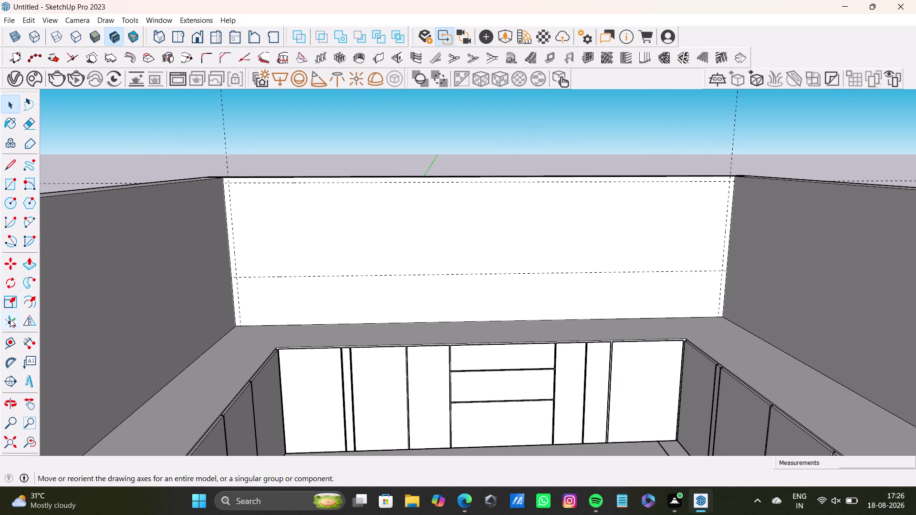
click(7, 342)
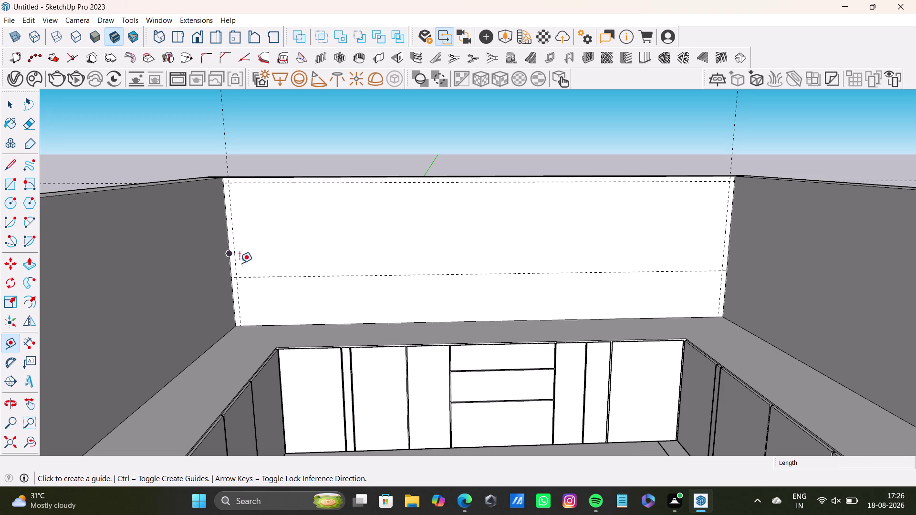
scroll(up, 3)
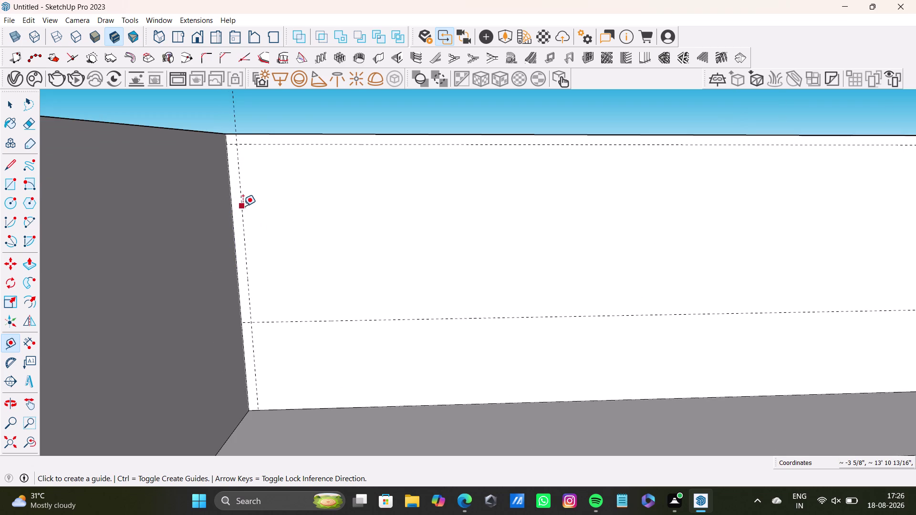
drag(243, 207, 248, 206)
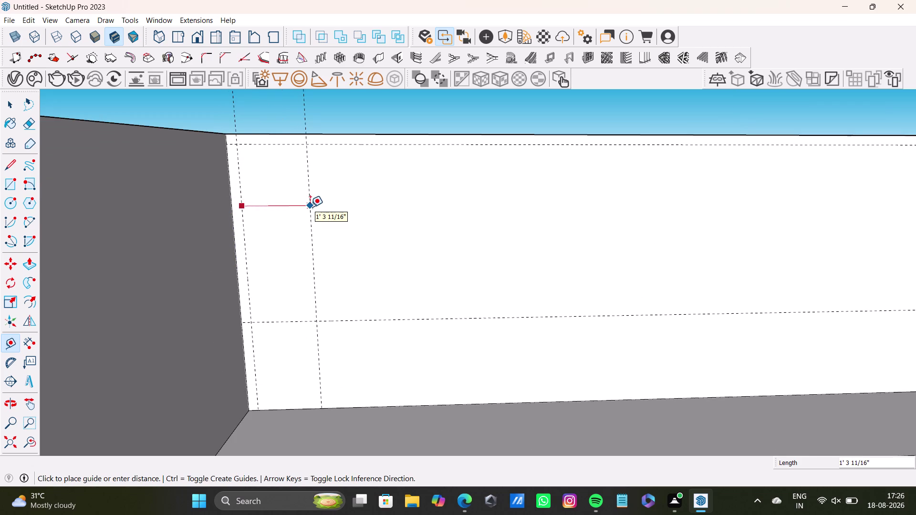
click(310, 207)
Undo a misplaced guide and double the inner vertical guide with a 0.5" offset.
click(309, 207)
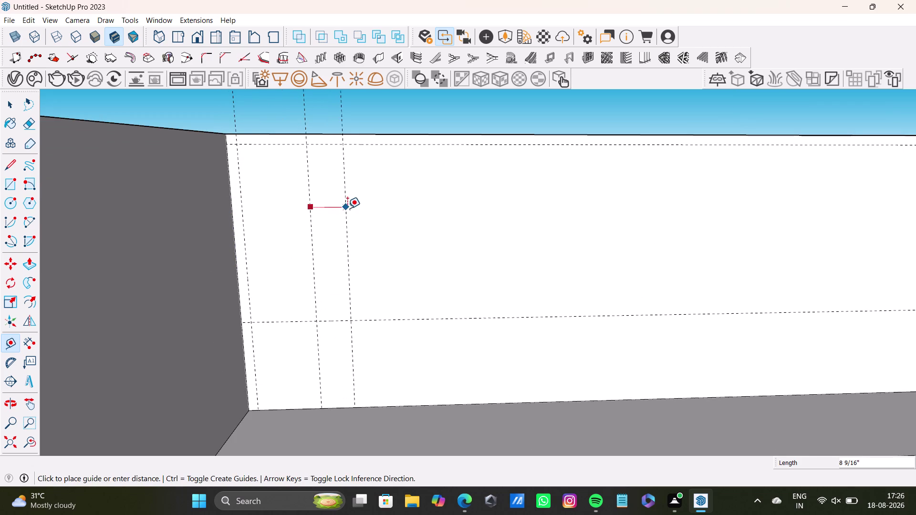
click(343, 208)
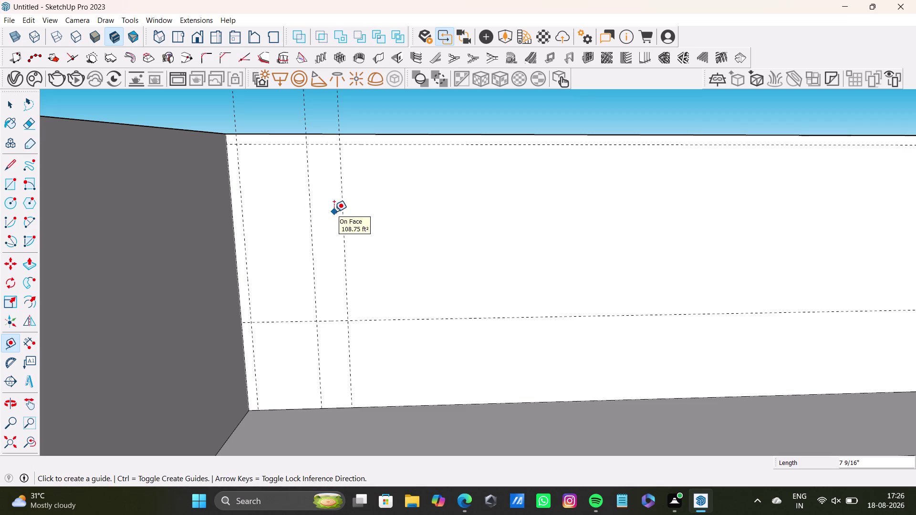
key(ctrl+z)
click(310, 224)
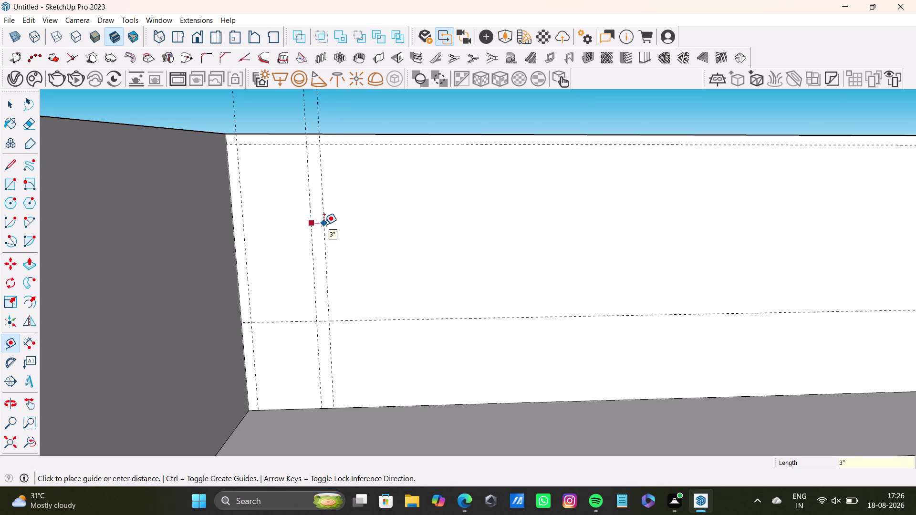
text(0.5)
key(shift+quotedbl)
key(Return)
Place more vertical guides further right, one about seven inches from the doubled guide.
scroll(up, 3)
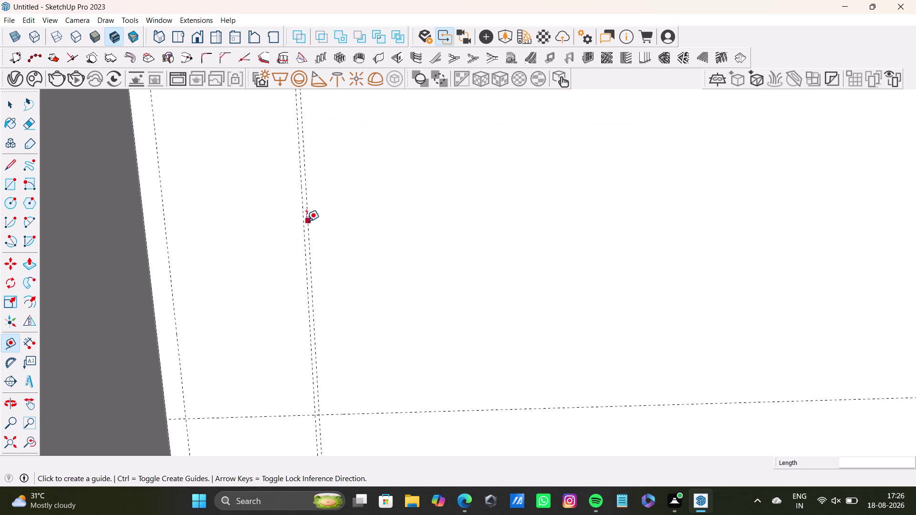
drag(307, 226, 314, 227)
scroll(down, 3)
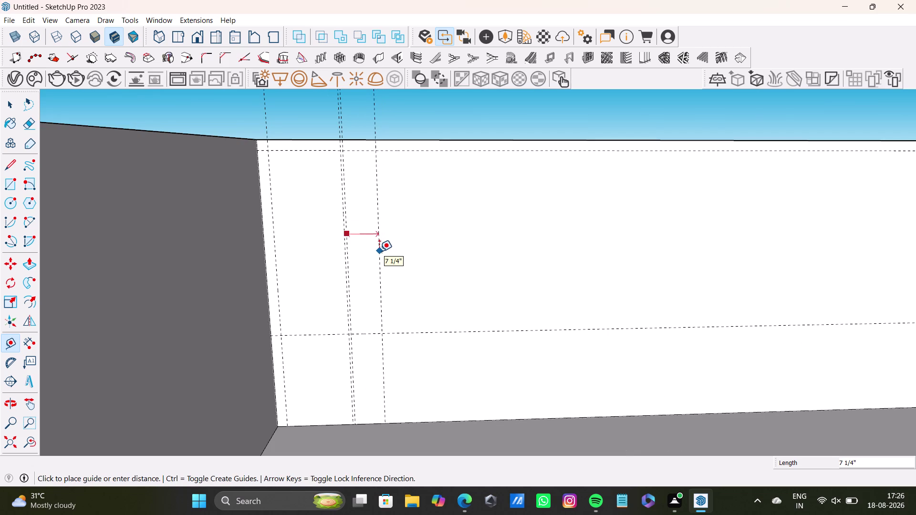
click(380, 252)
click(381, 262)
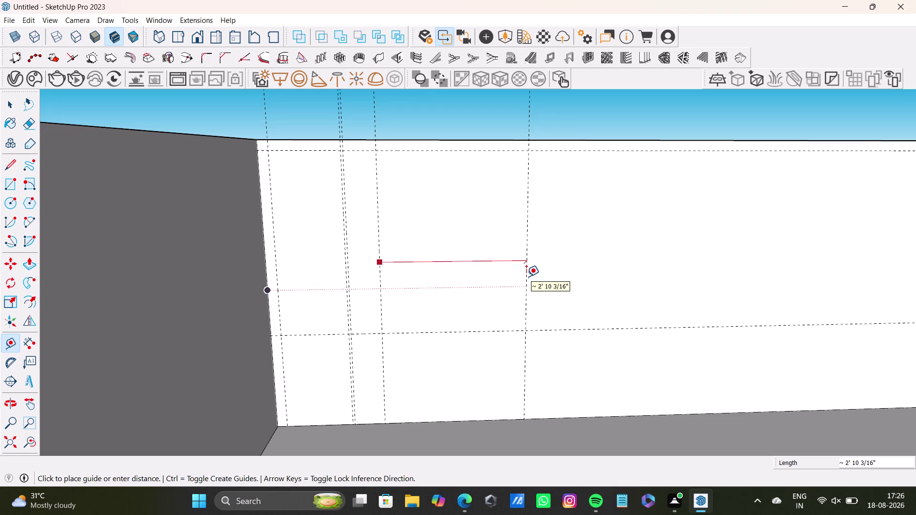
scroll(down, 3)
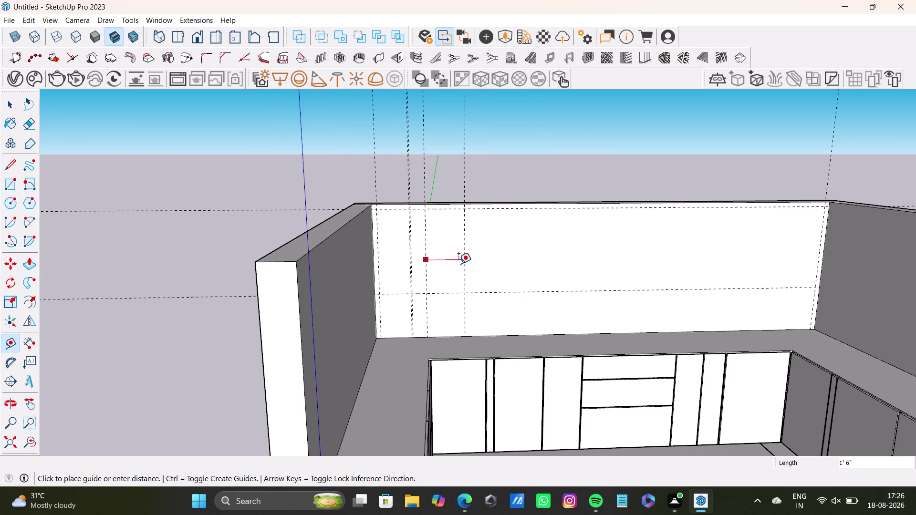
click(467, 266)
Cancel the unfinished guide, undo the last one, and zoom to the wall's left end.
click(467, 265)
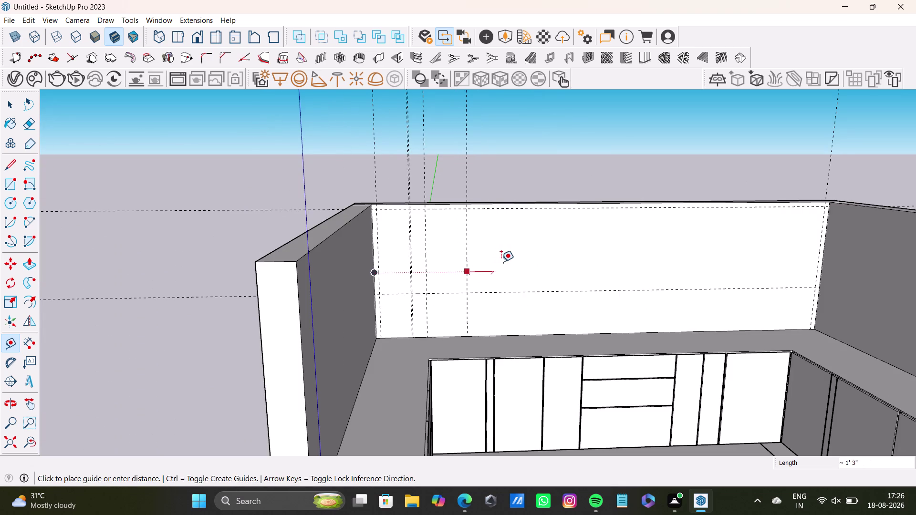
key(space)
scroll(up, 3)
middle_drag(498, 273, 472, 262)
key(ctrl+z)
scroll(up, 3)
middle_drag(429, 256, 442, 263)
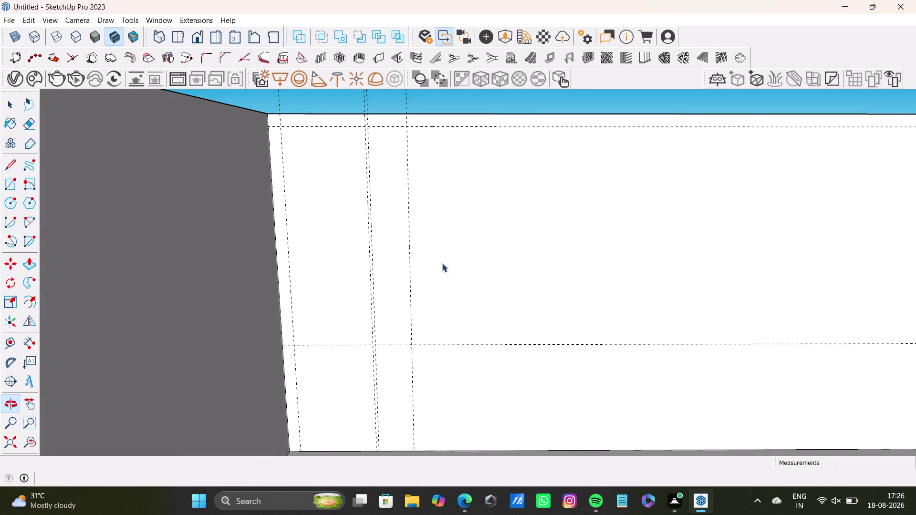
Pair the rightmost vertical guide with a new guide 0.5" away.
click(7, 338)
scroll(up, 3)
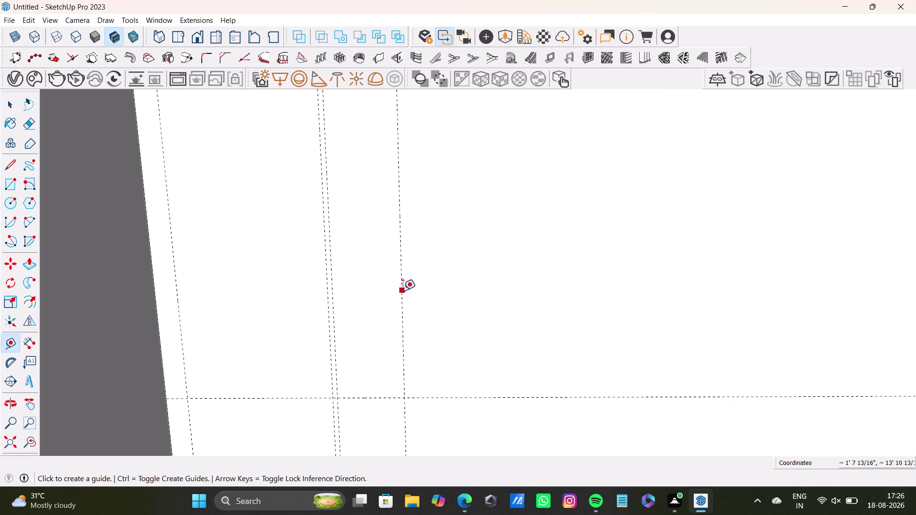
drag(401, 291, 409, 291)
text(0.)
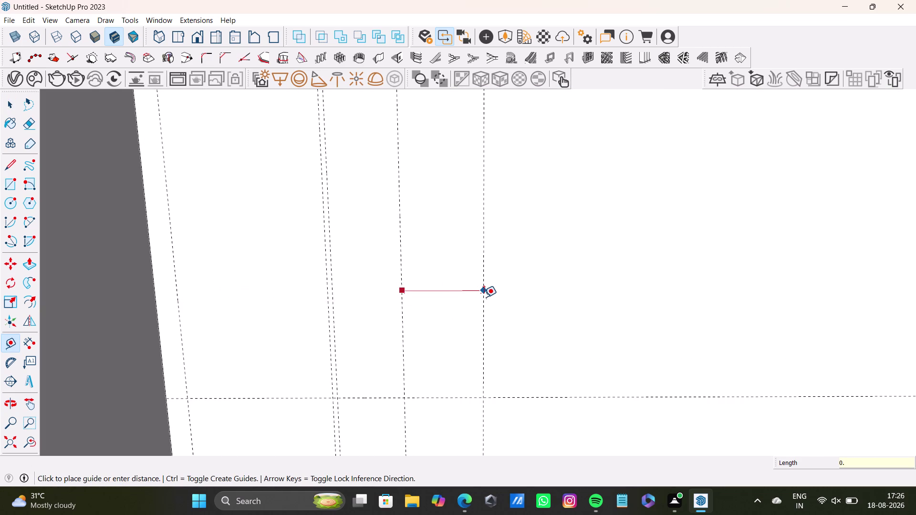
text(5)
key(shift+quotedbl)
key(Return)
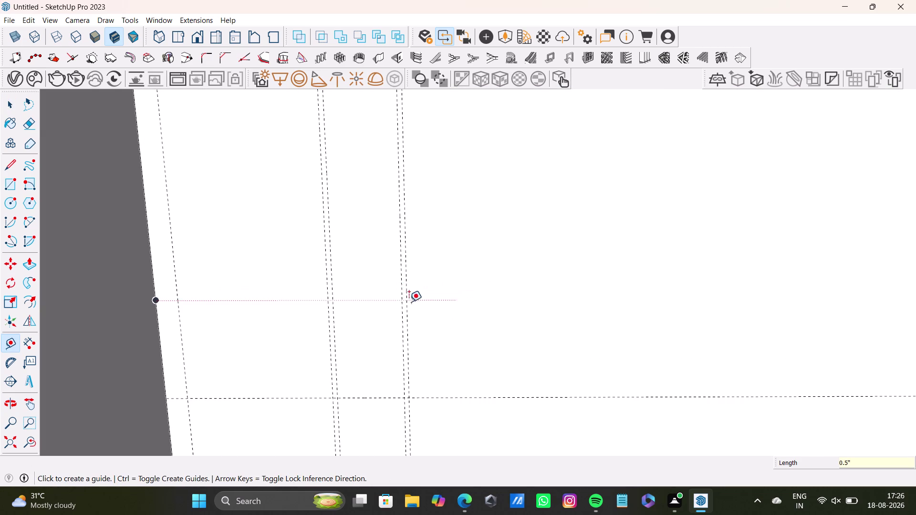
scroll(up, 3)
Place a vertical guide about sixteen inches further right along the wall.
drag(413, 302, 420, 301)
scroll(down, 3)
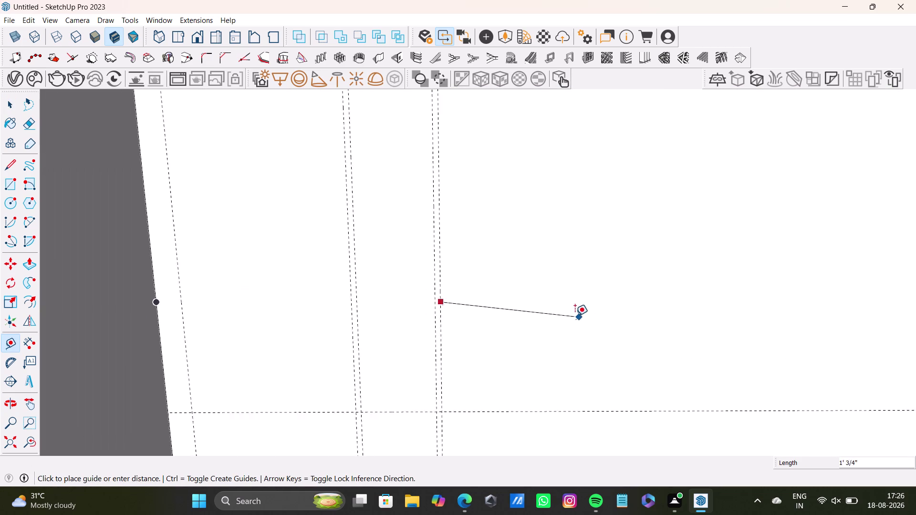
scroll(down, 3)
key(space)
key(t)
scroll(up, 3)
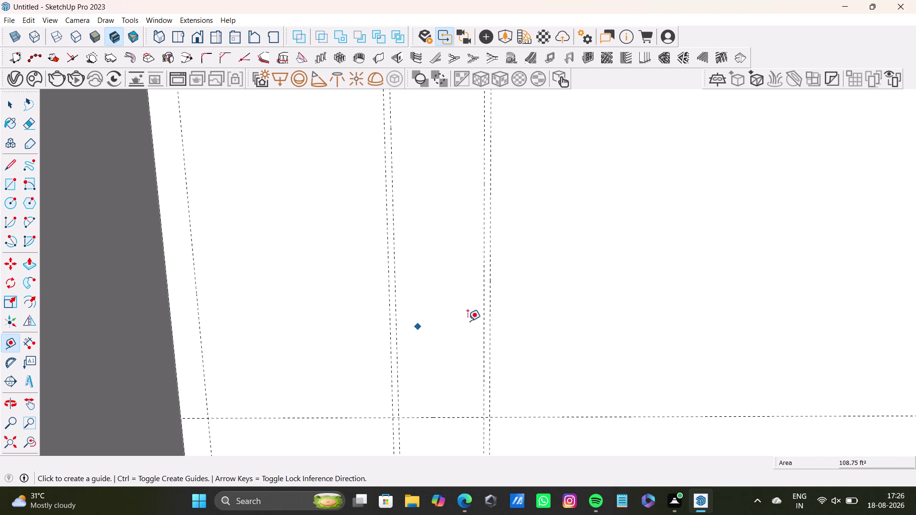
scroll(up, 3)
click(494, 305)
scroll(down, 3)
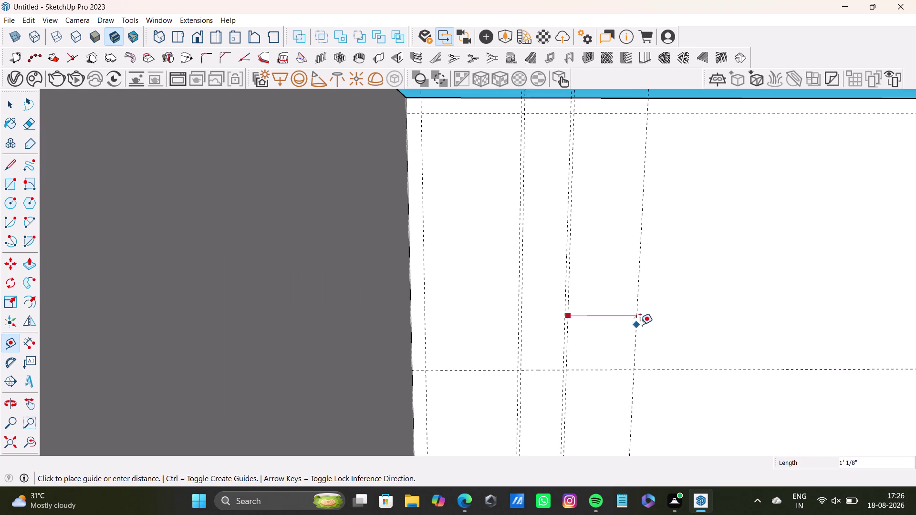
middle_drag(640, 326, 549, 321)
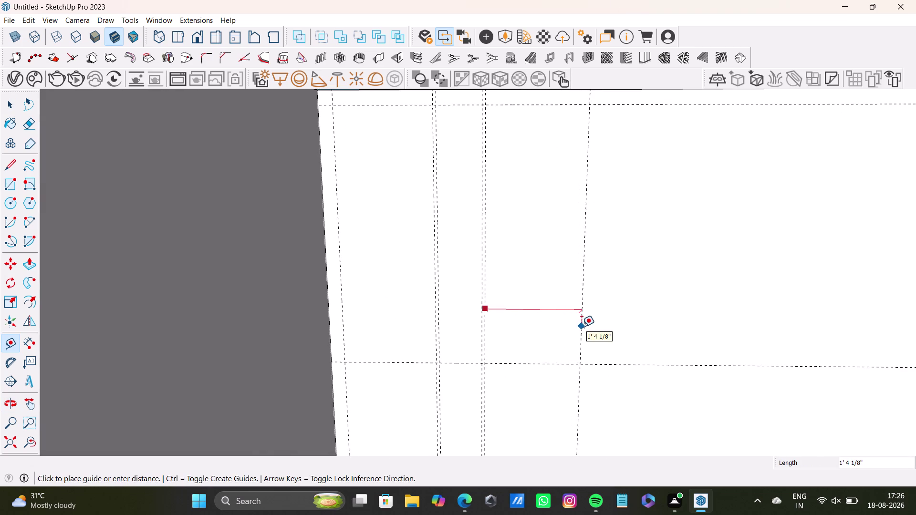
click(574, 327)
Add a 0.5" offset guide beside that new vertical guide.
drag(575, 327, 580, 326)
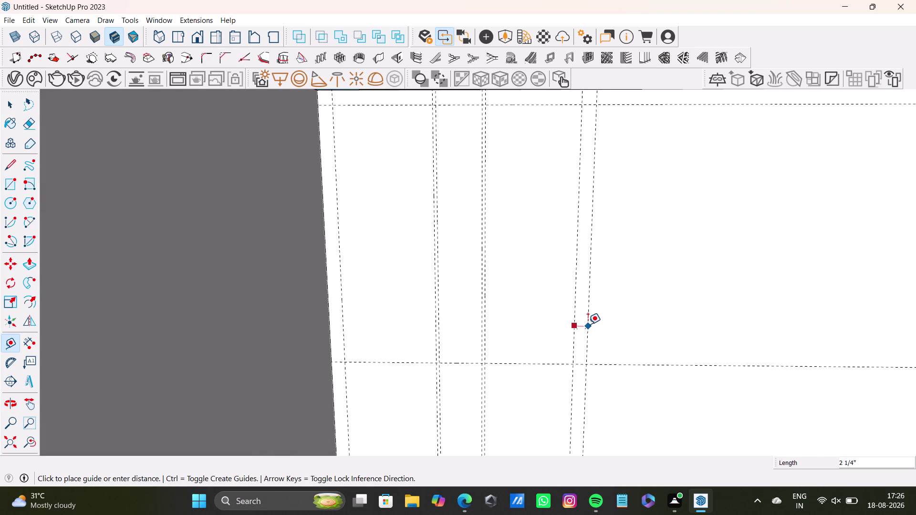
text(0.5)
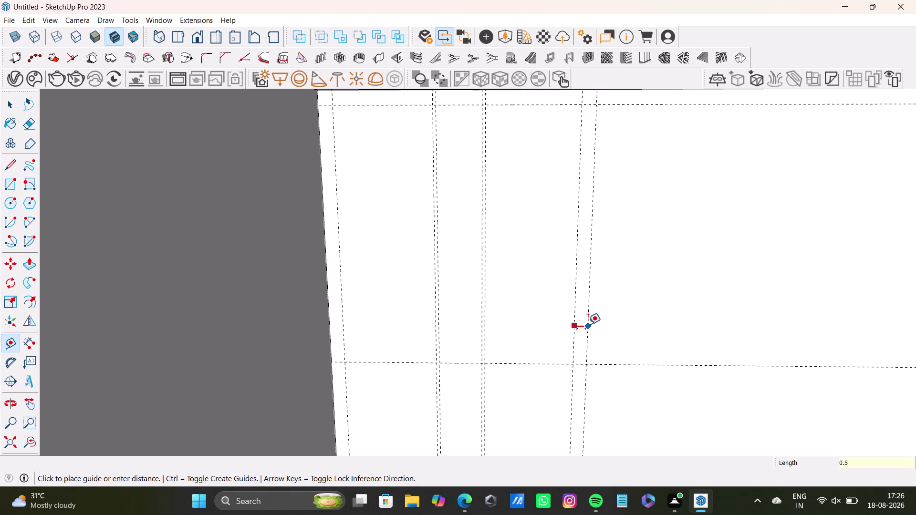
key(shift+quotedbl)
key(Return)
scroll(up, 3)
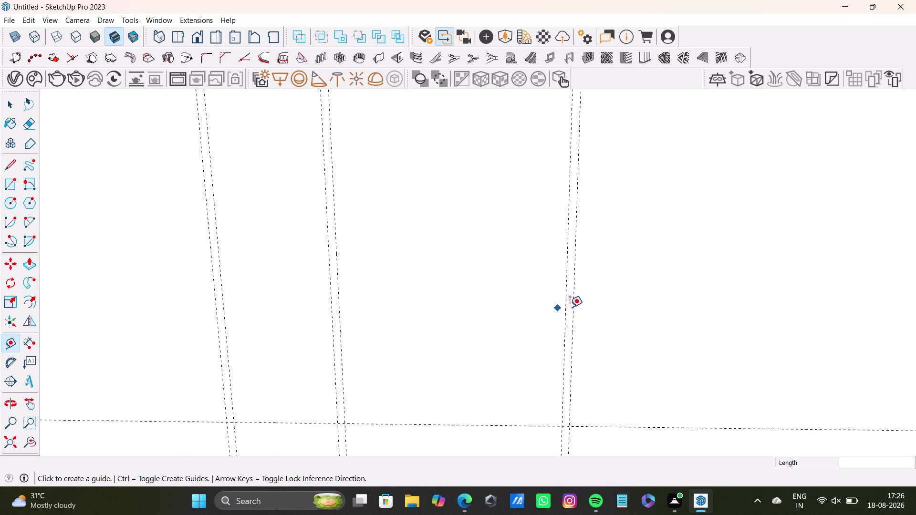
Add another 0.5" offset guide further along, then undo it.
drag(575, 309, 592, 309)
scroll(down, 3)
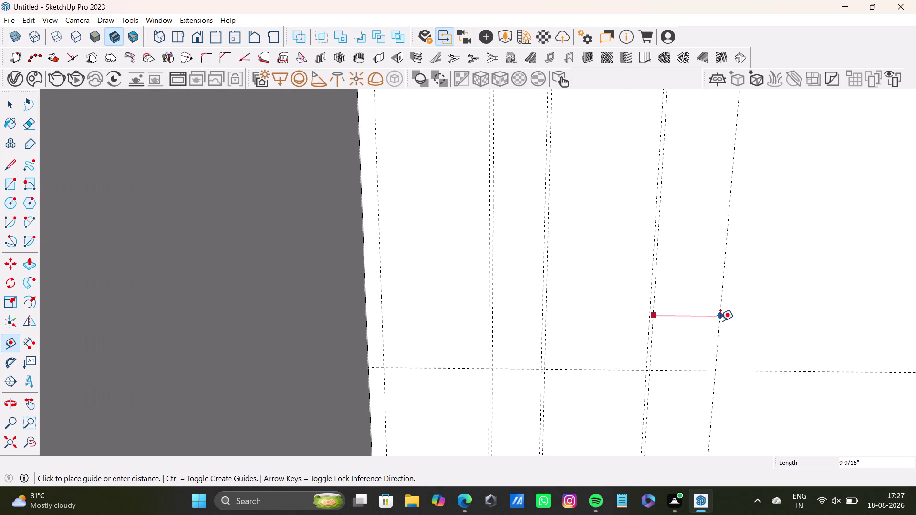
middle_drag(721, 321, 536, 387)
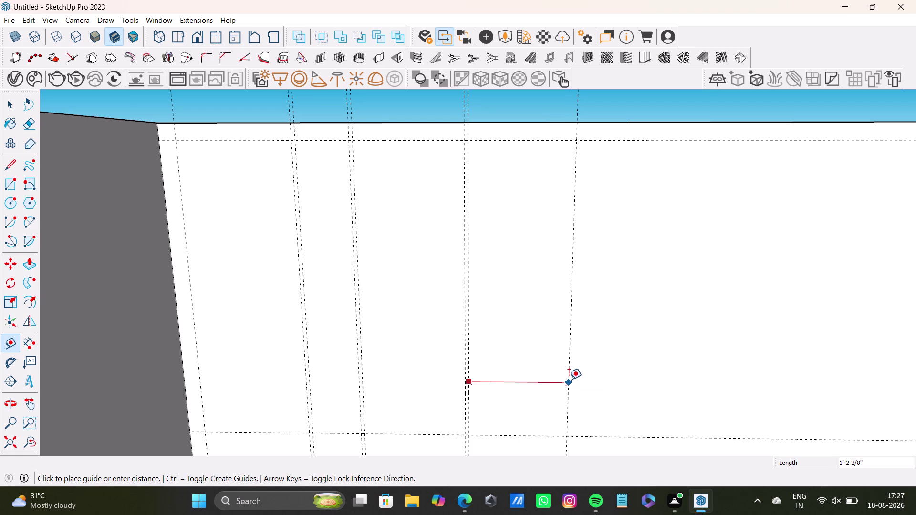
text(0.5)
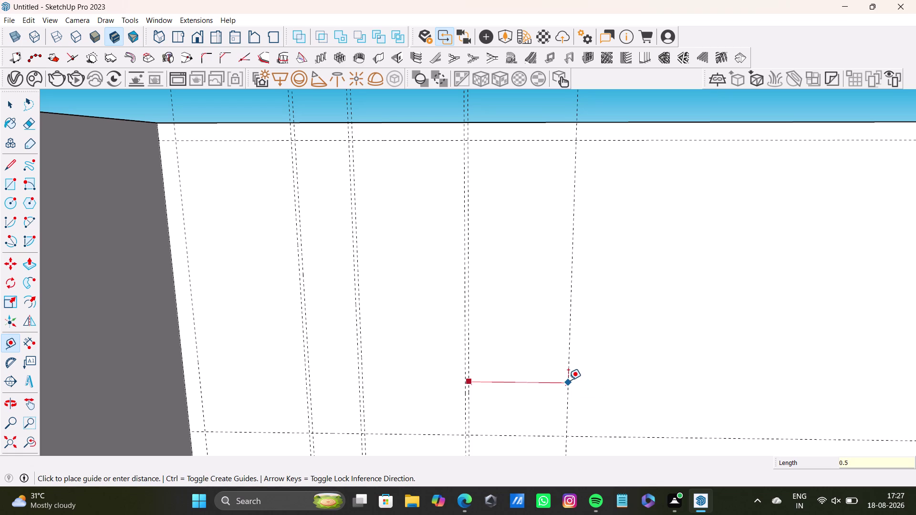
key(shift+quotedbl)
key(Return)
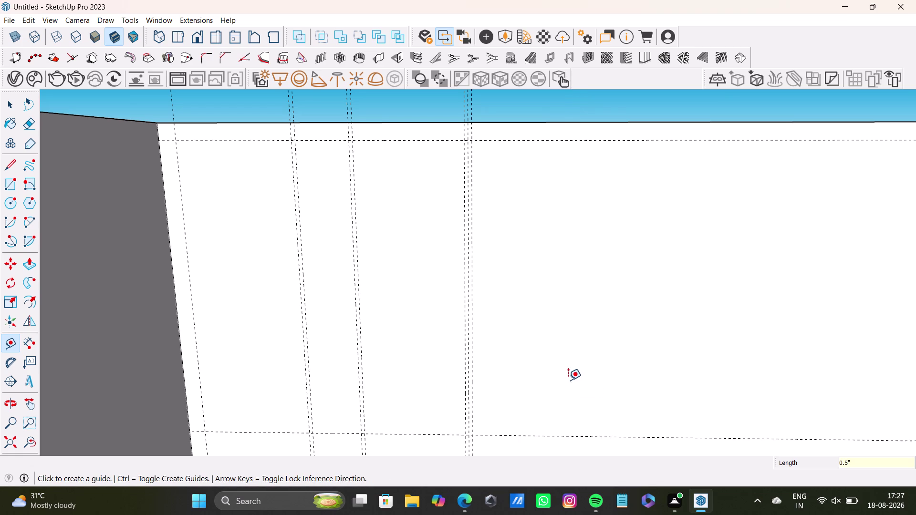
key(ctrl+z)
Place another vertical guide on the back wall and pair it with a 0.5" guide.
scroll(up, 3)
click(457, 309)
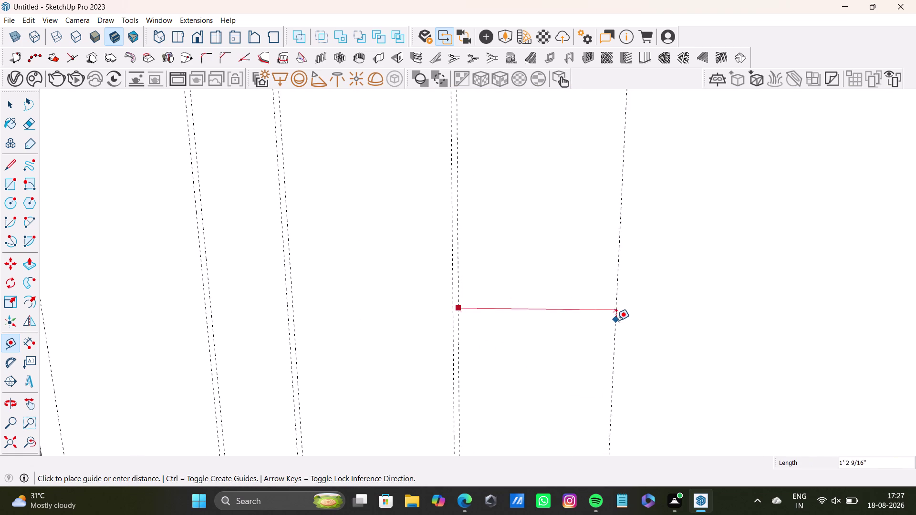
scroll(down, 3)
middle_drag(626, 334, 498, 276)
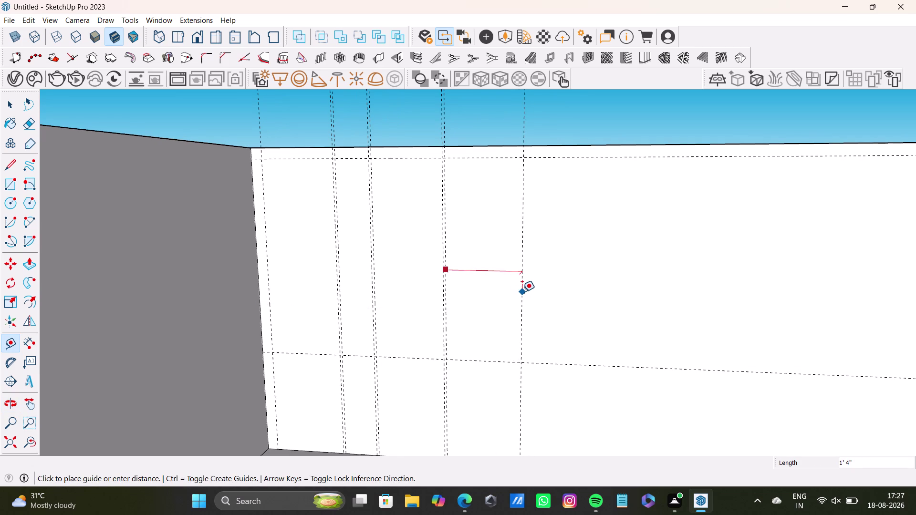
click(522, 292)
drag(521, 288, 529, 287)
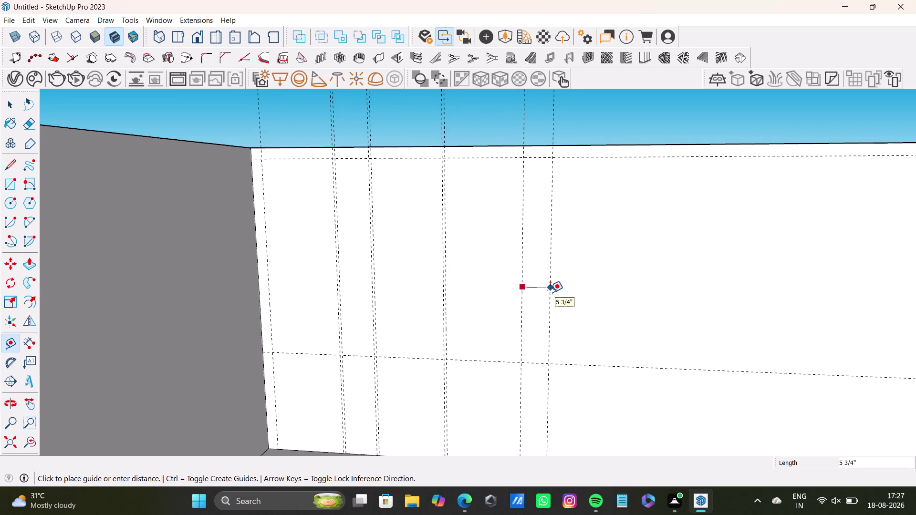
text(0.5)
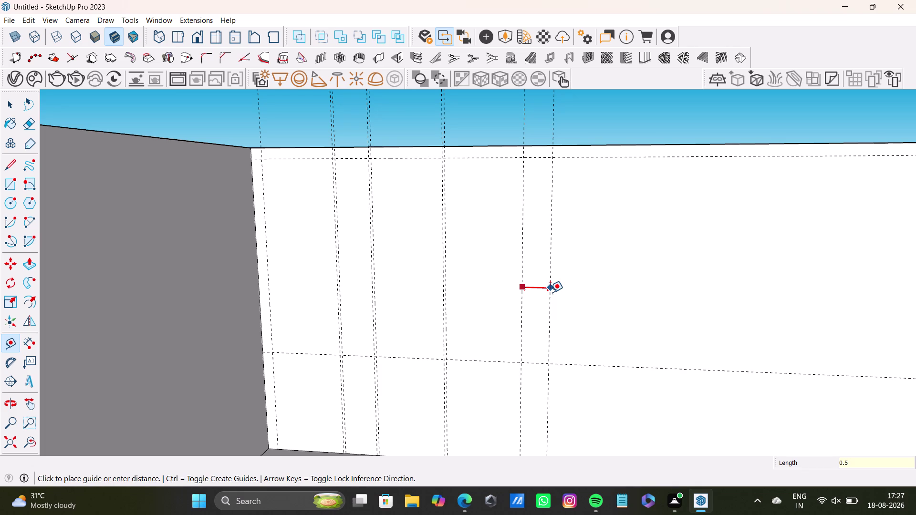
key(shift+quotedbl)
key(Return)
scroll(down, 3)
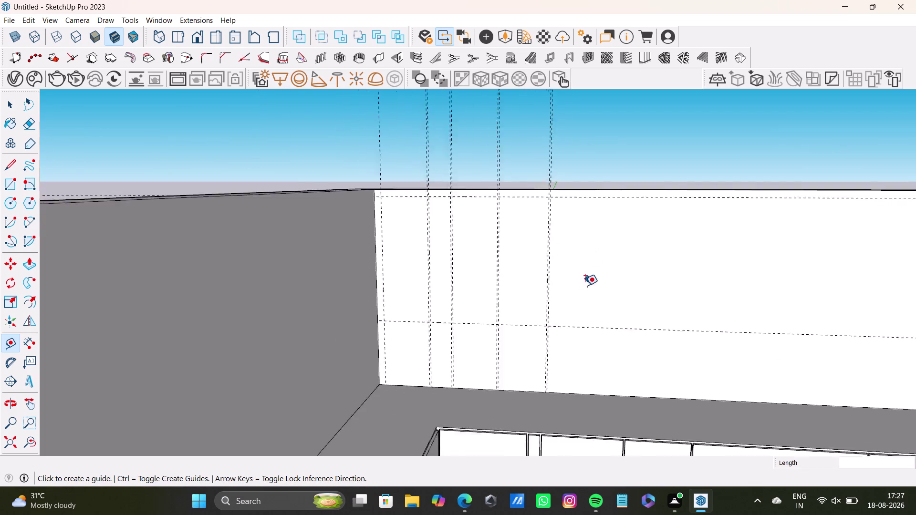
Undo the eight recent vertical guides above the base cabinets, then start a guide from the left edge.
scroll(down, 3)
middle_drag(591, 288, 438, 241)
scroll(up, 3)
middle_drag(461, 255, 502, 257)
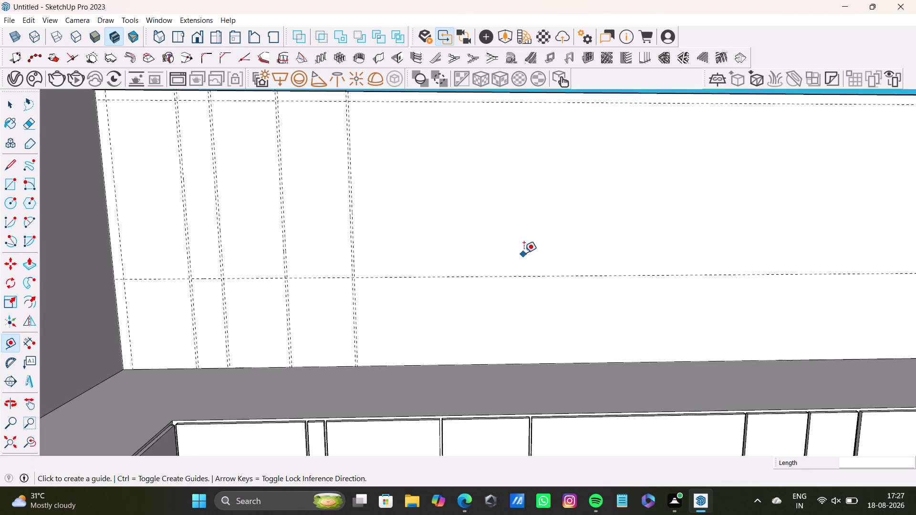
scroll(down, 3)
middle_drag(648, 258, 520, 228)
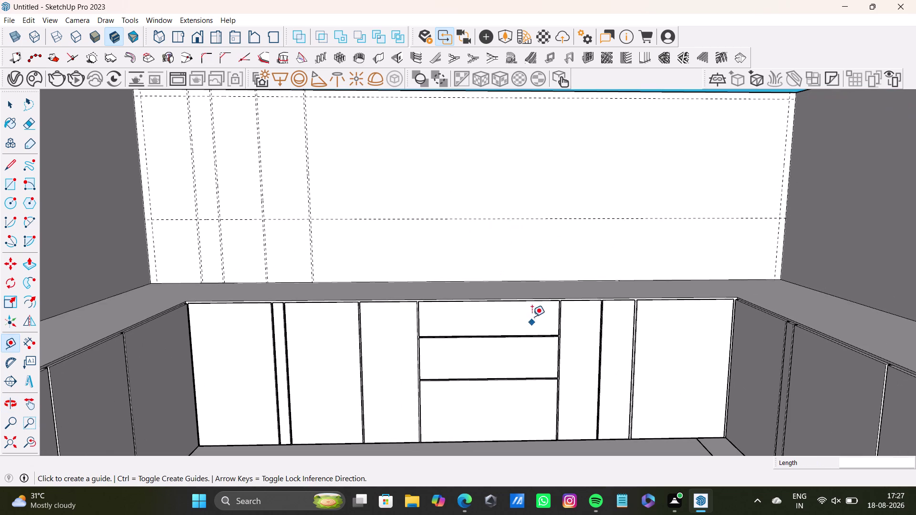
scroll(up, 3)
key(ctrl+z)
key(ctrl+z)
key(ctrl+z)
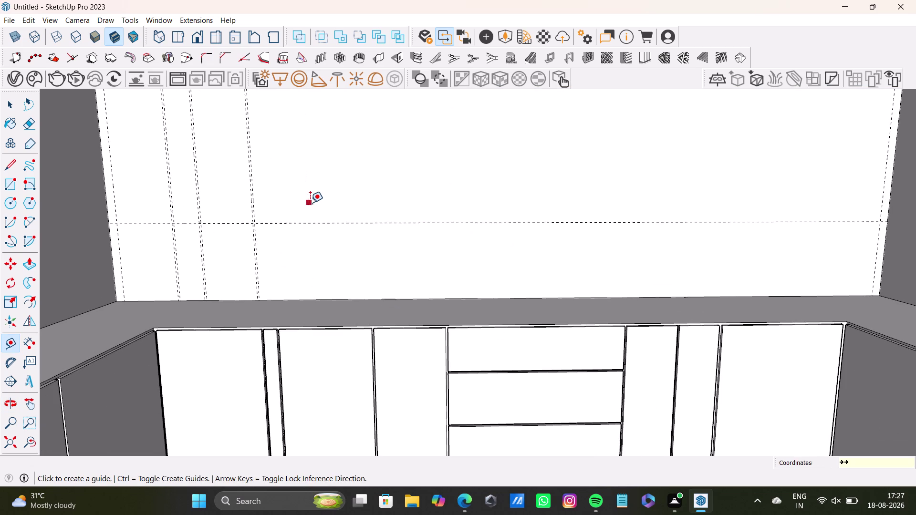
key(ctrl+z)
key(ctrl+z)
key(ctrl+z)
key(ctrl+z)
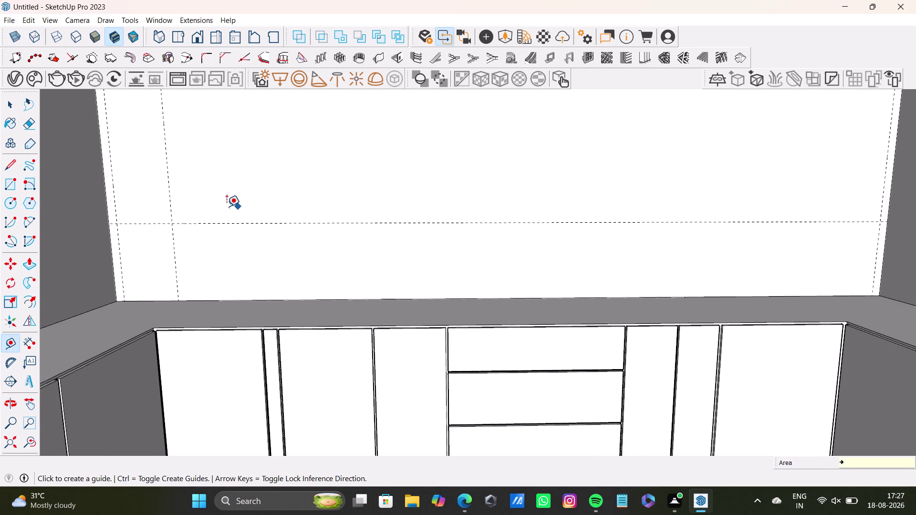
key(ctrl+z)
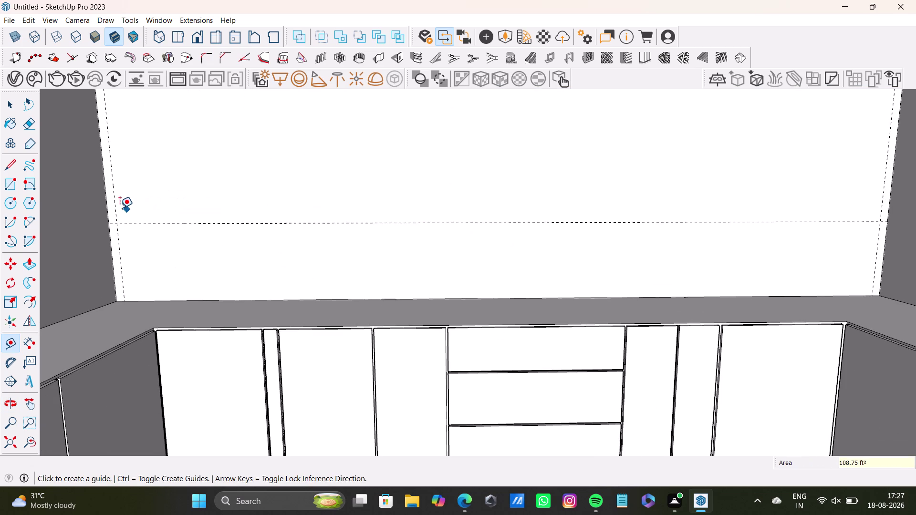
drag(117, 208, 122, 207)
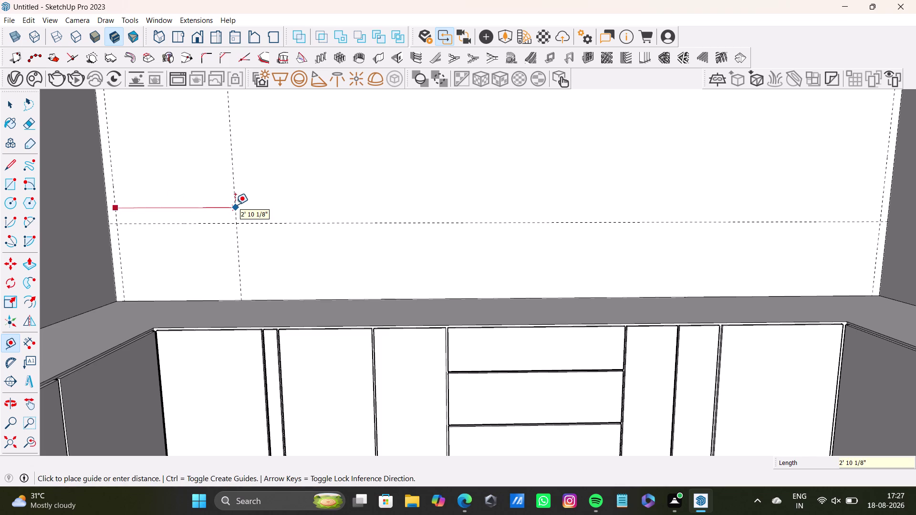
Place a vertical guide near the wall's left end with a 0.5-inch offset partner.
click(228, 204)
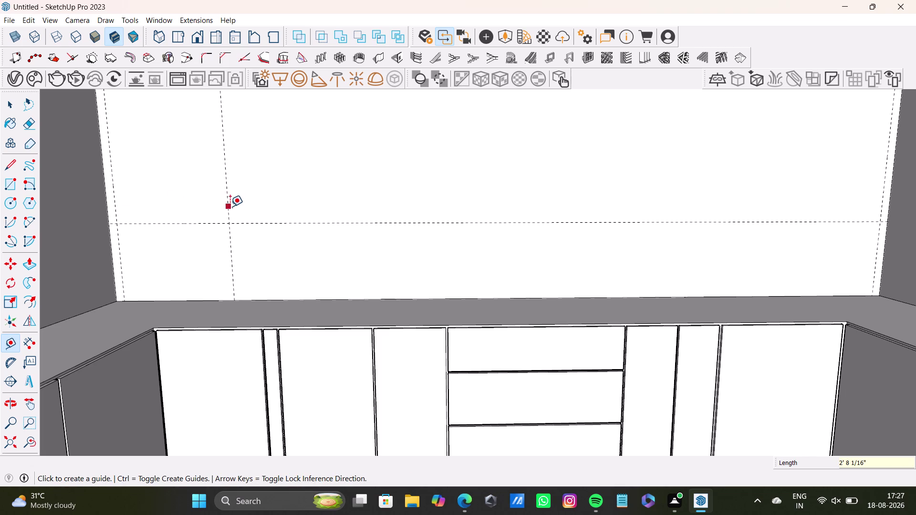
click(230, 206)
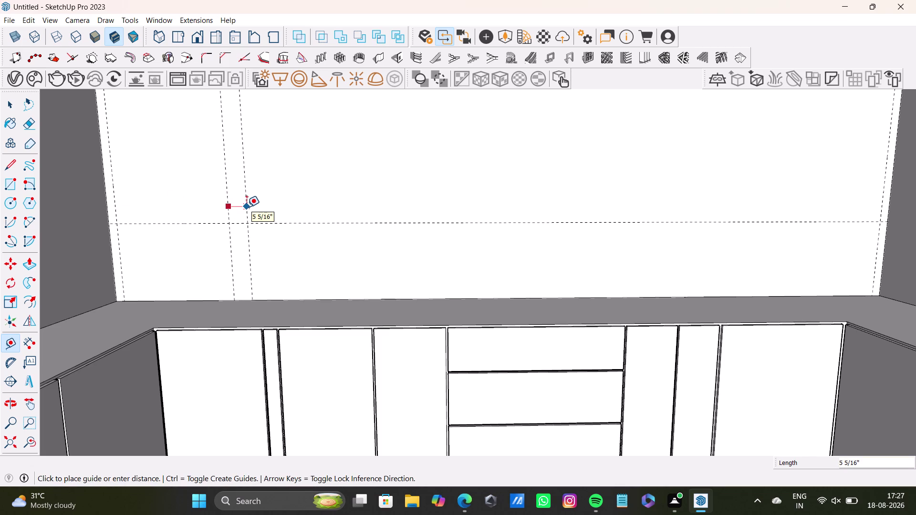
text(0.5)
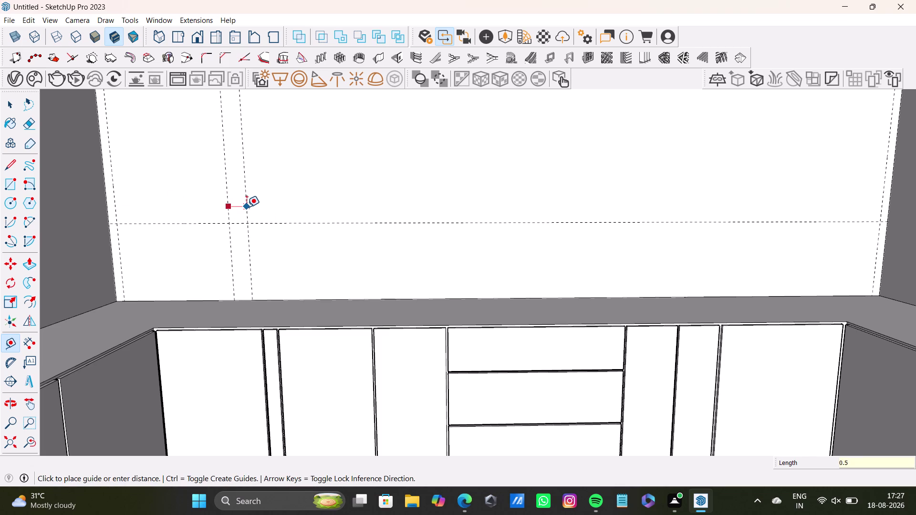
key(shift+quotedbl)
key(Return)
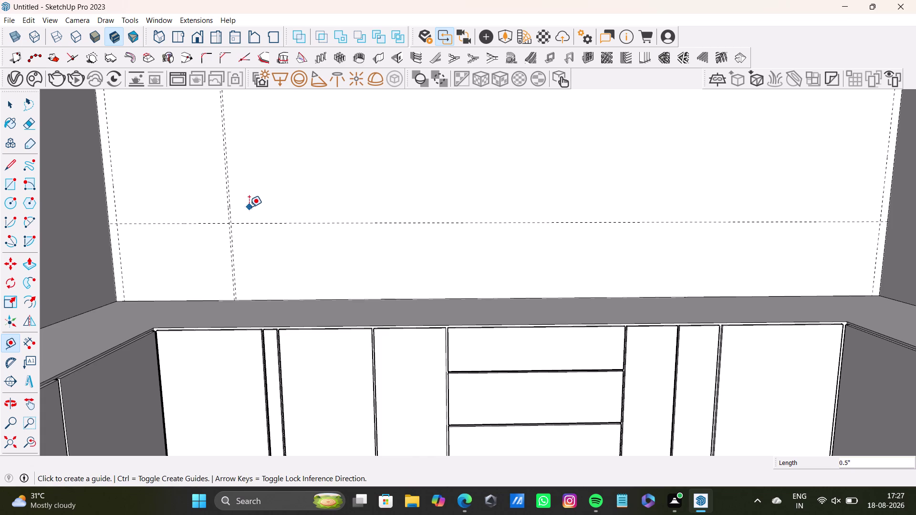
scroll(up, 3)
Add a guide about nine inches further right, paired with a 0.5-inch offset guide.
click(230, 196)
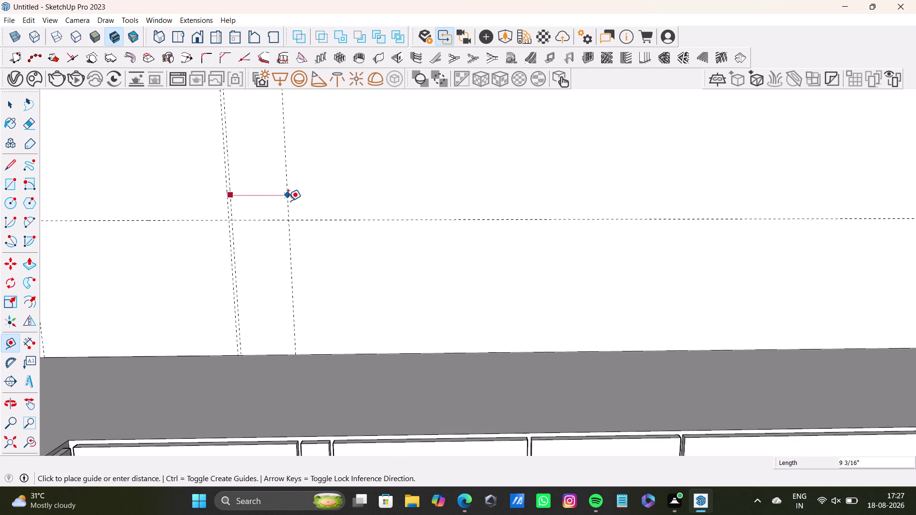
click(288, 201)
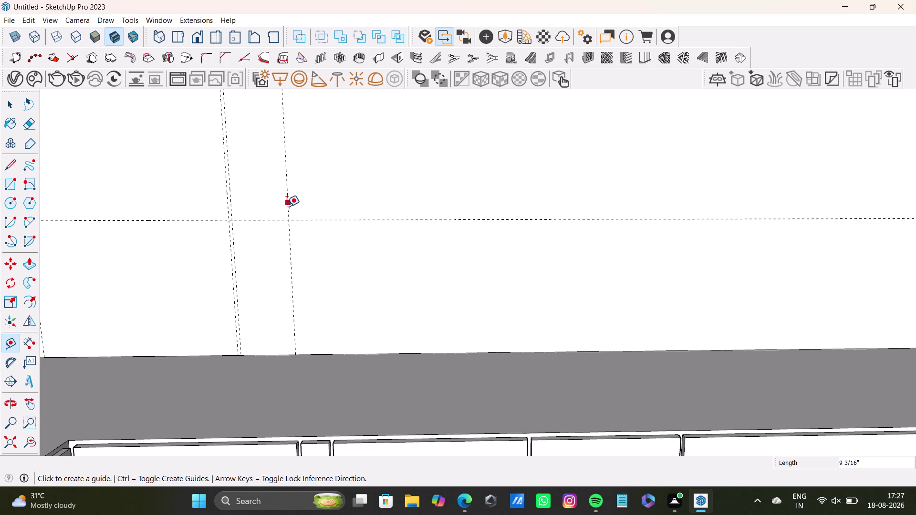
drag(288, 207, 300, 207)
text(0.5)
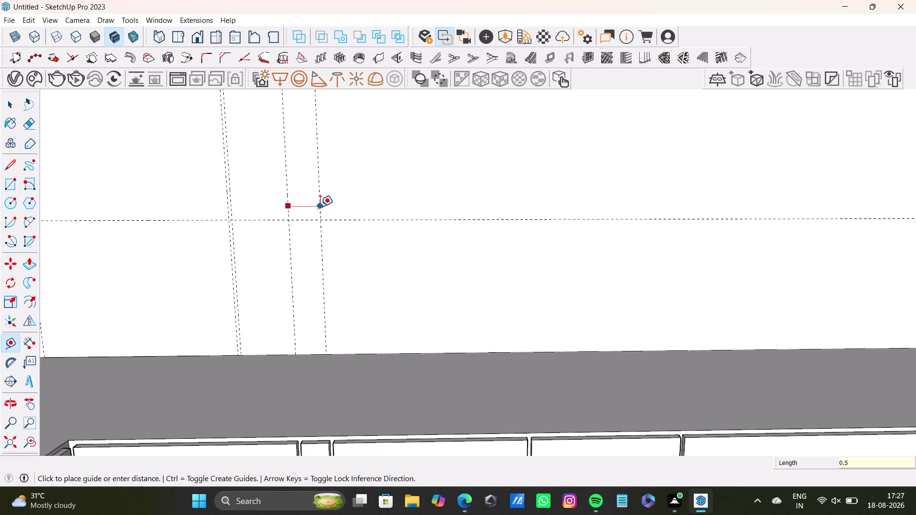
key(shift+quotedbl)
key(Return)
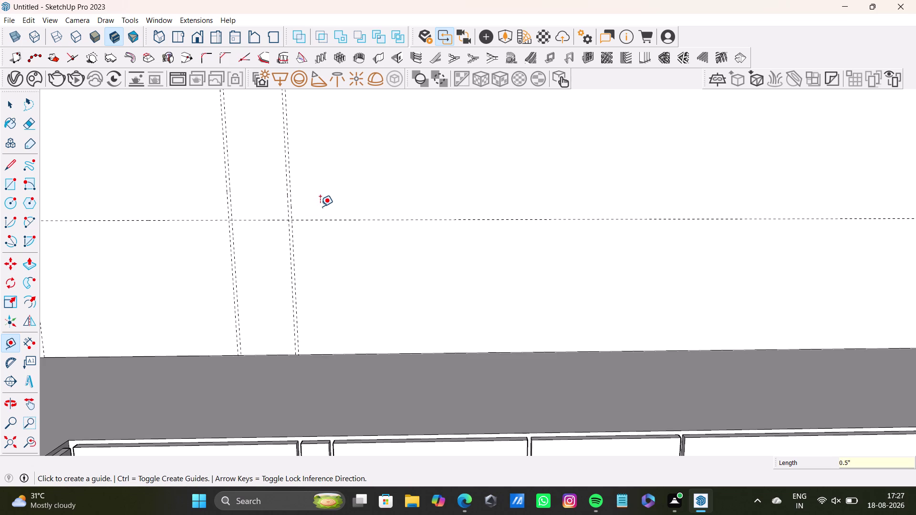
Place another vertical guide farther right with its 0.5-inch offset partner.
scroll(down, 3)
middle_drag(325, 200, 331, 282)
scroll(up, 3)
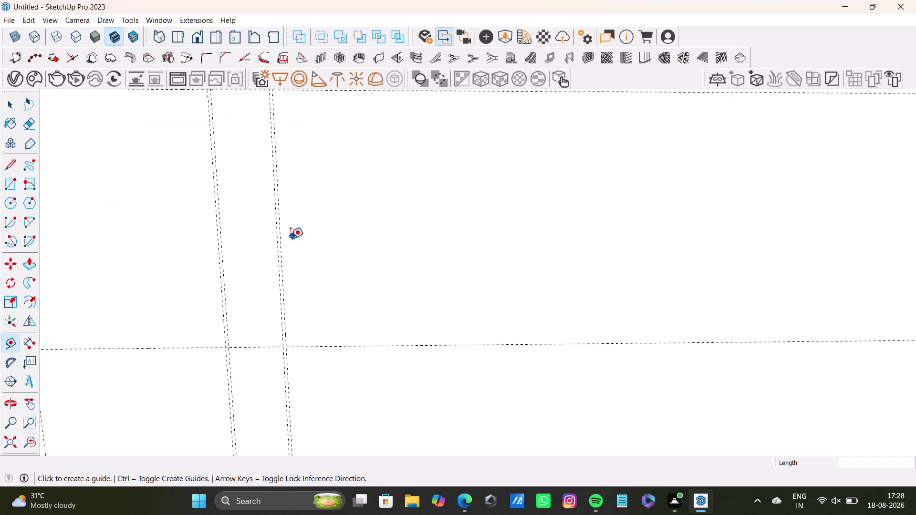
click(282, 244)
scroll(down, 3)
middle_drag(407, 261, 366, 227)
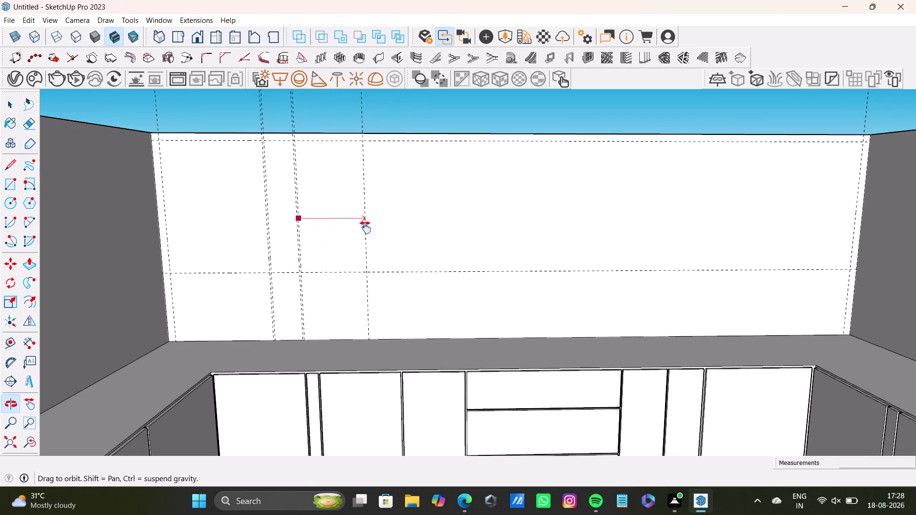
middle_drag(366, 227, 355, 231)
middle_drag(365, 229, 378, 225)
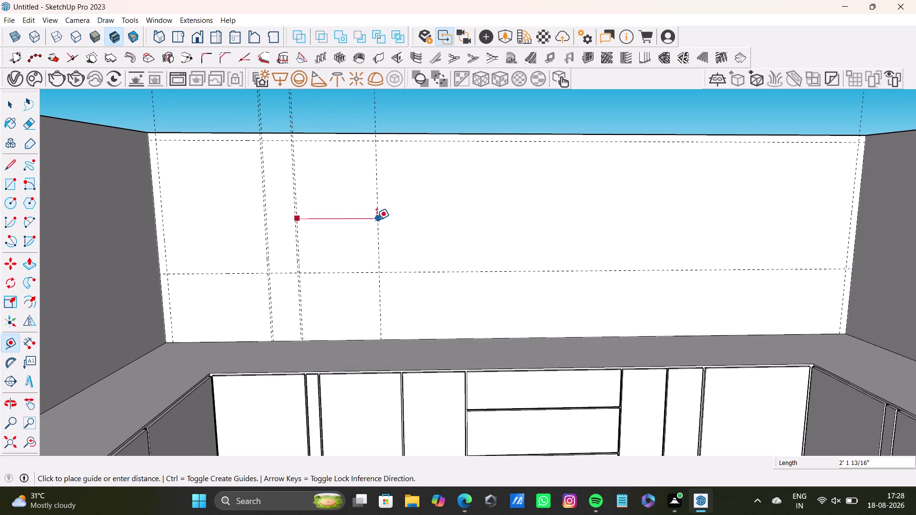
click(368, 224)
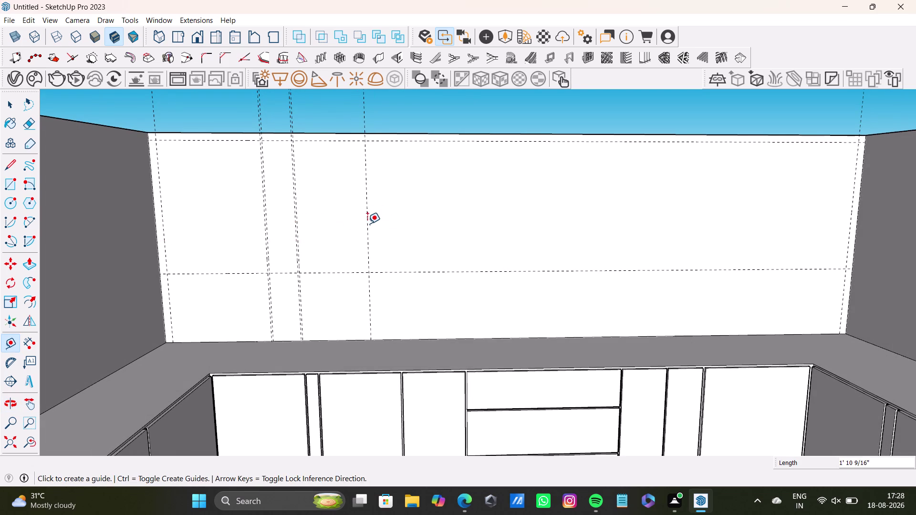
click(367, 225)
text(0.)
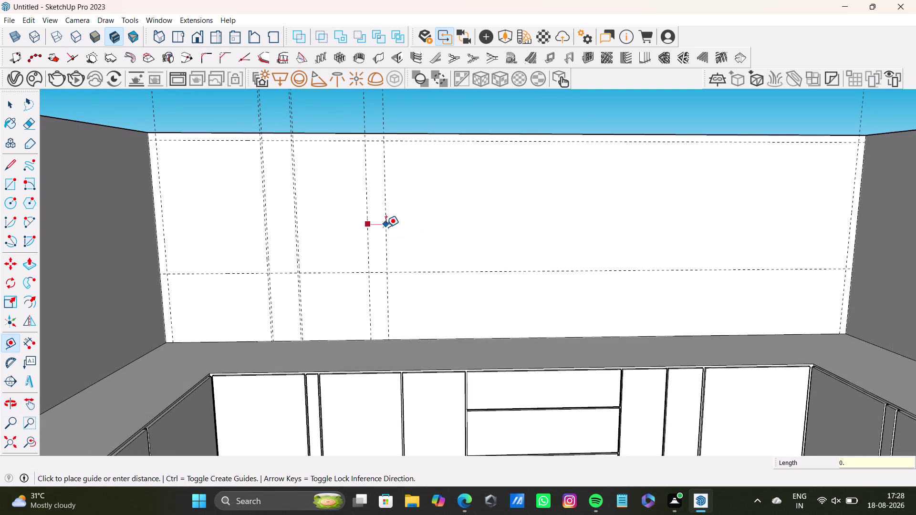
text(5)
key(shift+quotedbl)
key(Return)
Place a vertical guide to the right of the previous pair.
scroll(up, 3)
click(352, 225)
scroll(down, 3)
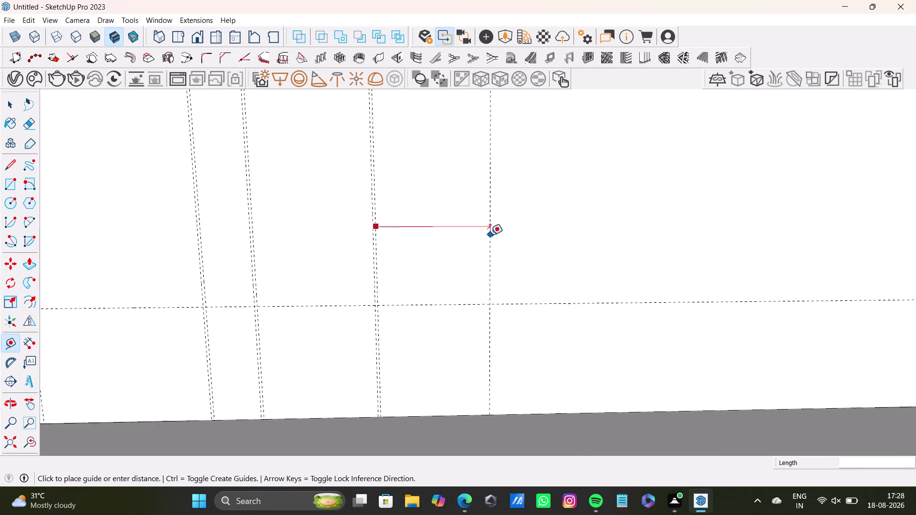
scroll(down, 3)
middle_click(491, 236)
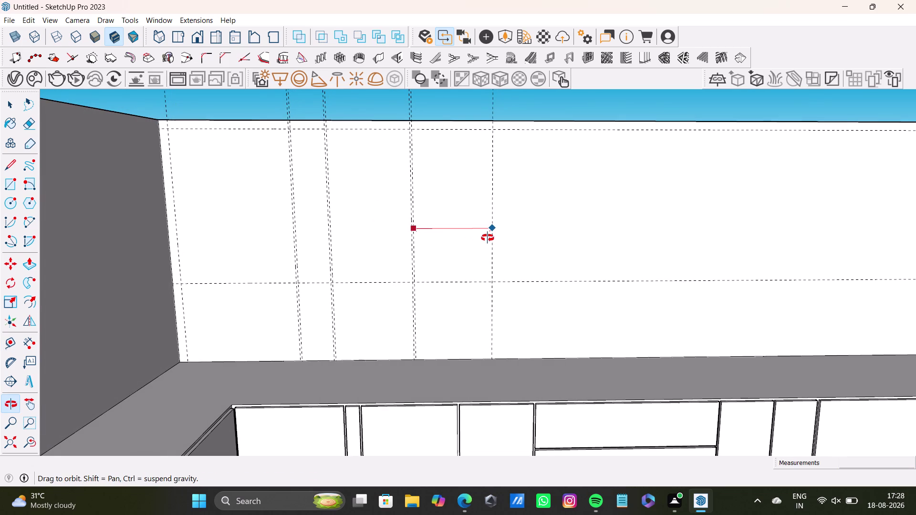
click(516, 244)
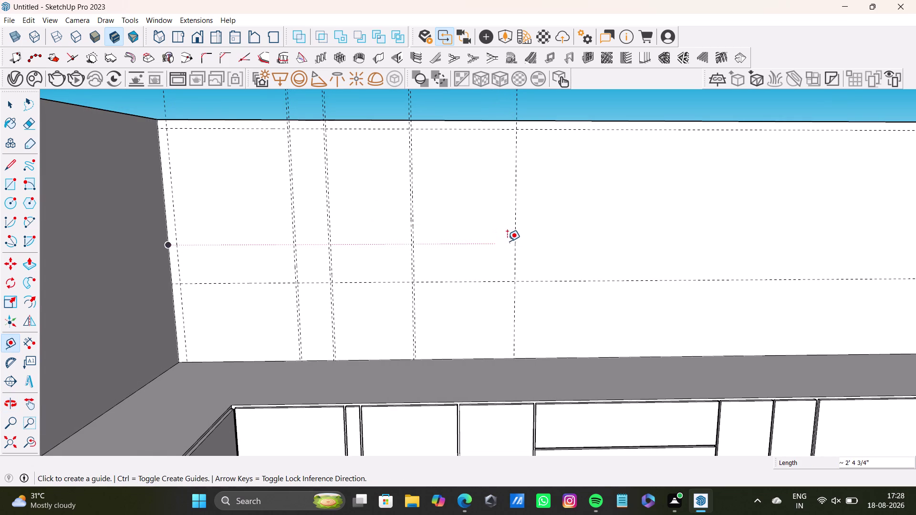
click(514, 242)
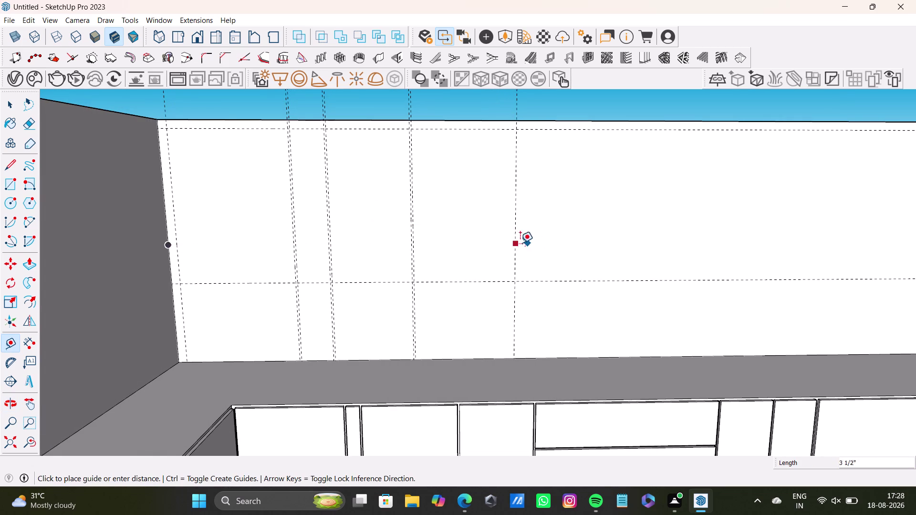
middle_drag(550, 257, 443, 236)
middle_drag(510, 274, 528, 275)
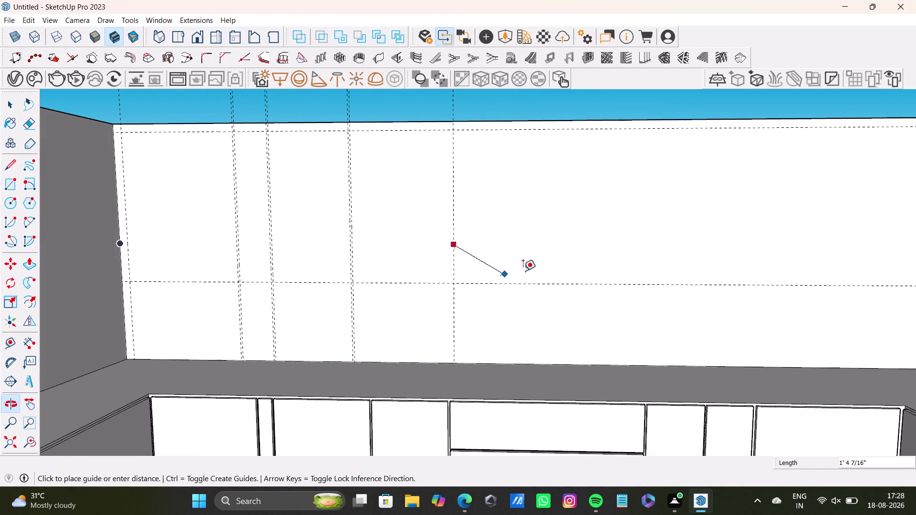
Offset a 0.5-inch guide from that vertical guide using Tape Measure.
key(space)
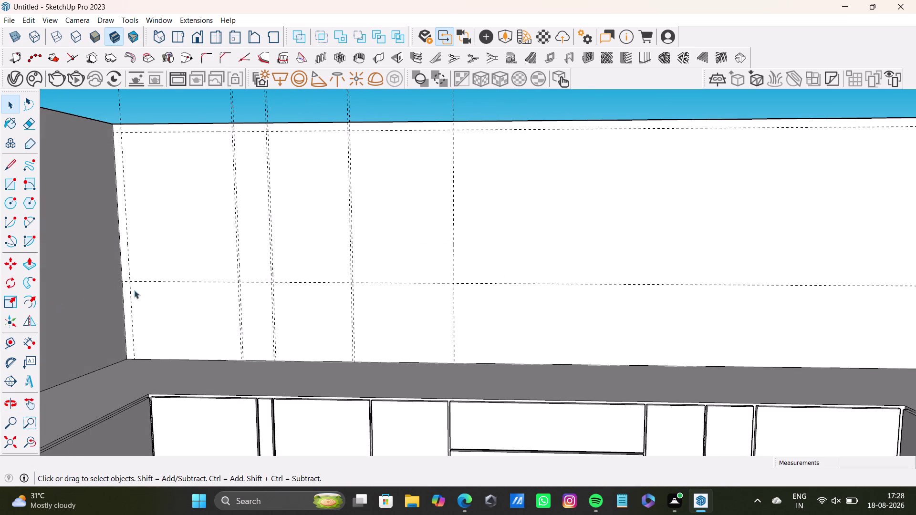
key(t)
click(455, 262)
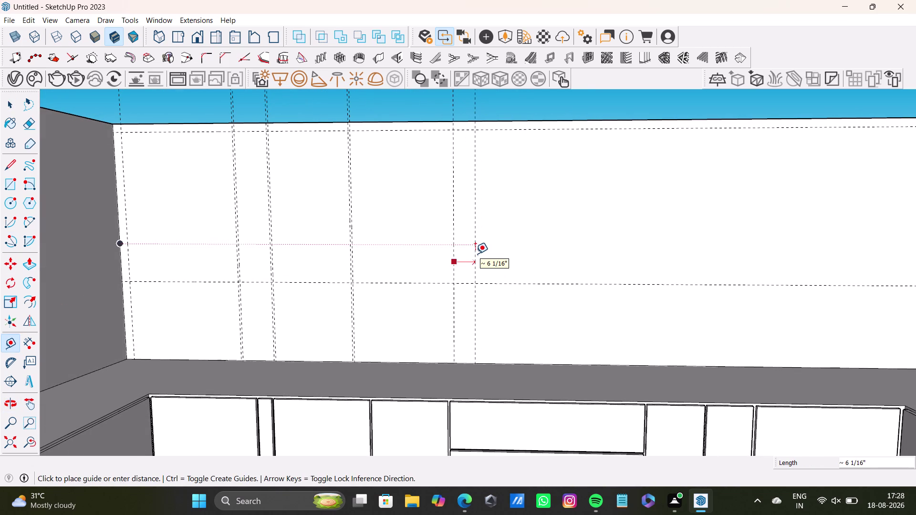
text(0.5)
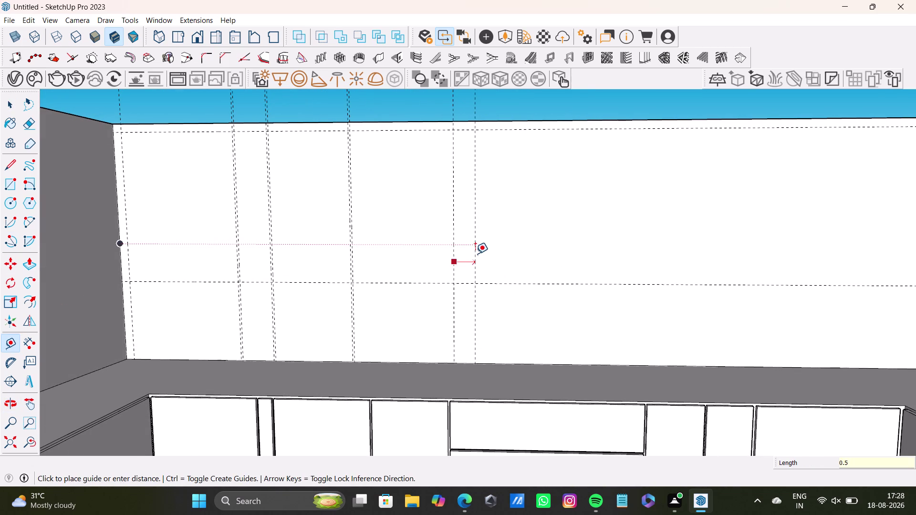
key(shift+quotedbl)
key(Return)
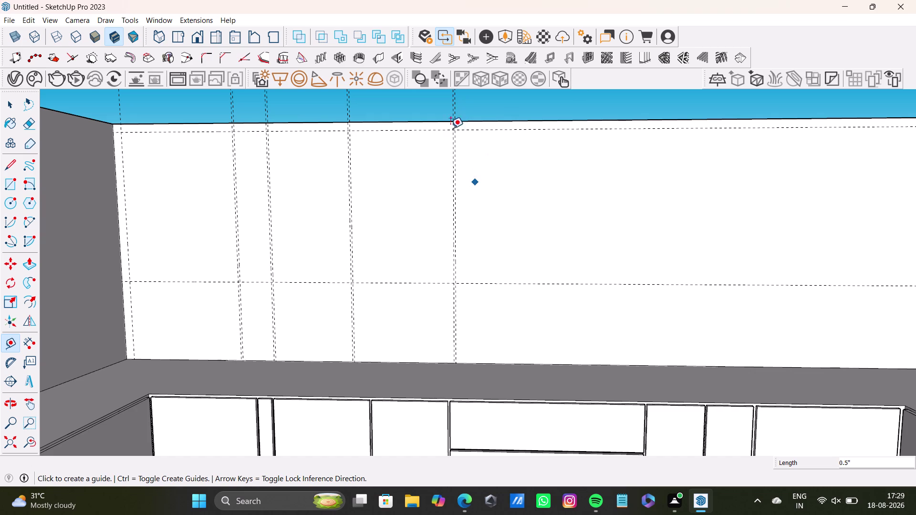
Orbit around the back wall and place a vertical guide on it.
scroll(down, 3)
middle_drag(482, 215, 439, 197)
middle_drag(468, 213, 523, 256)
scroll(up, 3)
middle_drag(429, 177, 395, 166)
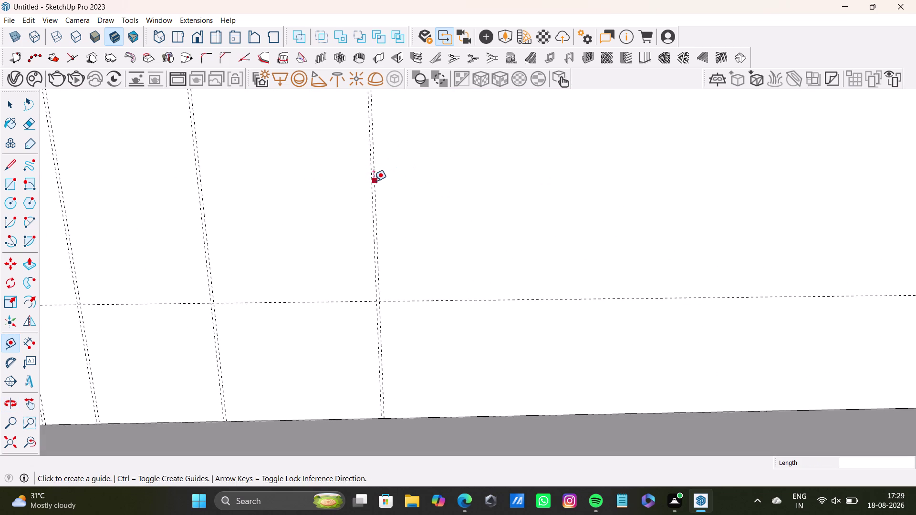
drag(373, 182, 380, 184)
scroll(down, 3)
middle_drag(666, 222, 562, 220)
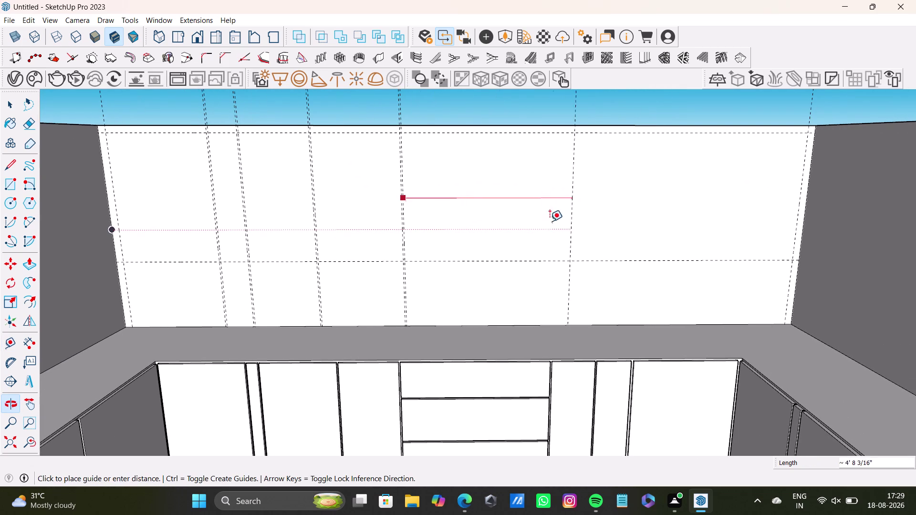
click(553, 223)
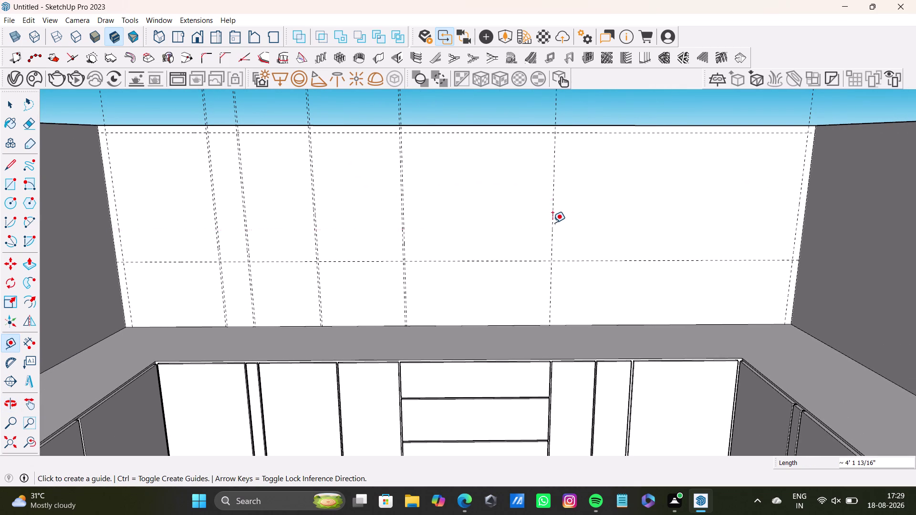
Undo the last three guide placements.
middle_drag(552, 219, 492, 198)
middle_drag(524, 210, 529, 173)
key(ctrl+z)
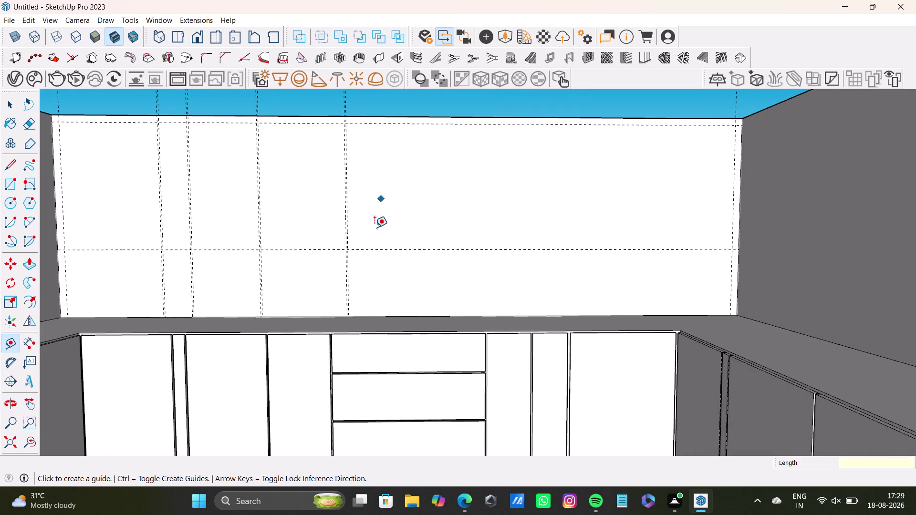
scroll(up, 3)
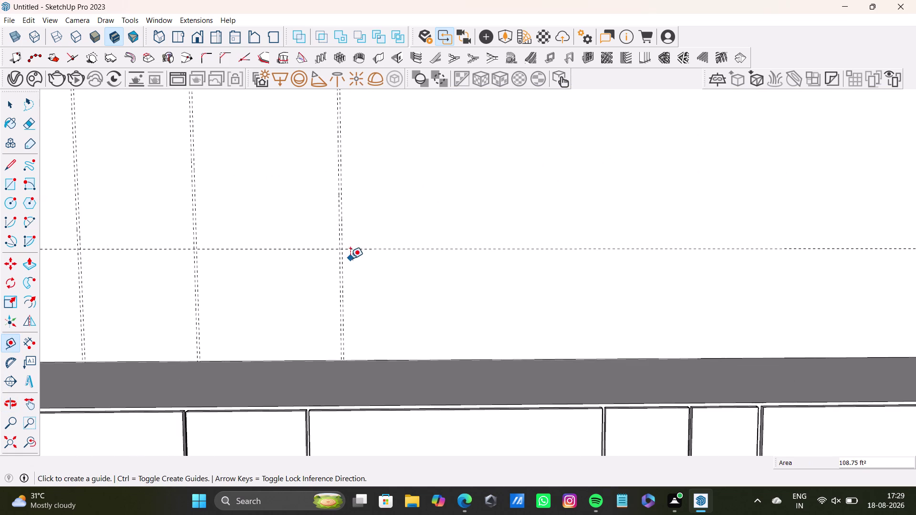
key(ctrl+z)
key(ctrl+z)
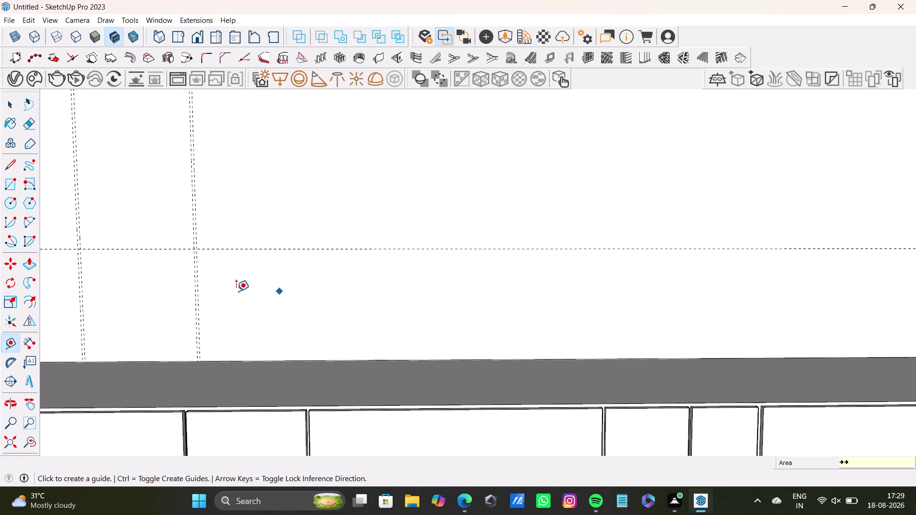
Place a new vertical guide with a 0.5-inch offset partner.
click(196, 292)
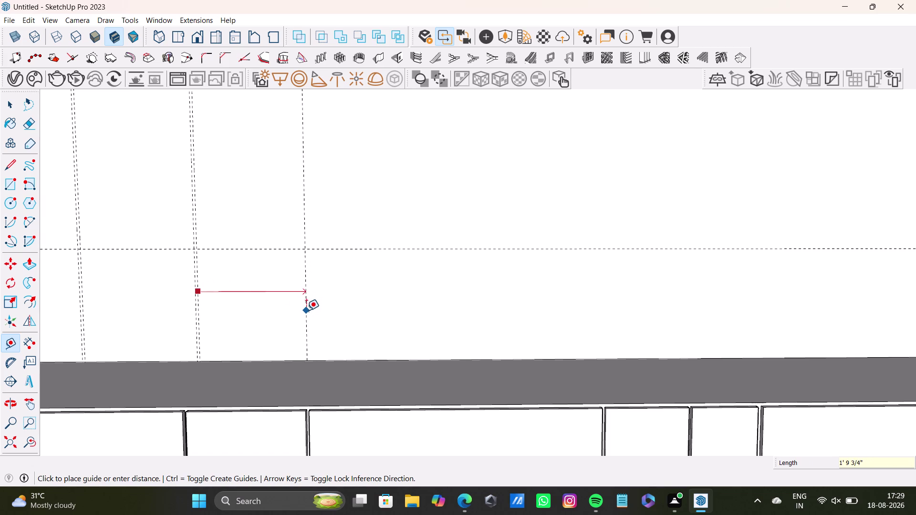
click(307, 312)
click(308, 314)
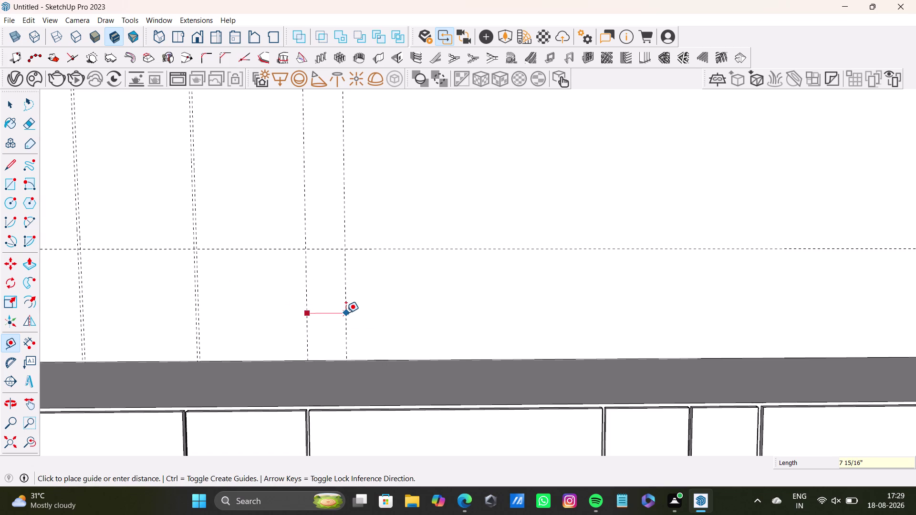
text(0.5)
text(")
key(Return)
Place another vertical guide farther right, near the wall's middle.
scroll(down, 3)
middle_drag(336, 320, 300, 319)
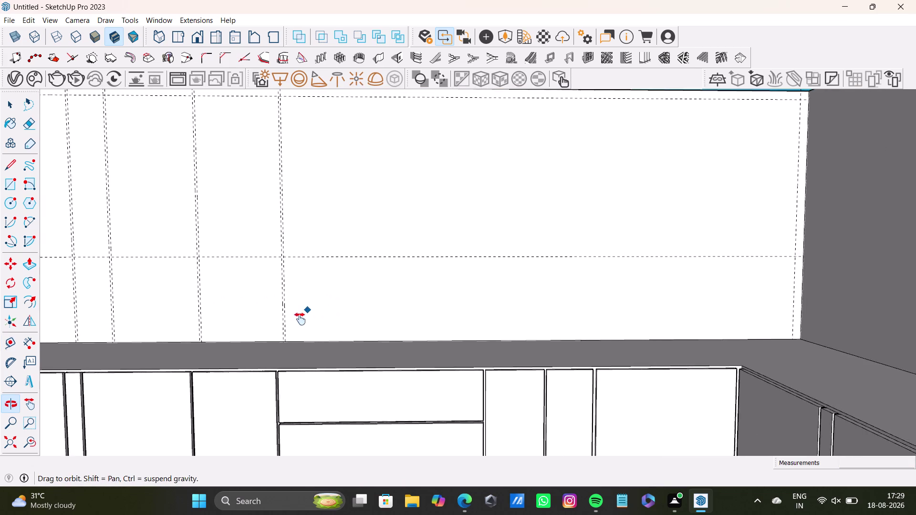
middle_drag(300, 318, 300, 319)
scroll(up, 3)
click(260, 247)
scroll(down, 3)
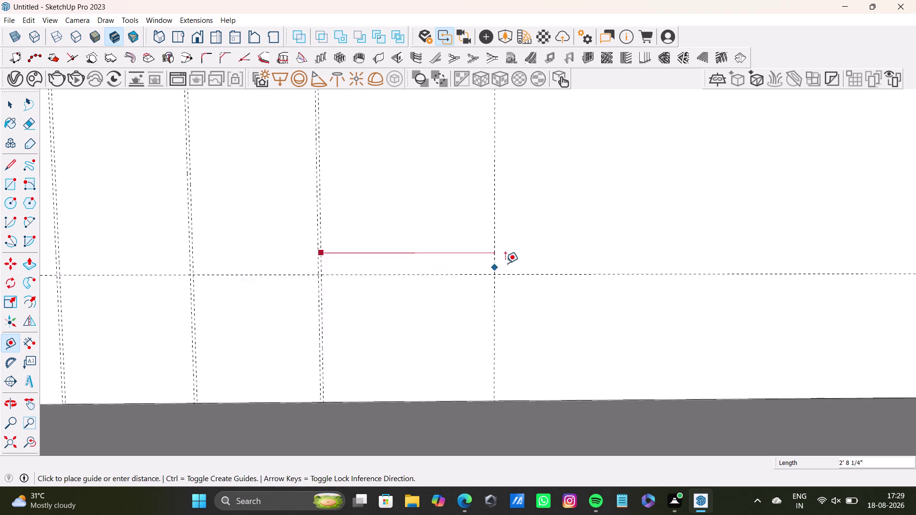
scroll(down, 3)
middle_drag(514, 267, 416, 286)
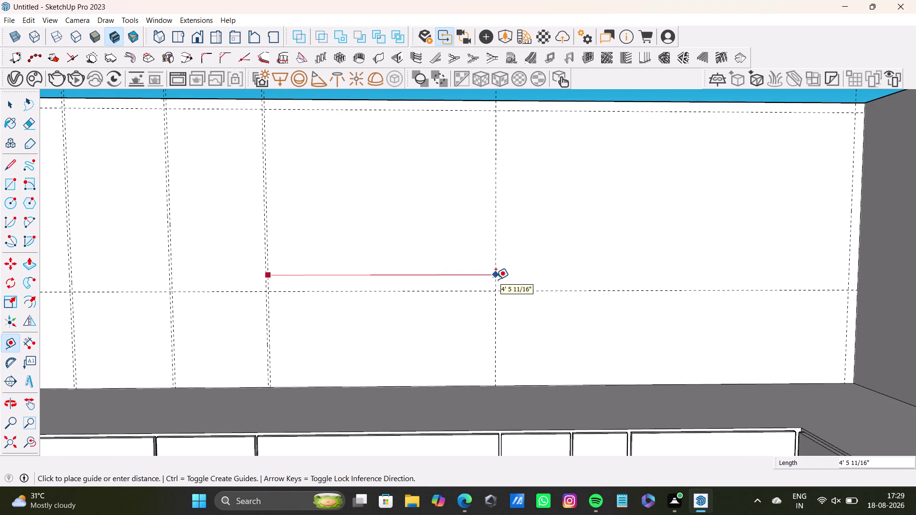
click(495, 280)
Add a 0.5-inch offset guide beside that middle guide.
click(492, 280)
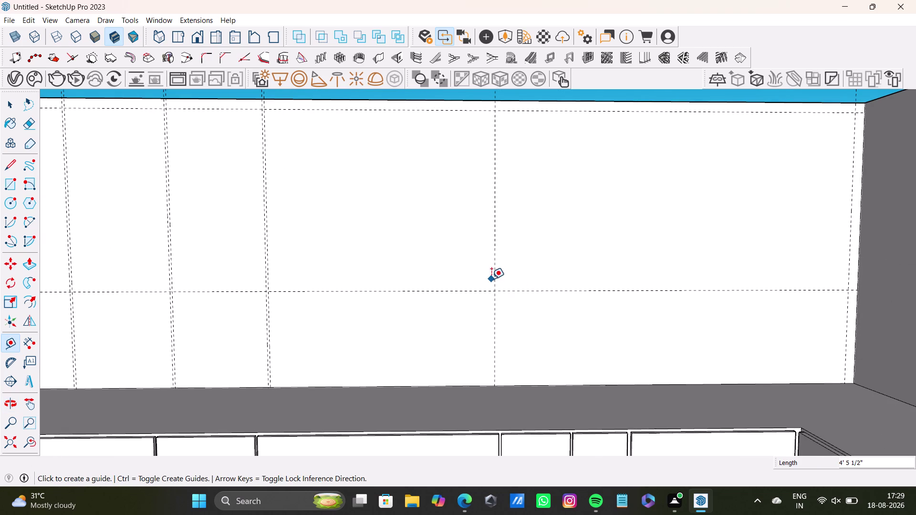
key(space)
key(t)
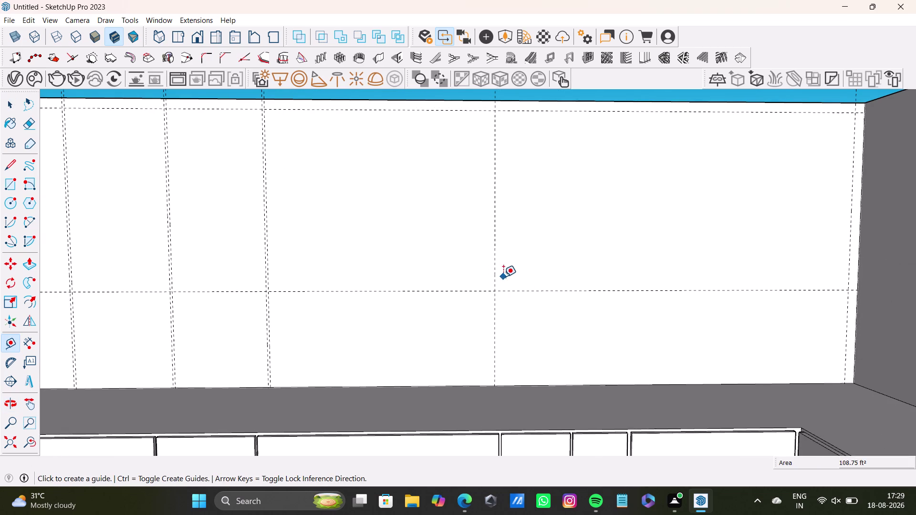
click(492, 284)
text(0)
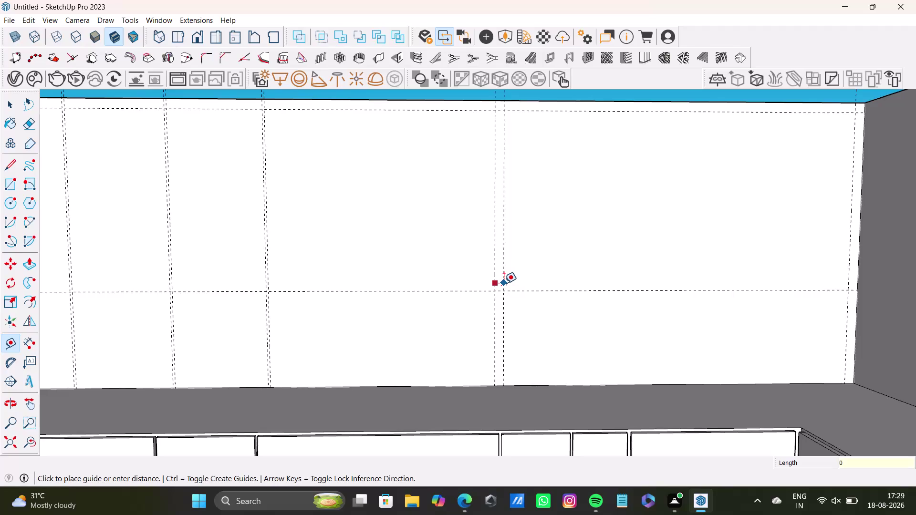
text(.5)
key(shift+quotedbl)
key(Return)
scroll(down, 3)
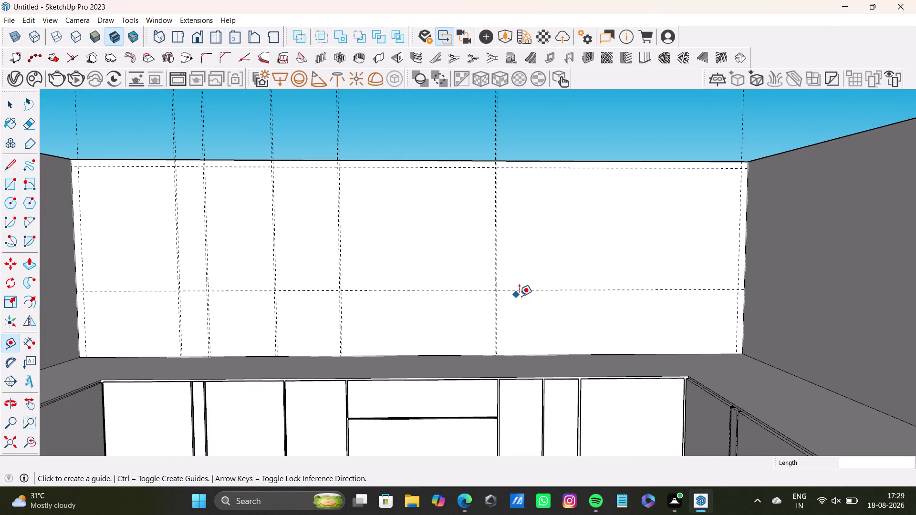
middle_drag(523, 297, 477, 303)
scroll(up, 3)
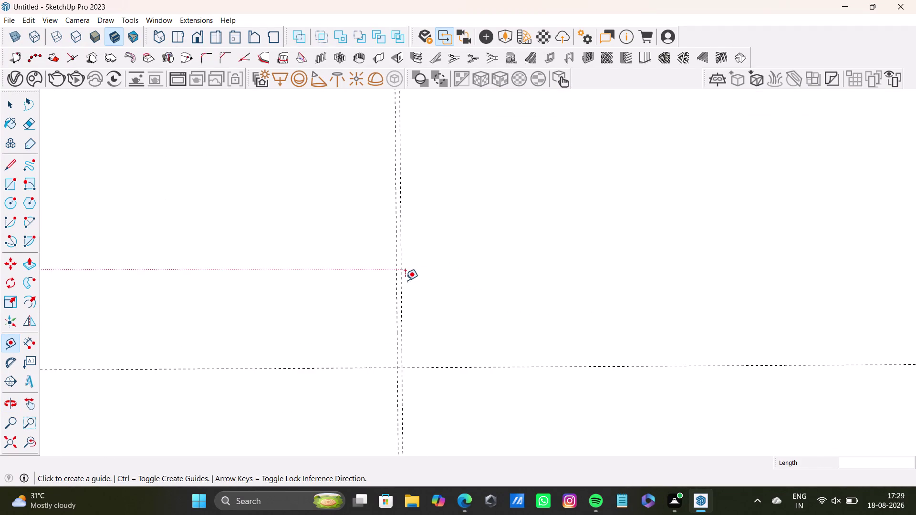
drag(403, 279, 439, 277)
scroll(down, 3)
middle_drag(583, 298, 539, 214)
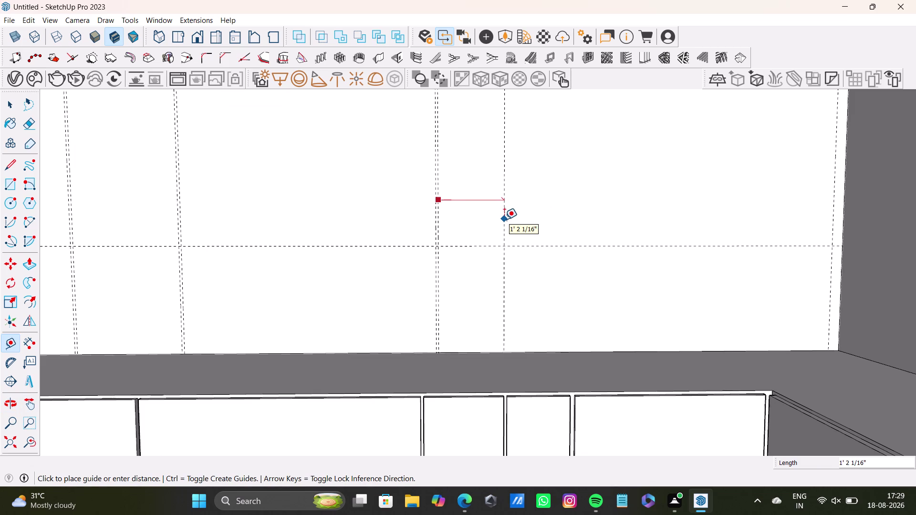
scroll(down, 3)
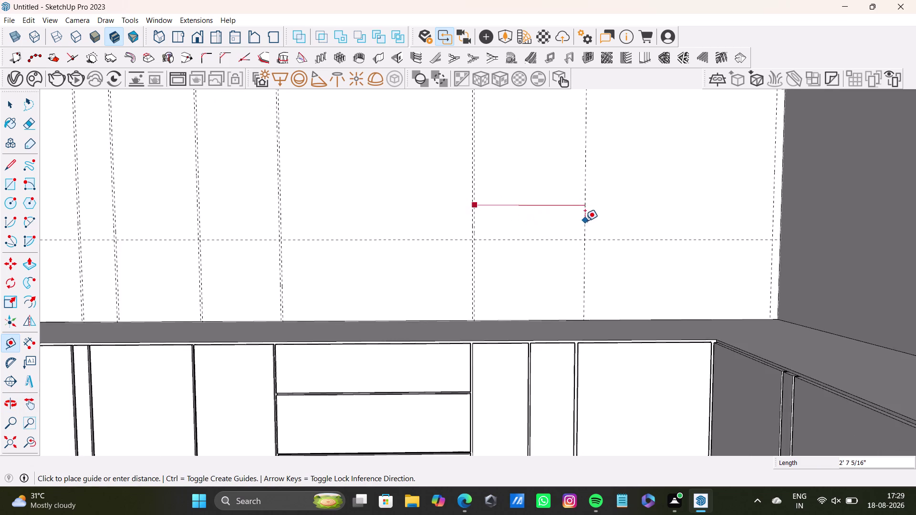
middle_drag(585, 221, 557, 272)
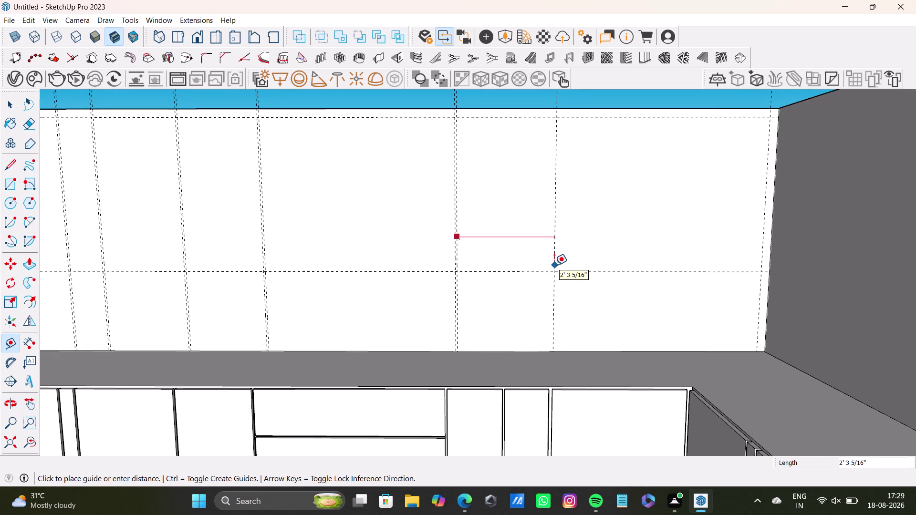
scroll(down, 3)
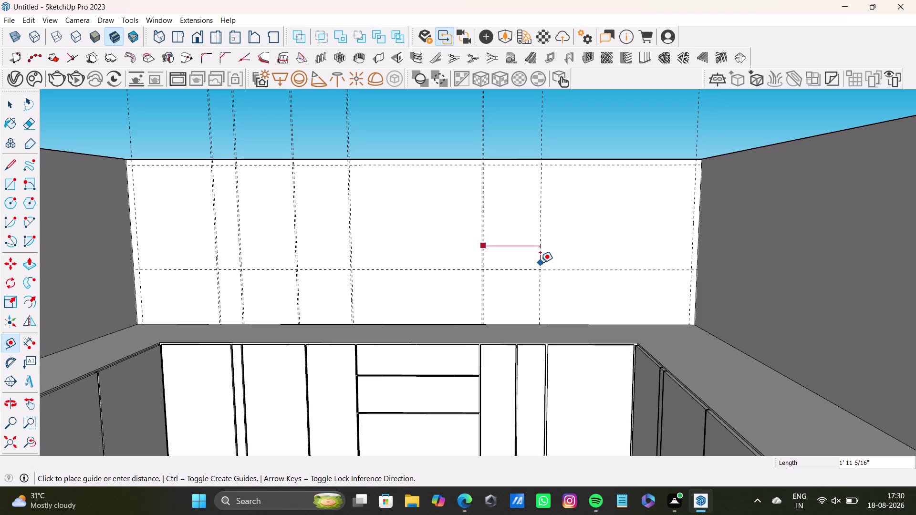
scroll(down, 3)
middle_drag(554, 254, 550, 311)
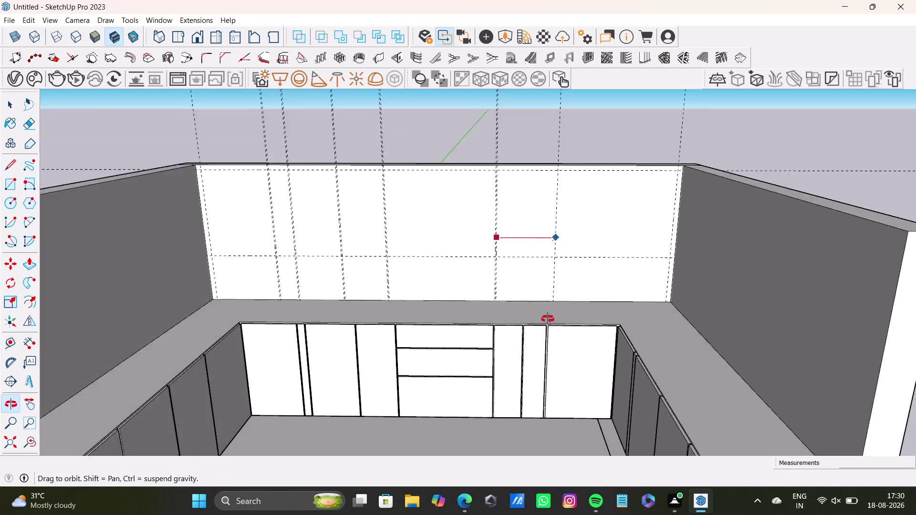
middle_drag(550, 311, 540, 359)
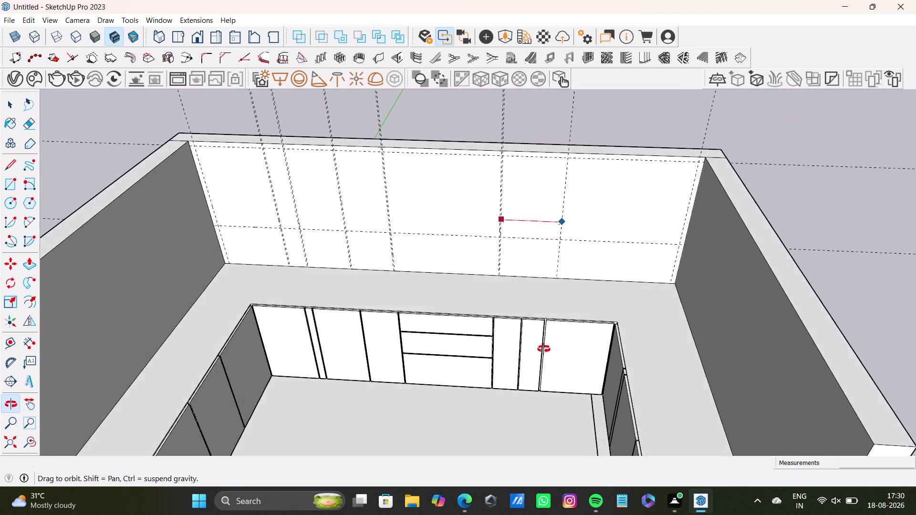
middle_drag(540, 360, 568, 233)
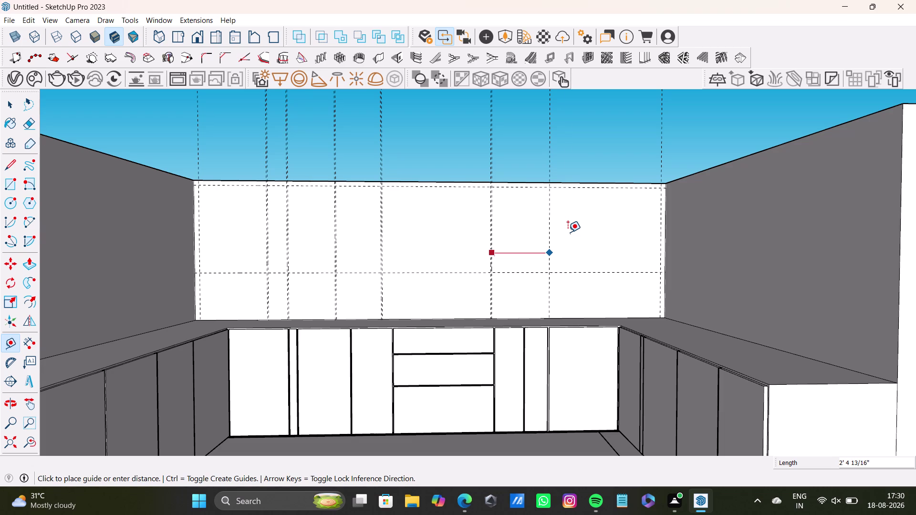
middle_drag(551, 247, 533, 291)
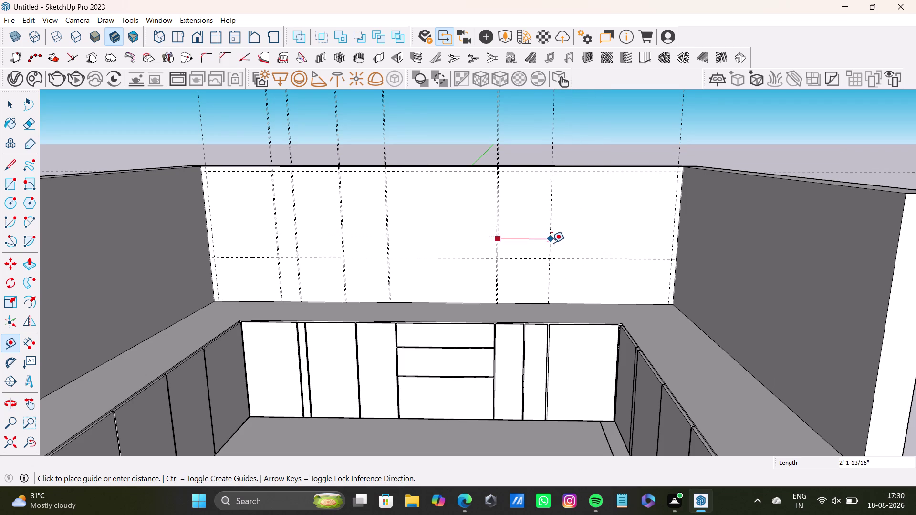
Place a new vertical guide near the back wall's right end.
click(553, 243)
click(552, 244)
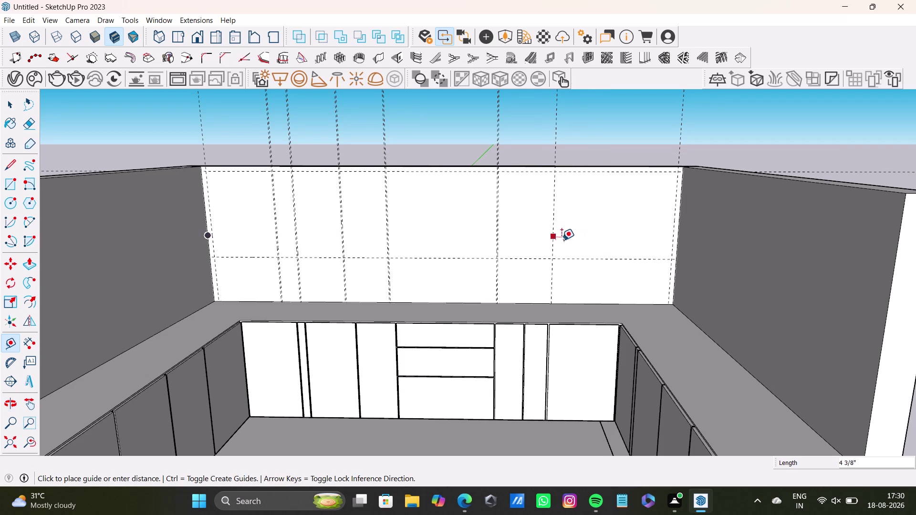
key(space)
key(t)
drag(552, 243, 561, 242)
key(space)
scroll(up, 3)
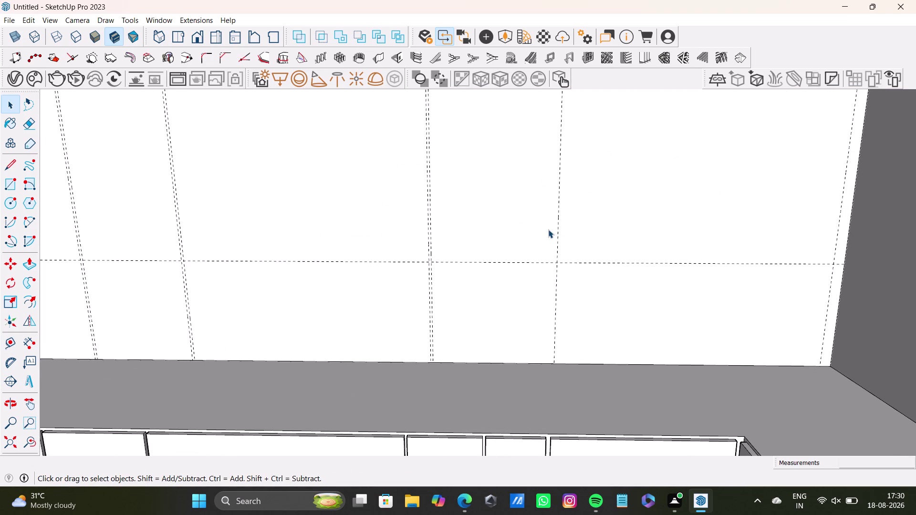
Pull a 0.5-inch offset guide off that vertical guide.
key(t)
drag(556, 233, 564, 233)
text(0)
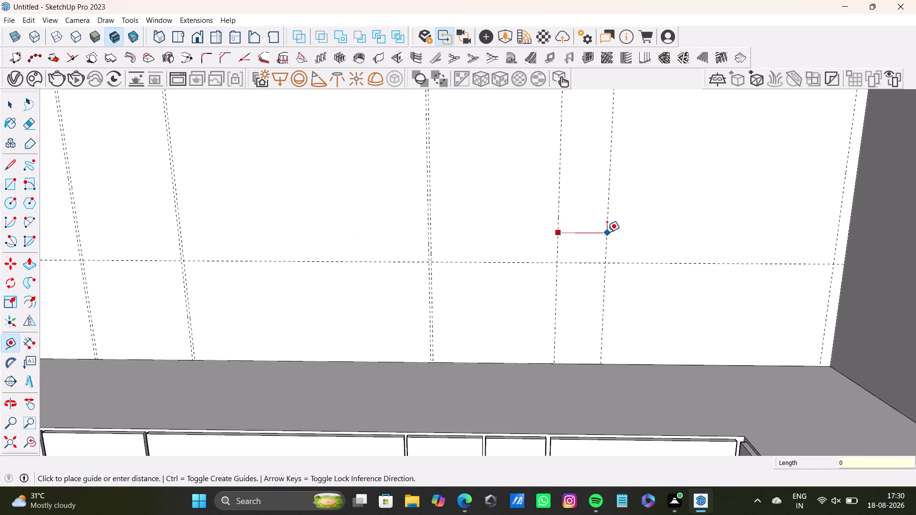
text(.5)
key(shift+quotedbl)
key(Return)
scroll(up, 3)
middle_drag(577, 232, 477, 243)
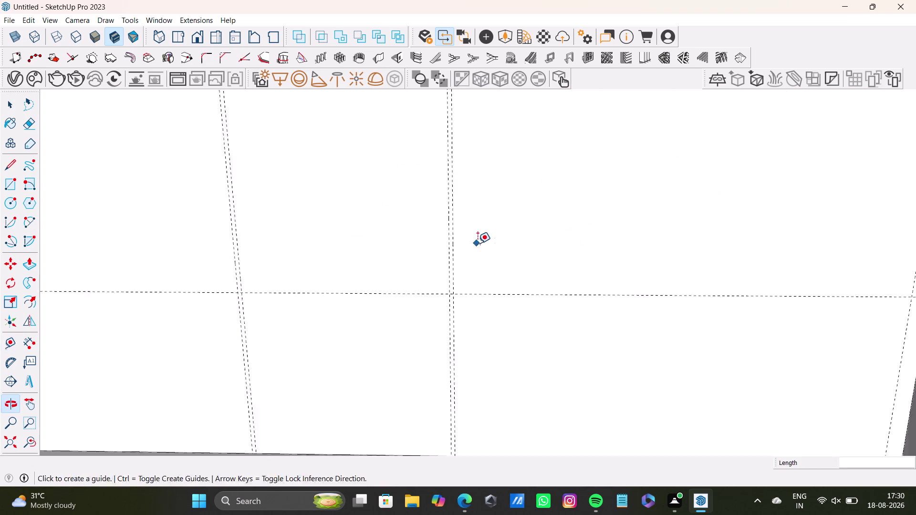
Add another 0.5-inch guide beside a vertical guide, then view the whole wall.
scroll(up, 3)
click(445, 250)
scroll(down, 3)
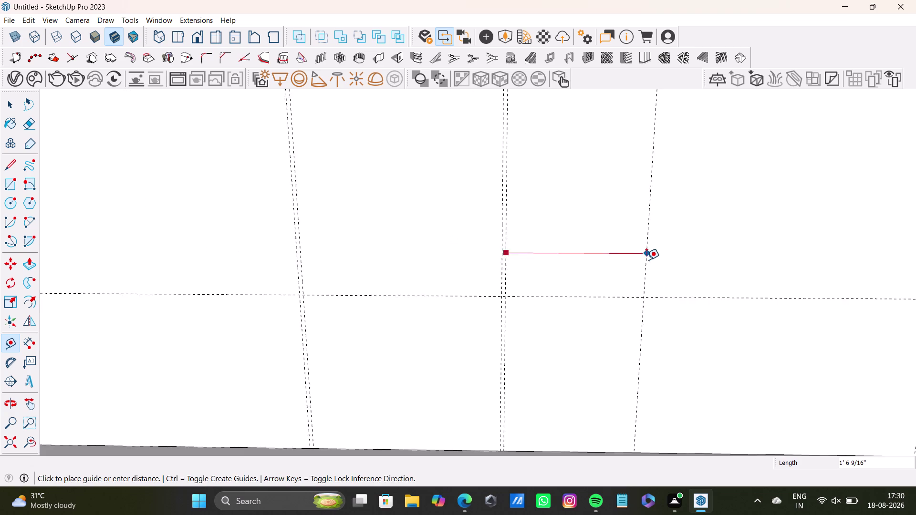
scroll(down, 3)
middle_drag(657, 262, 556, 253)
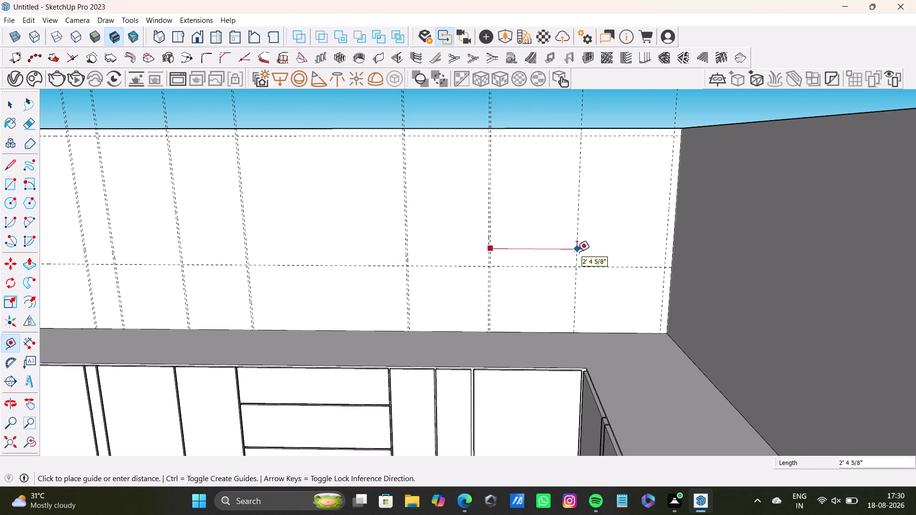
click(577, 252)
click(579, 250)
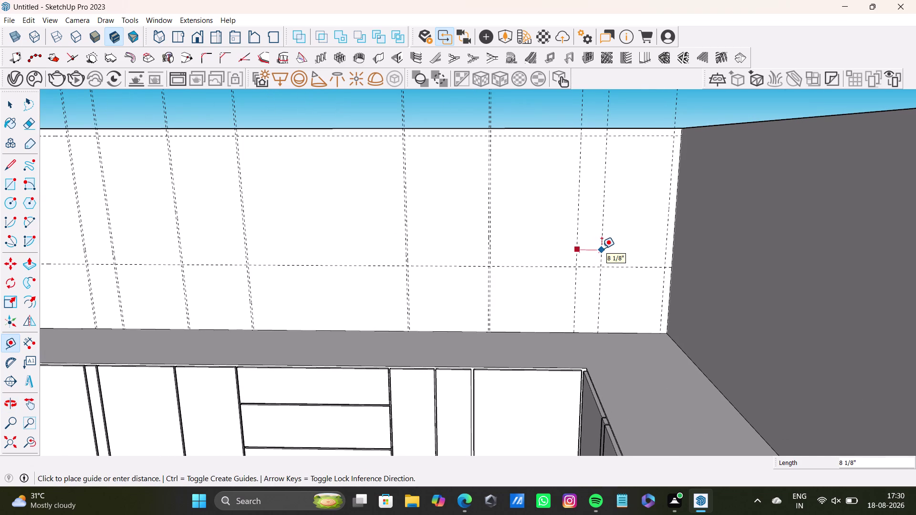
text(0.5)
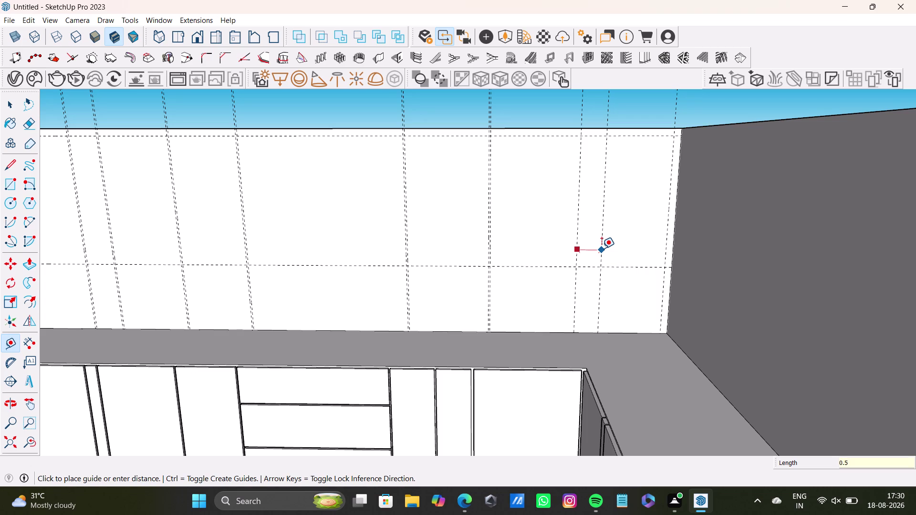
key(shift+quotedbl)
key(Return)
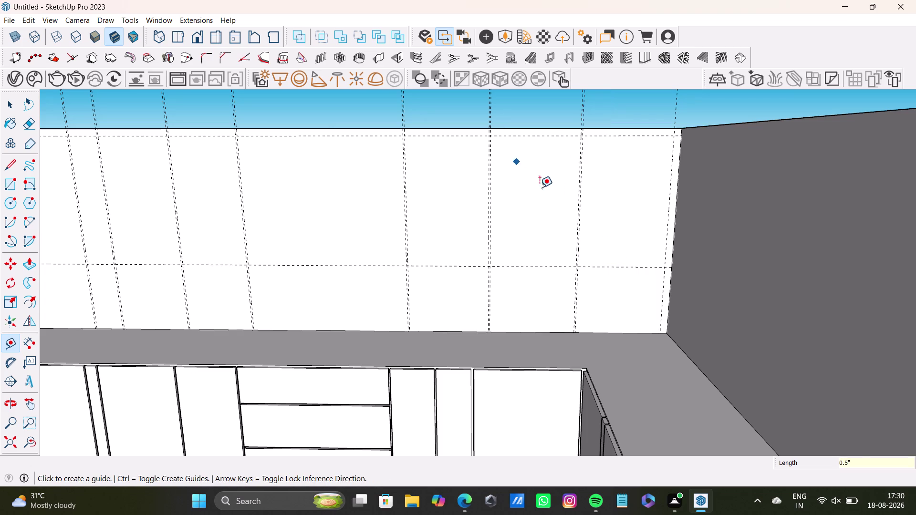
scroll(down, 3)
middle_drag(584, 231, 645, 259)
scroll(up, 3)
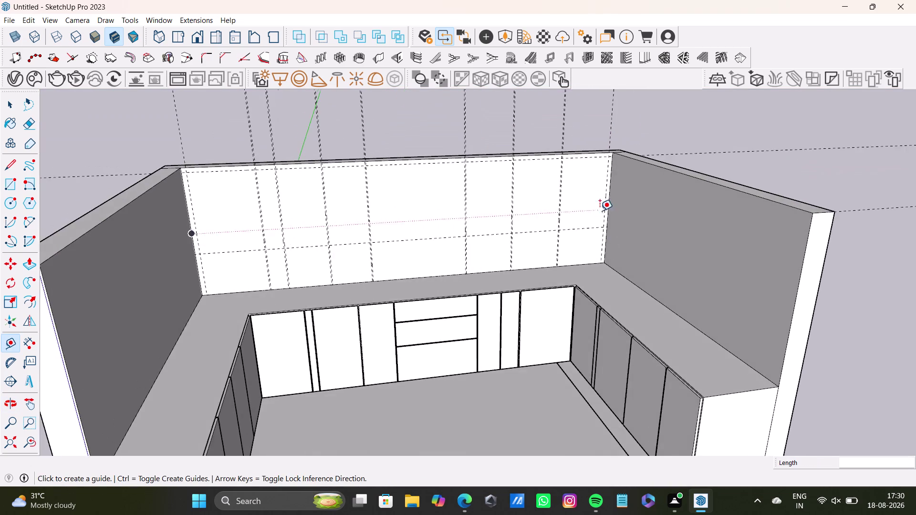
scroll(up, 3)
Place a horizontal guide above the lower guide, then undo the misplaced one.
scroll(down, 3)
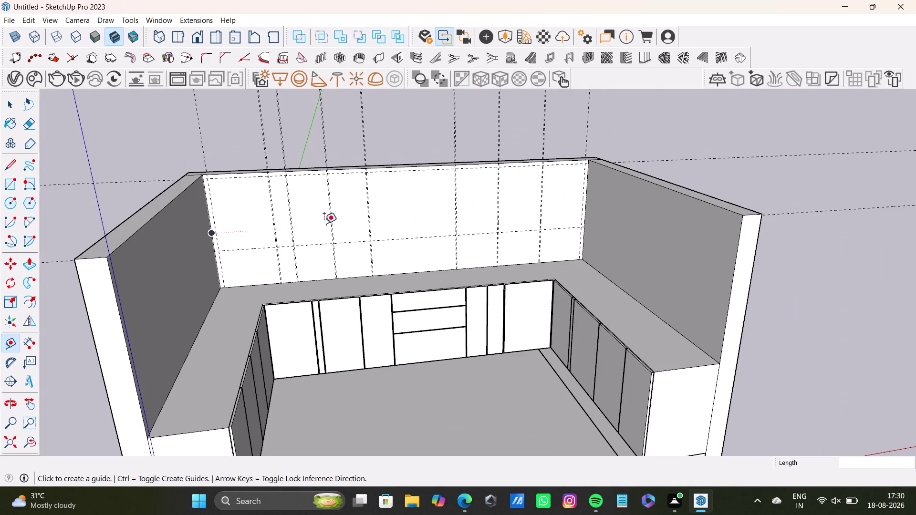
scroll(up, 3)
scroll(up, 3)
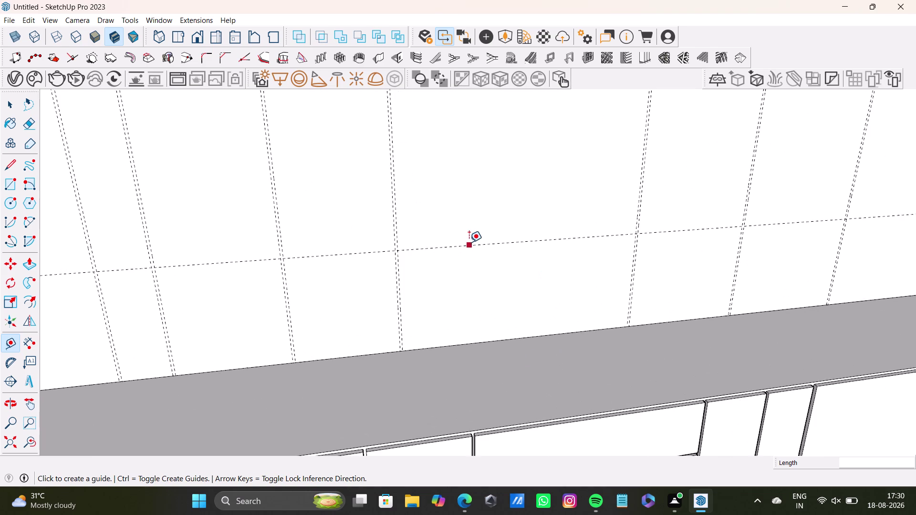
middle_drag(469, 243, 500, 328)
middle_drag(499, 318, 463, 281)
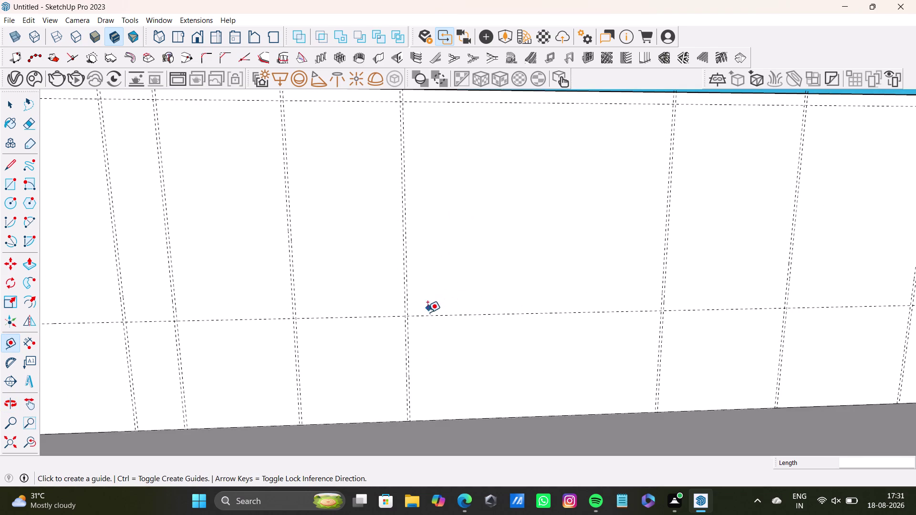
click(447, 315)
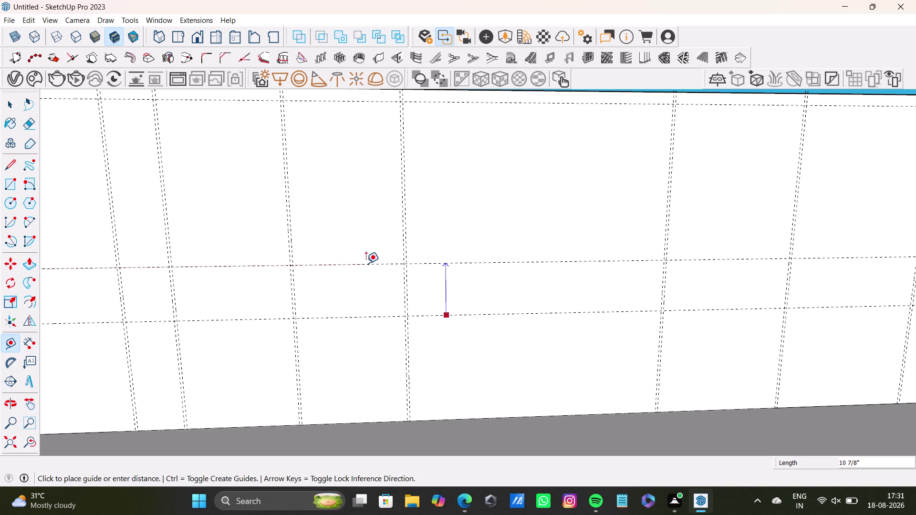
click(366, 263)
key(ctrl+z)
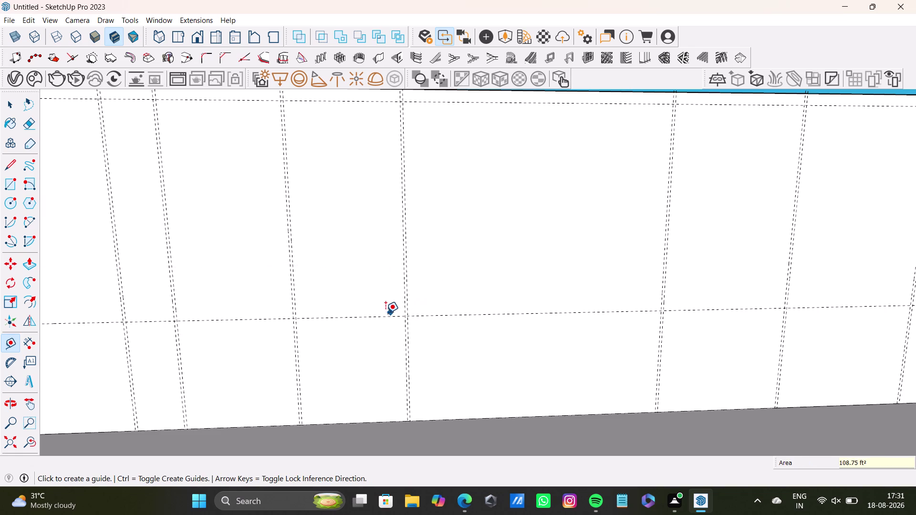
Re-place the horizontal guide a few inches above the lower horizontal guide.
click(385, 314)
key(space)
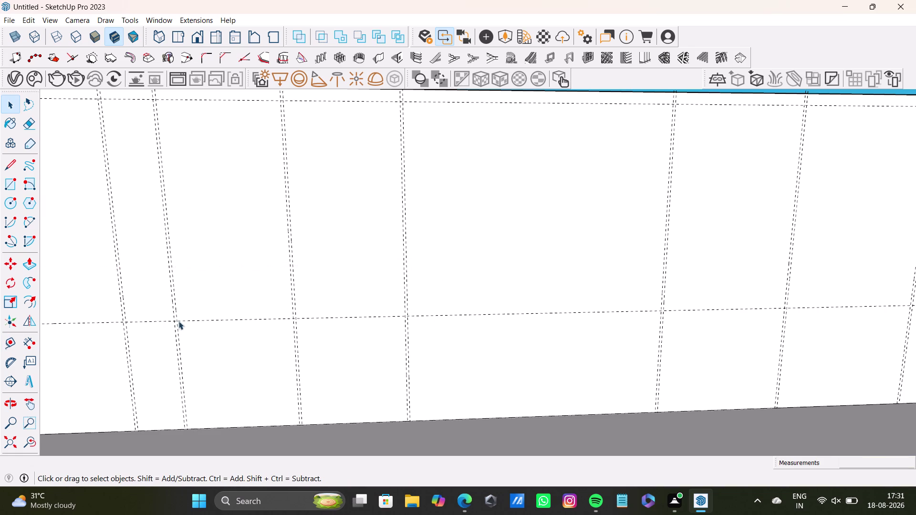
key(t)
click(336, 318)
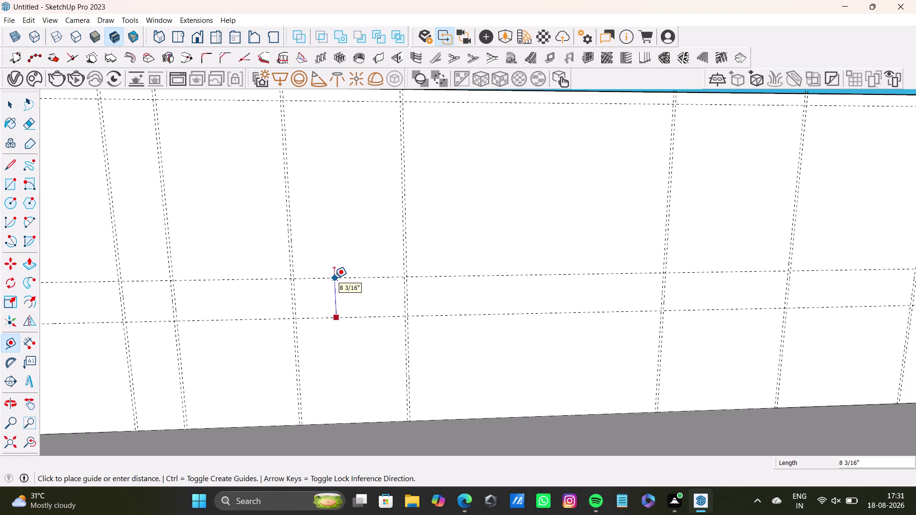
click(334, 278)
key(space)
scroll(down, 3)
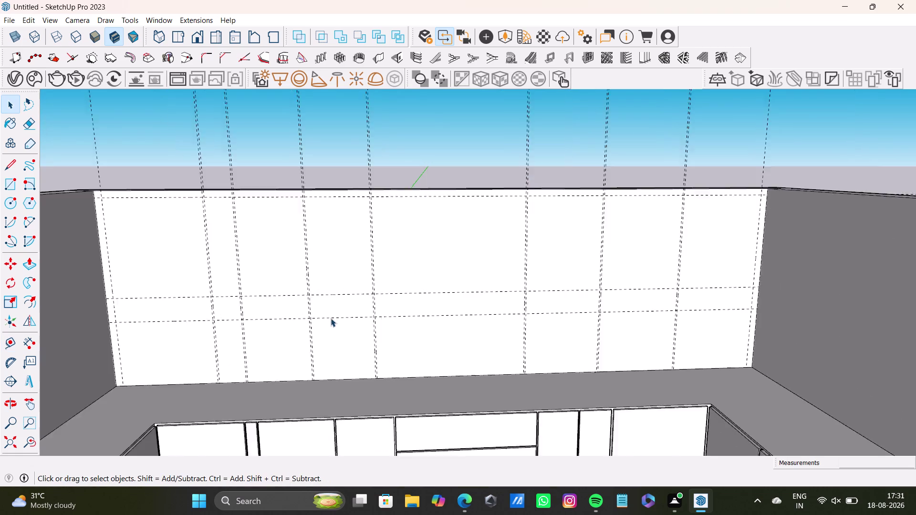
scroll(down, 3)
scroll(up, 3)
middle_drag(349, 308, 396, 359)
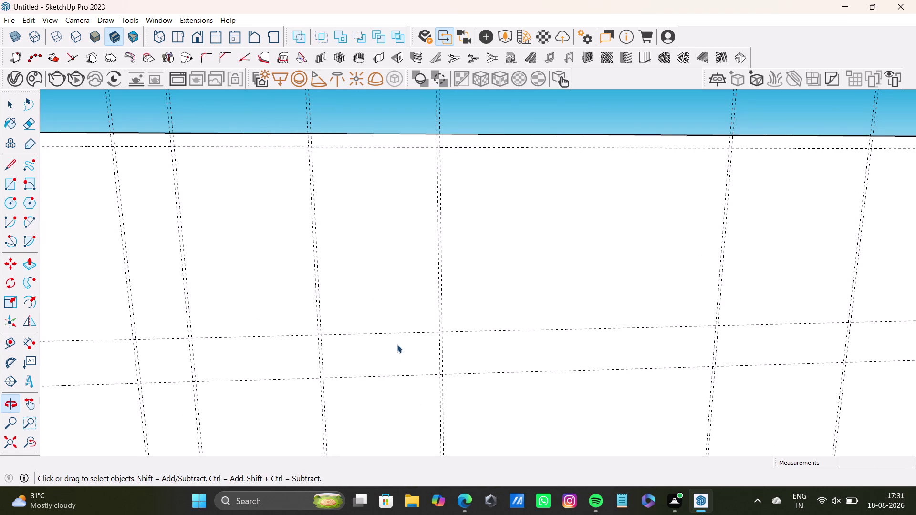
click(404, 334)
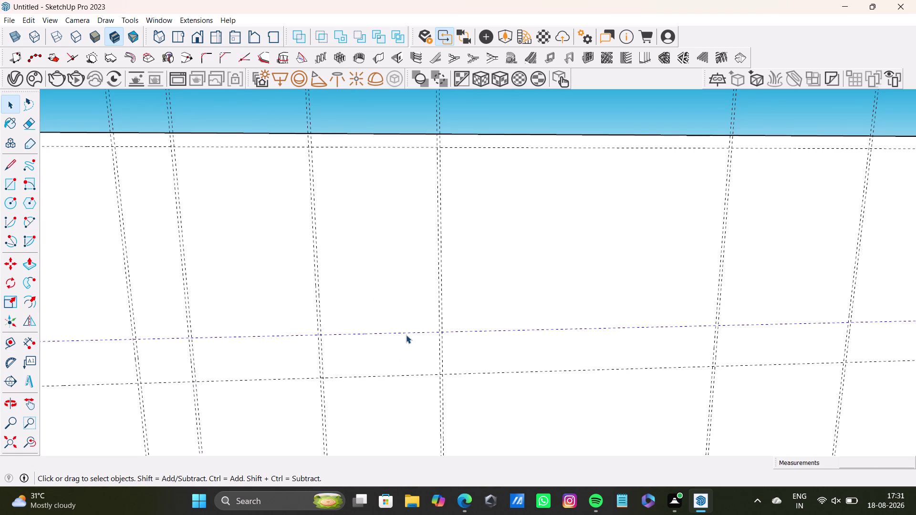
key(p)
key(space)
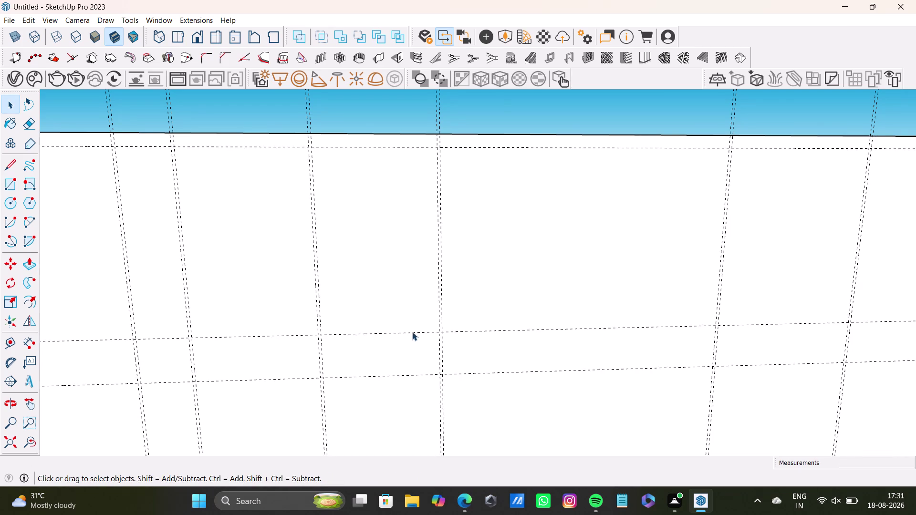
click(412, 330)
click(414, 332)
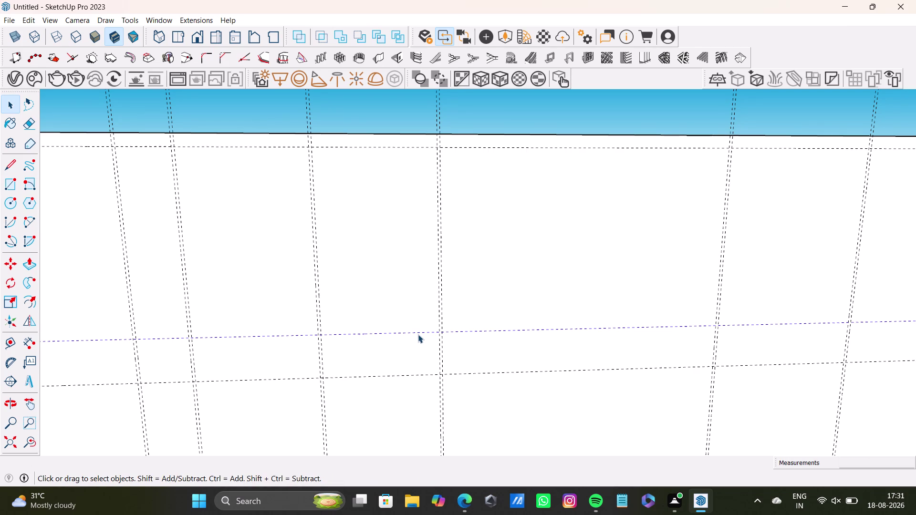
key(t)
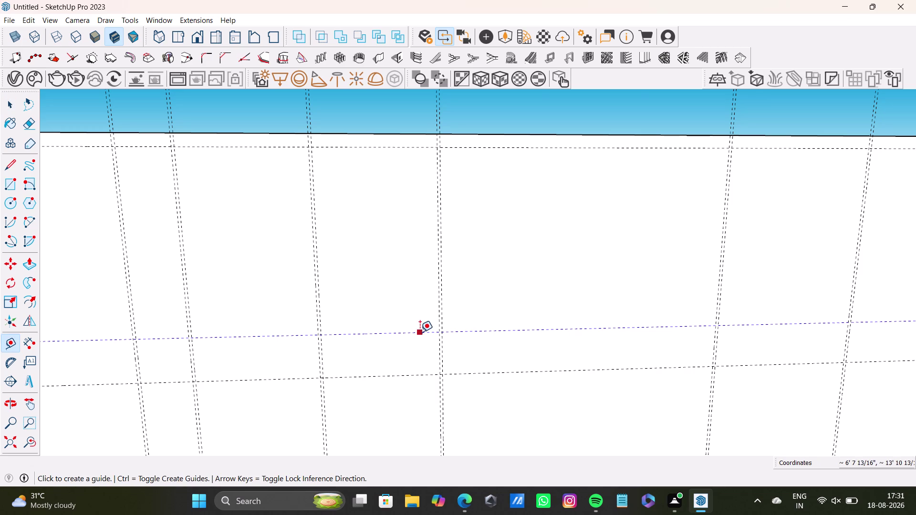
click(422, 332)
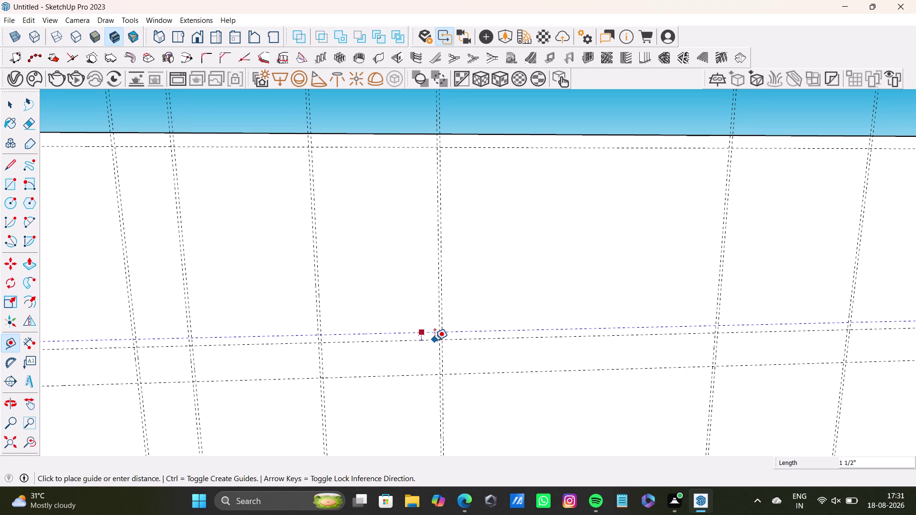
key(space)
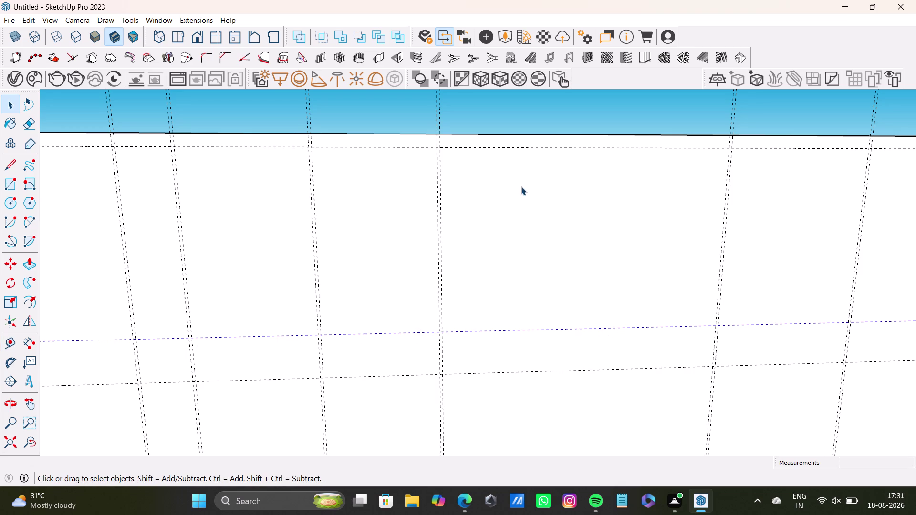
scroll(down, 3)
middle_drag(413, 211, 396, 293)
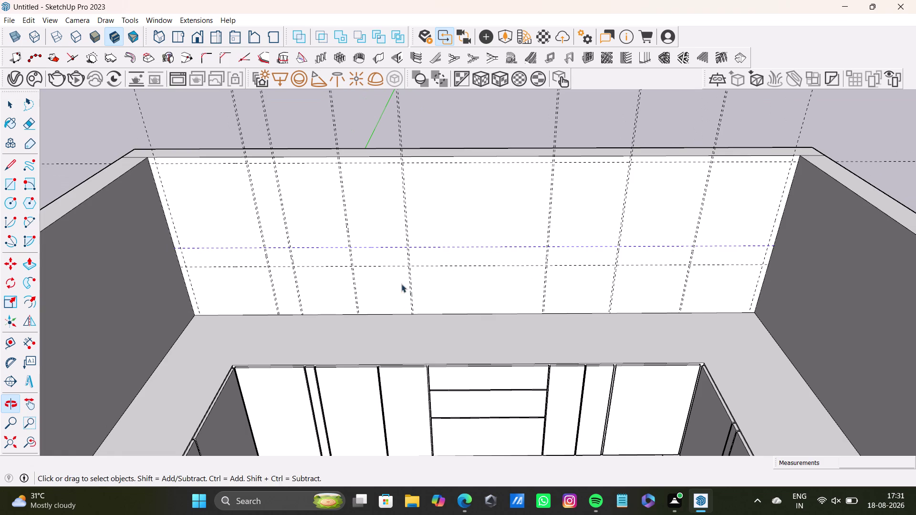
Face the back wall and drop a horizontal guide about 1'11 3/4" below its top edge.
key(ctrl+z)
scroll(up, 3)
middle_drag(470, 226, 538, 266)
middle_drag(204, 226, 221, 195)
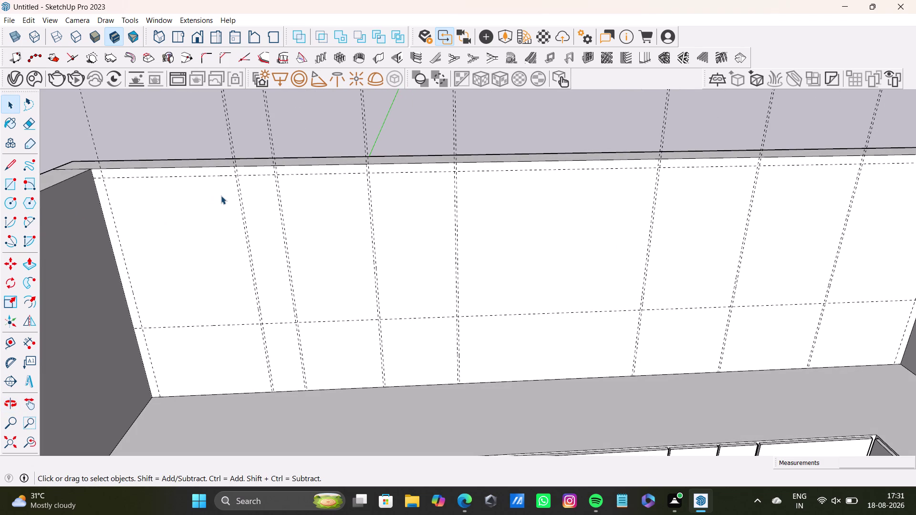
scroll(down, 3)
middle_drag(254, 219, 280, 216)
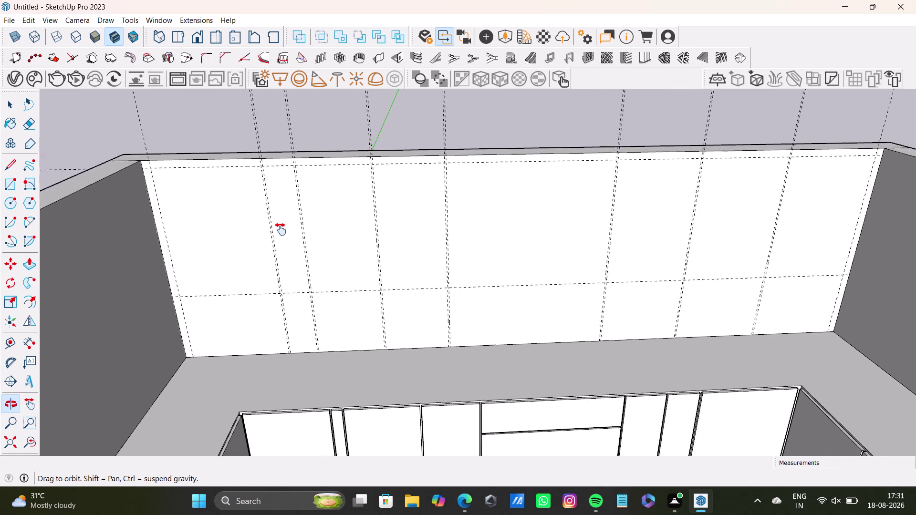
middle_drag(281, 216, 272, 263)
middle_drag(271, 263, 266, 217)
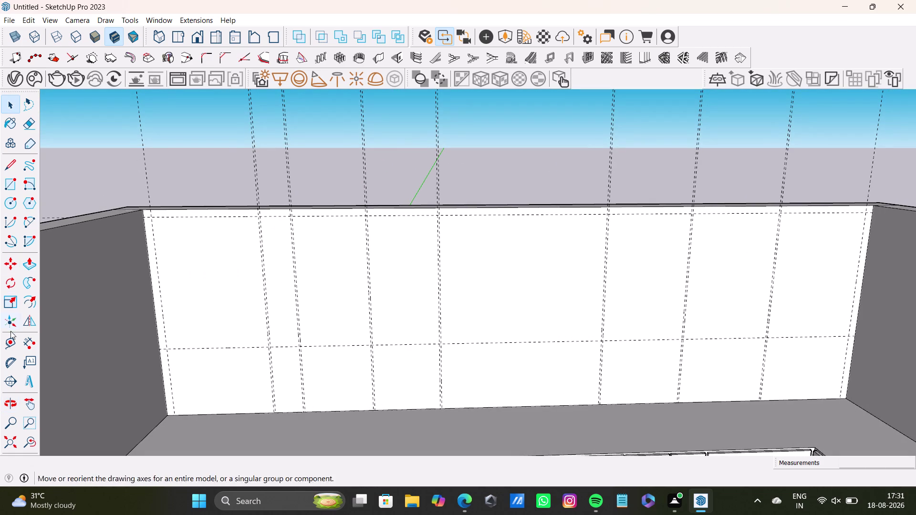
click(14, 341)
click(204, 216)
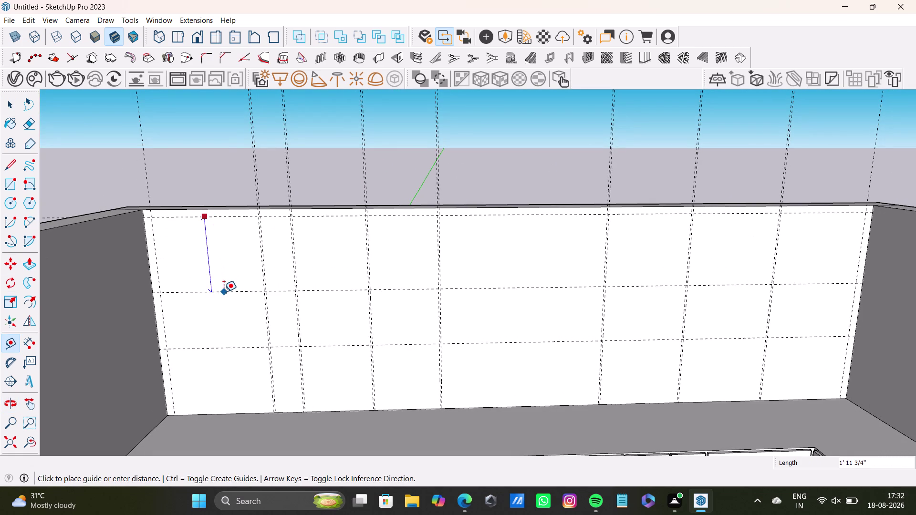
click(224, 292)
key(space)
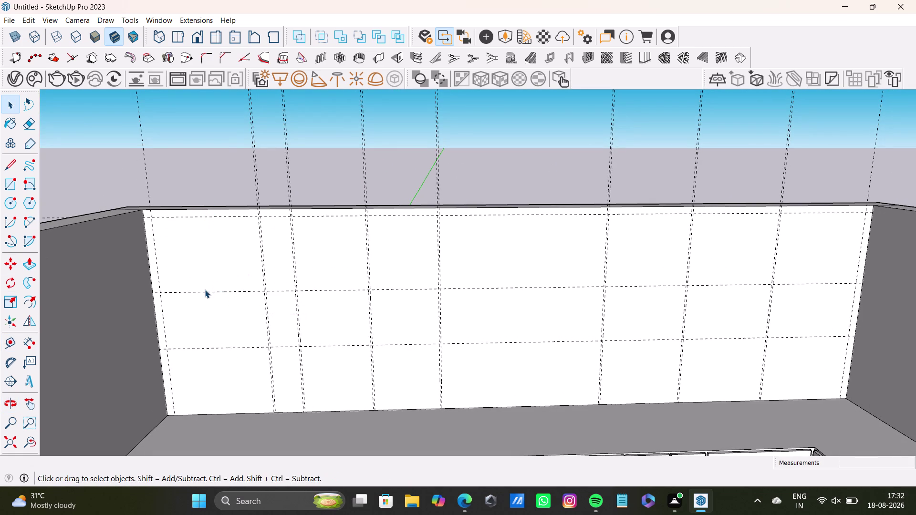
Add a guide offset 0.5" from the new horizontal guide.
key(t)
click(220, 291)
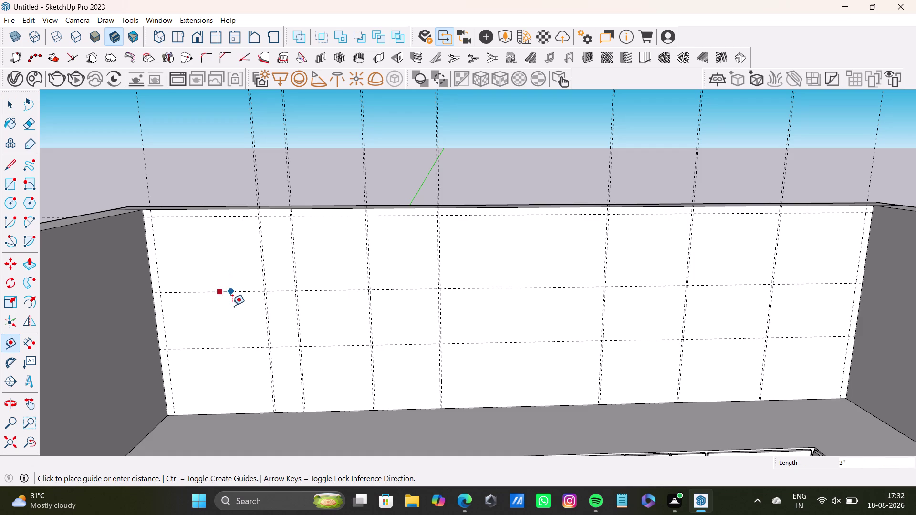
text(o,)
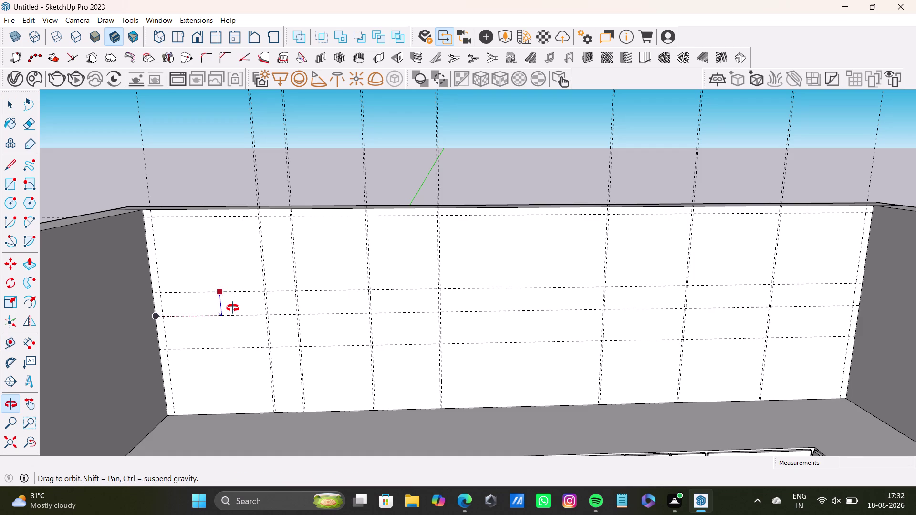
key(BackSpace)
text(.5)
text(")
key(Return)
key(space)
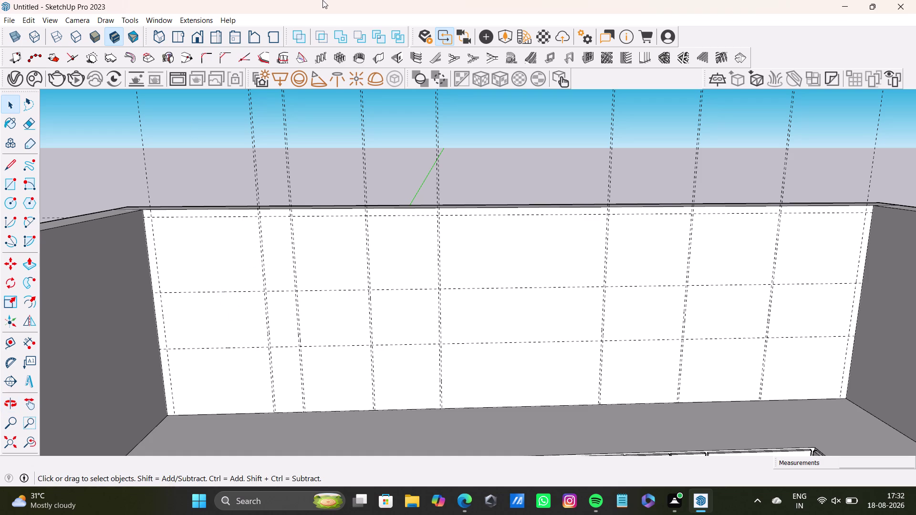
key(t)
scroll(up, 3)
Place a guide 0.5" from the middle horizontal guide.
click(229, 289)
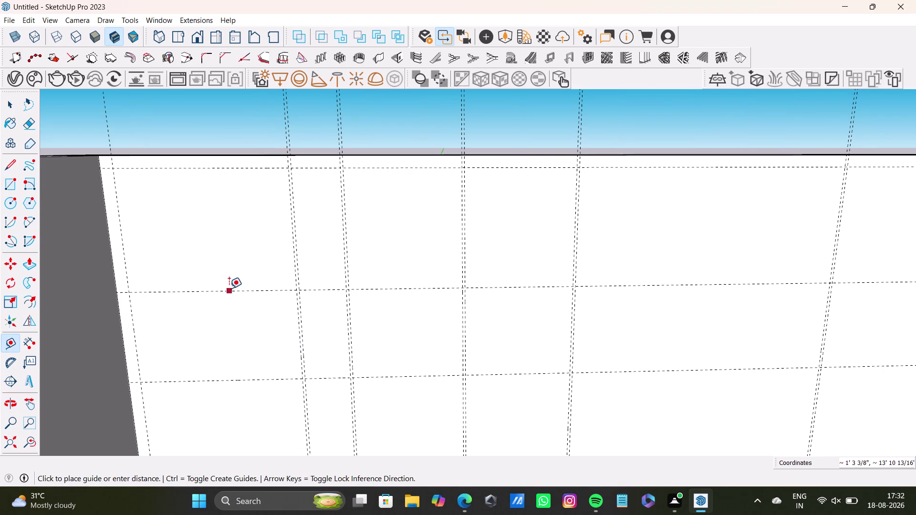
text(0.)
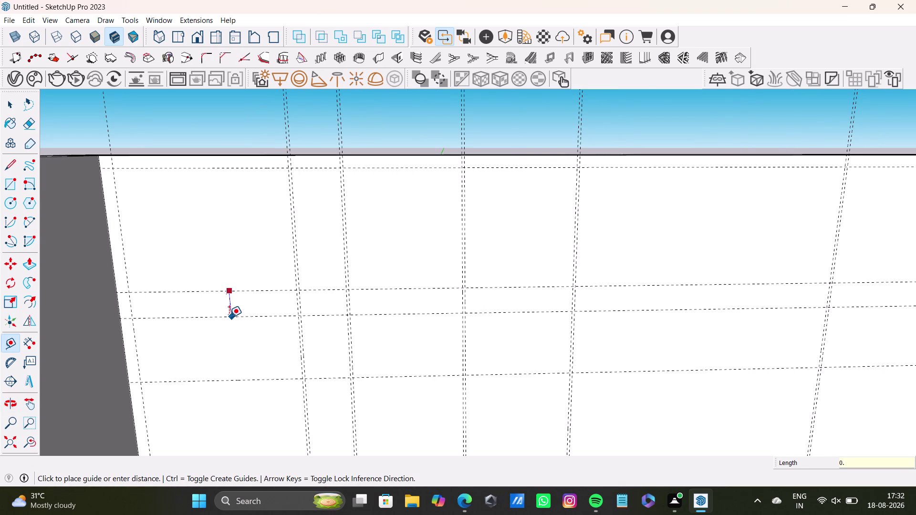
text(5)
key(shift+quotedbl)
key(Return)
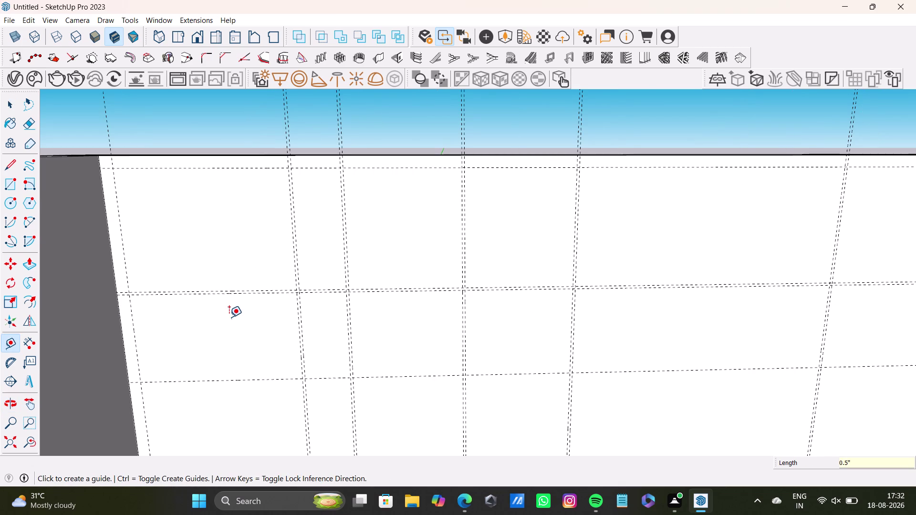
scroll(up, 3)
Start a guide at the wall's left edge, cancel it, and reorient the view.
click(117, 213)
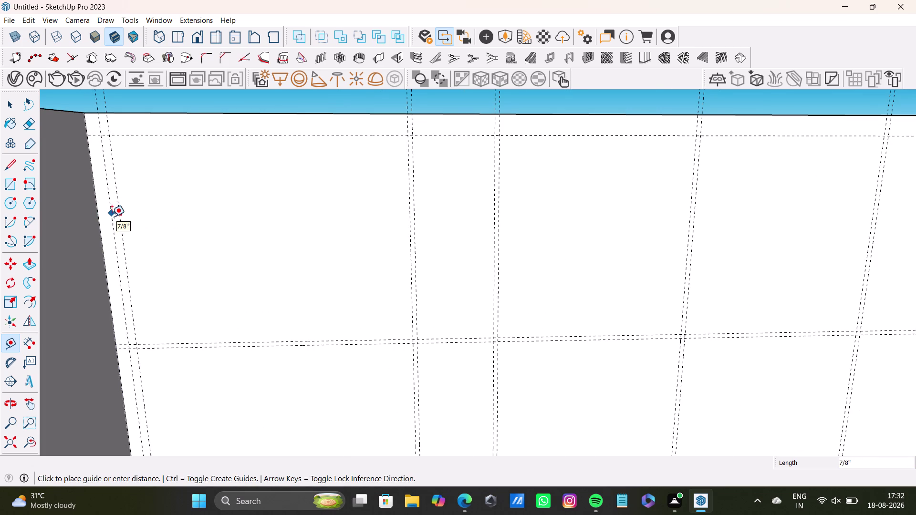
key(space)
scroll(down, 3)
scroll(up, 3)
middle_drag(130, 231, 174, 235)
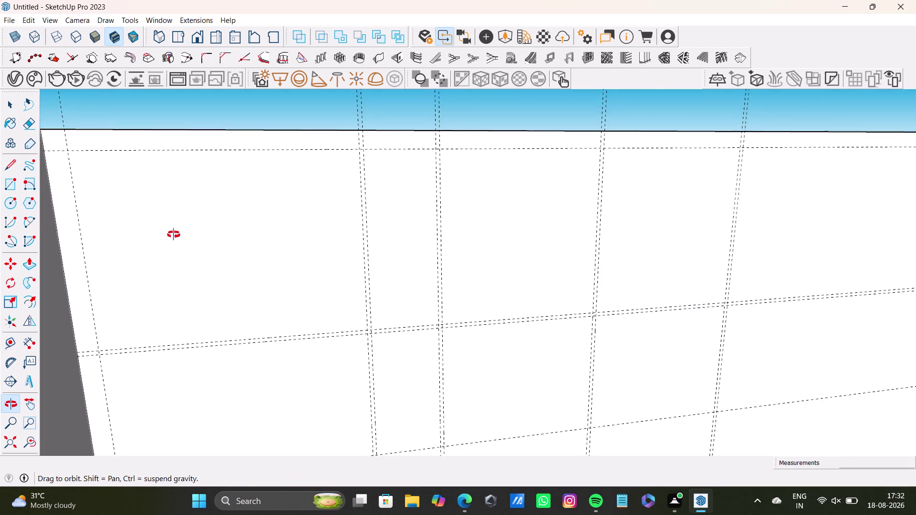
middle_drag(173, 234, 130, 223)
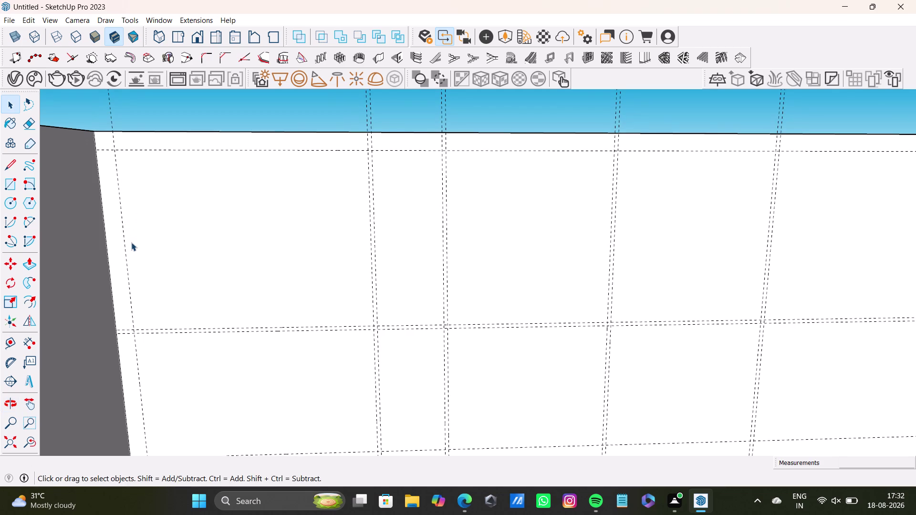
scroll(up, 3)
Offset a guide 0.5" from the guide beside the wall's left edge.
click(124, 250)
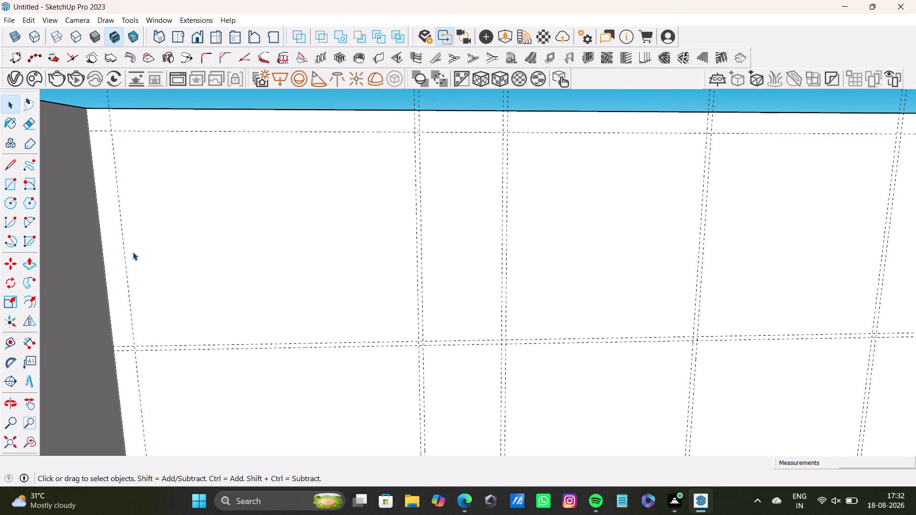
key(t)
click(126, 248)
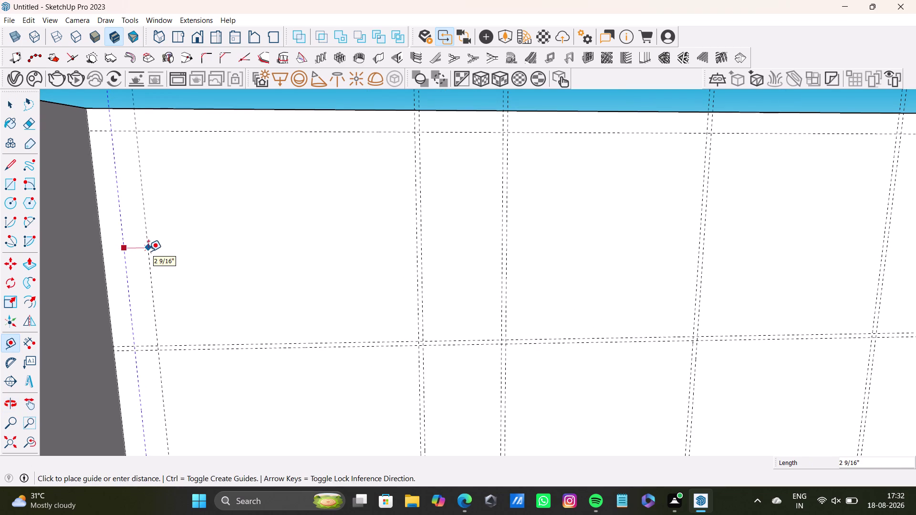
text(0.5)
key(shift+quotedbl)
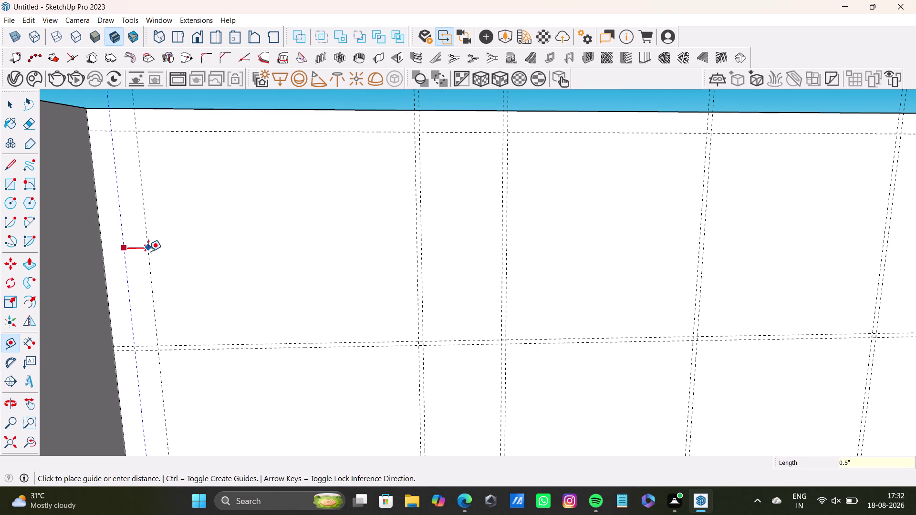
key(Return)
key(space)
click(14, 181)
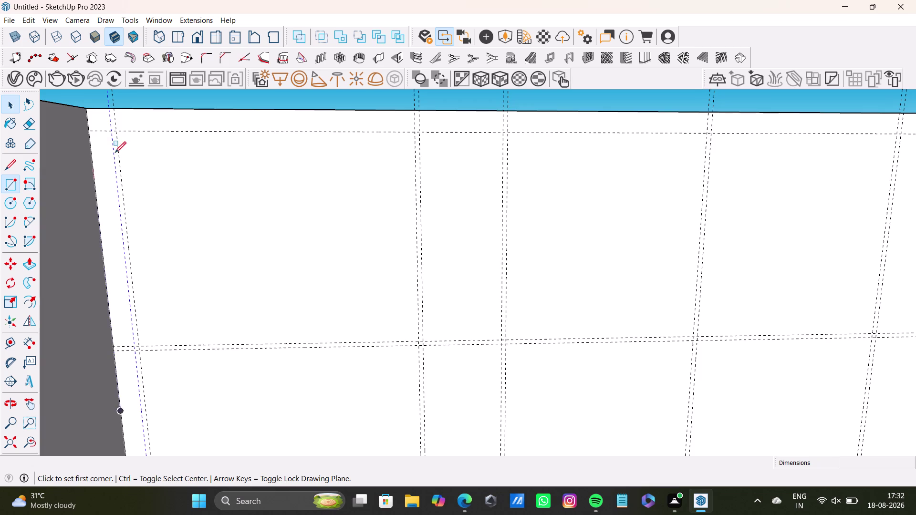
scroll(up, 3)
click(118, 124)
scroll(down, 3)
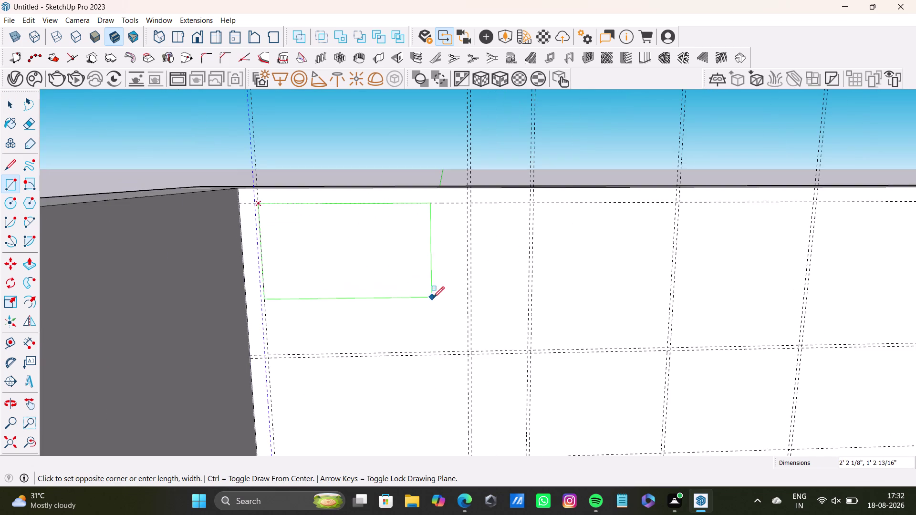
middle_drag(434, 298, 397, 230)
scroll(up, 3)
scroll(up, 3)
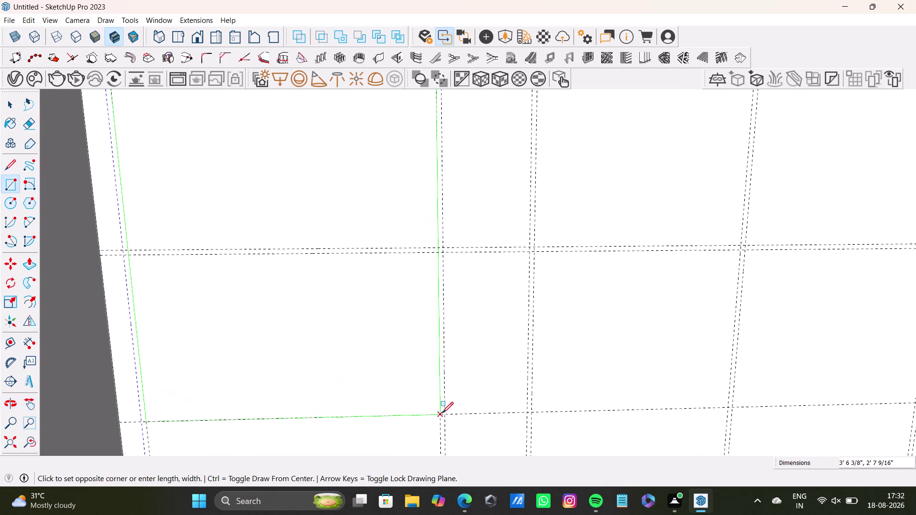
click(442, 413)
key(space)
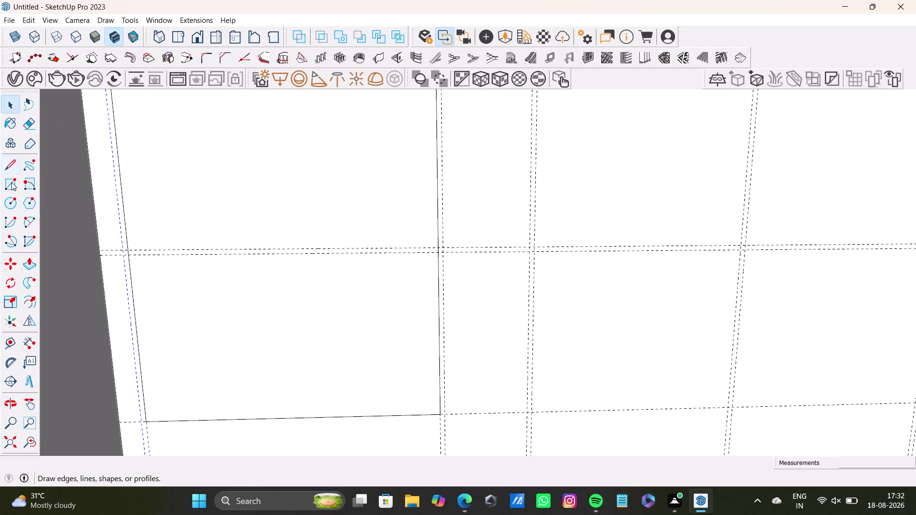
click(11, 180)
scroll(up, 3)
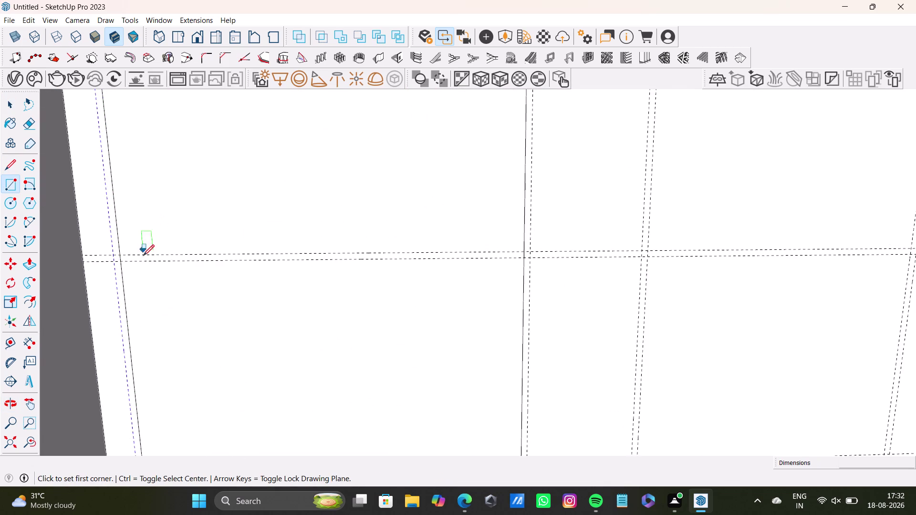
scroll(up, 3)
click(106, 255)
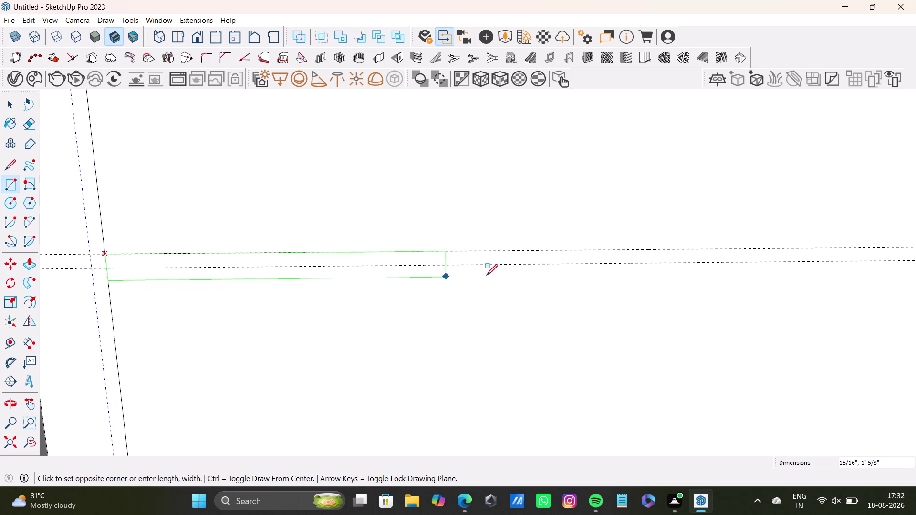
scroll(down, 3)
middle_drag(607, 270, 406, 286)
scroll(up, 3)
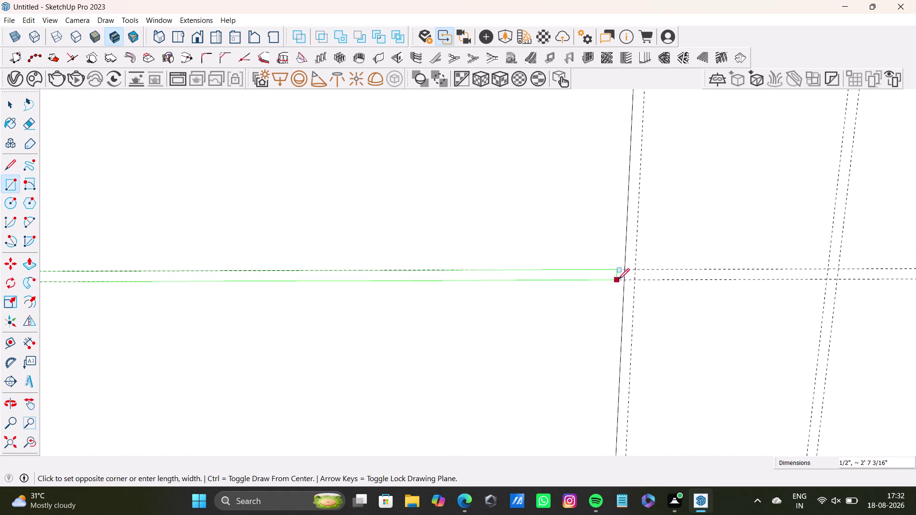
click(622, 279)
key(space)
scroll(down, 3)
middle_drag(416, 236, 405, 285)
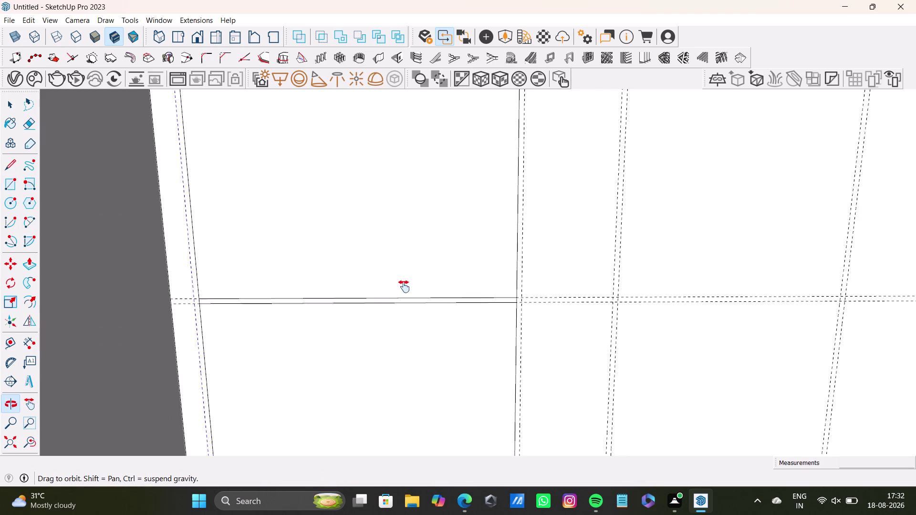
middle_drag(405, 285, 403, 290)
middle_drag(475, 248, 407, 358)
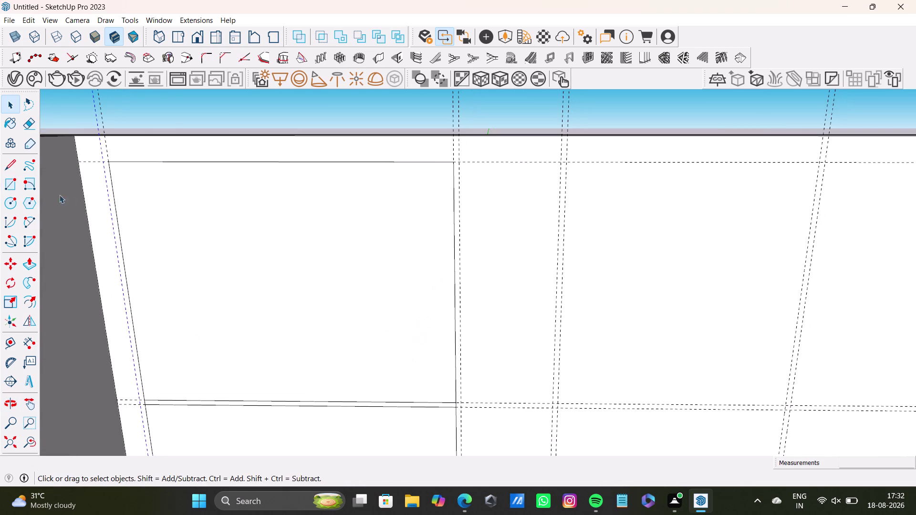
click(13, 186)
scroll(up, 3)
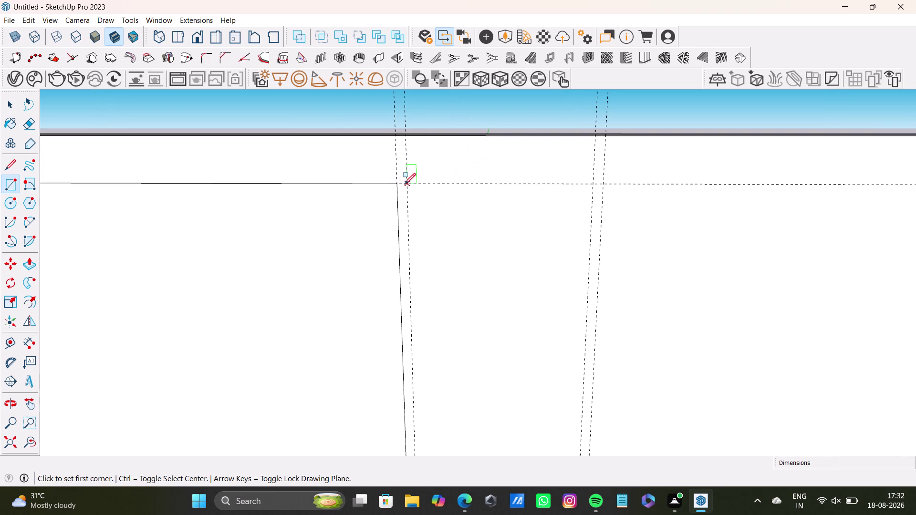
click(407, 182)
scroll(down, 3)
middle_drag(520, 323, 487, 121)
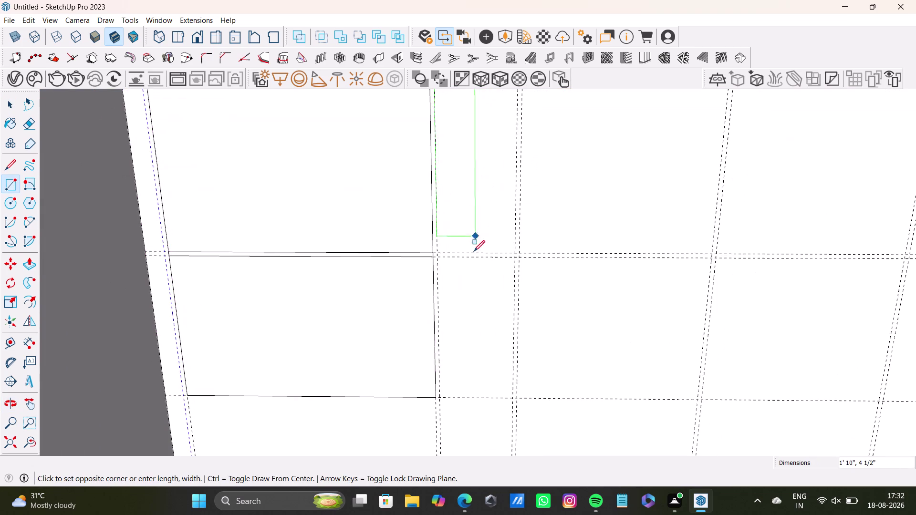
scroll(up, 3)
click(539, 419)
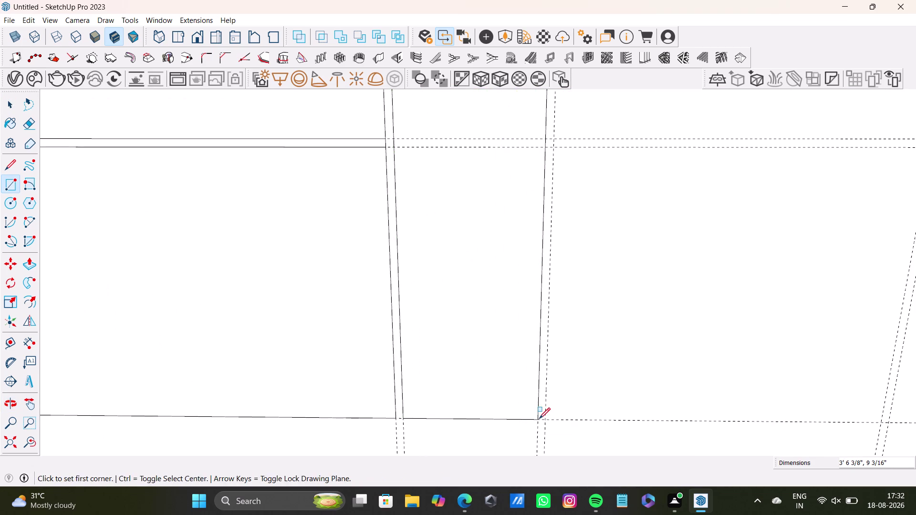
key(space)
scroll(down, 3)
middle_drag(492, 255, 344, 347)
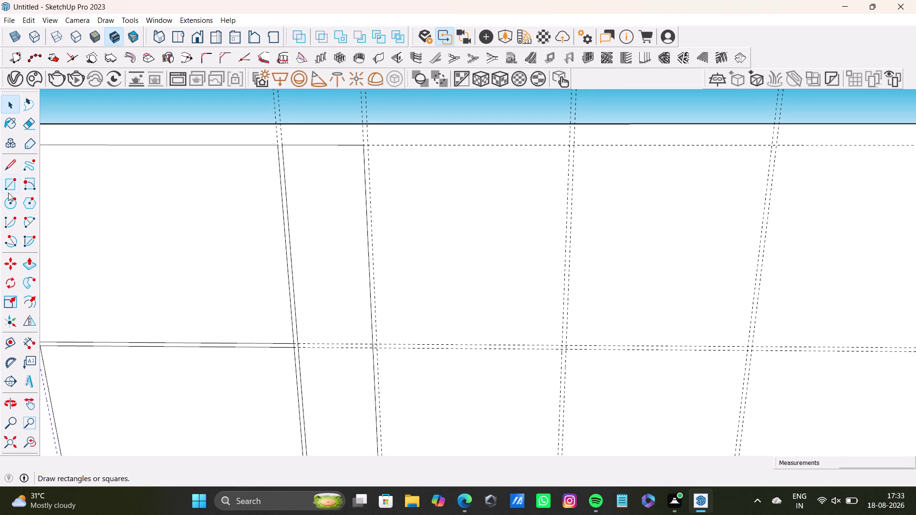
click(9, 185)
scroll(up, 3)
click(346, 152)
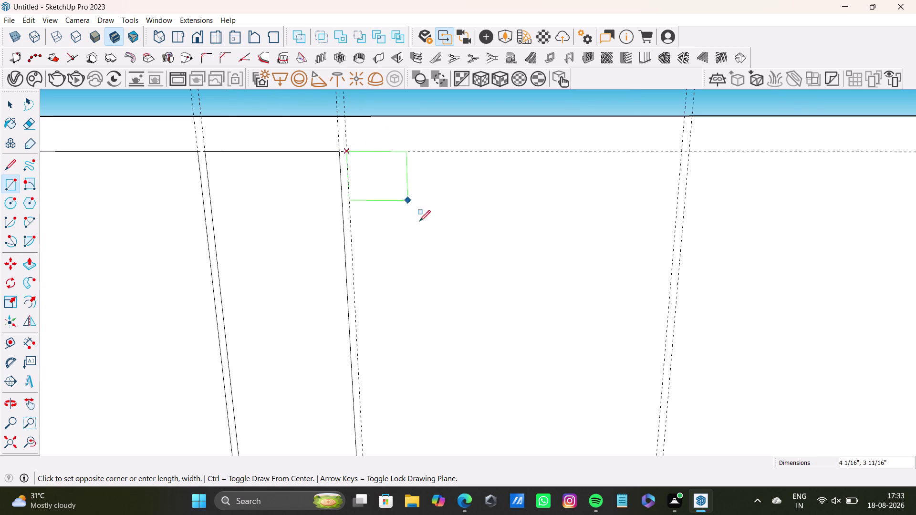
scroll(down, 3)
middle_drag(492, 315, 447, 188)
scroll(up, 3)
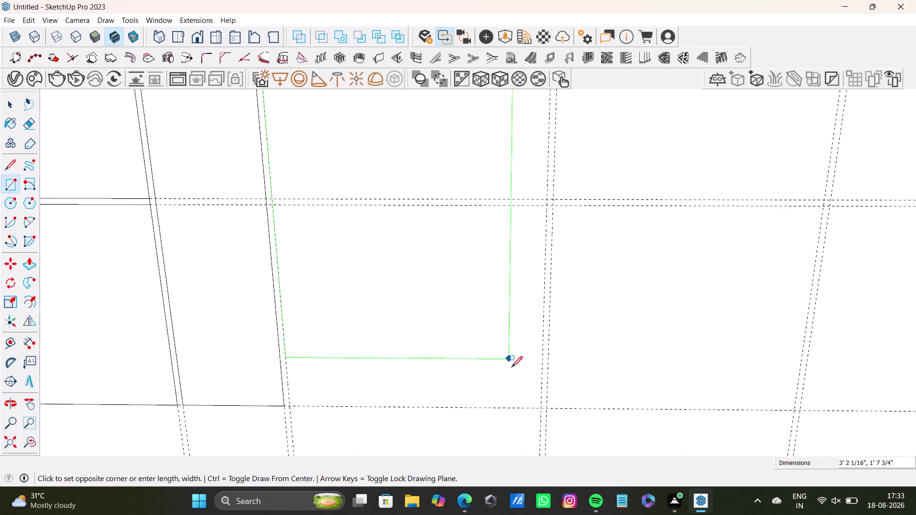
click(539, 406)
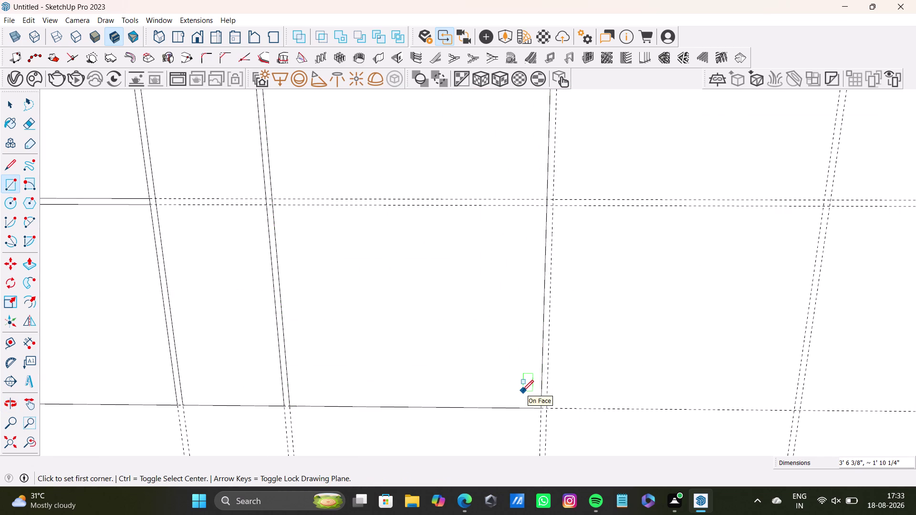
click(7, 182)
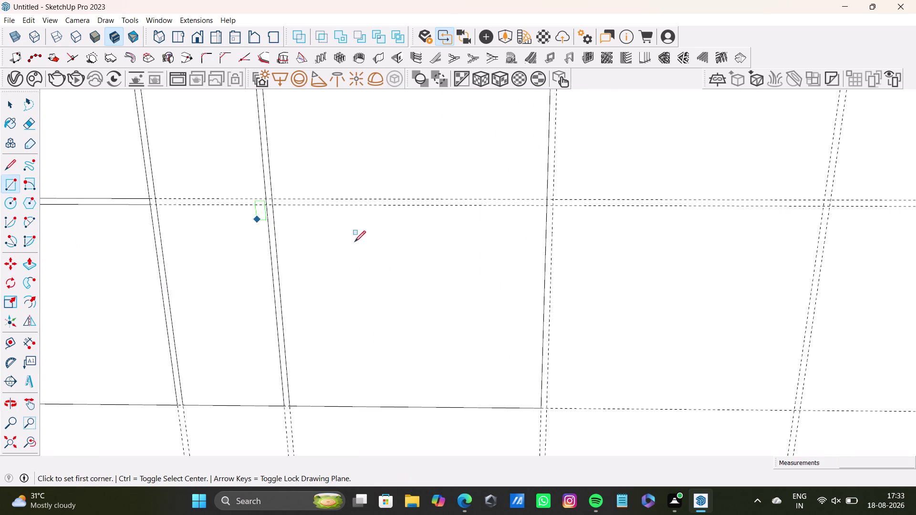
scroll(up, 3)
drag(226, 178, 241, 177)
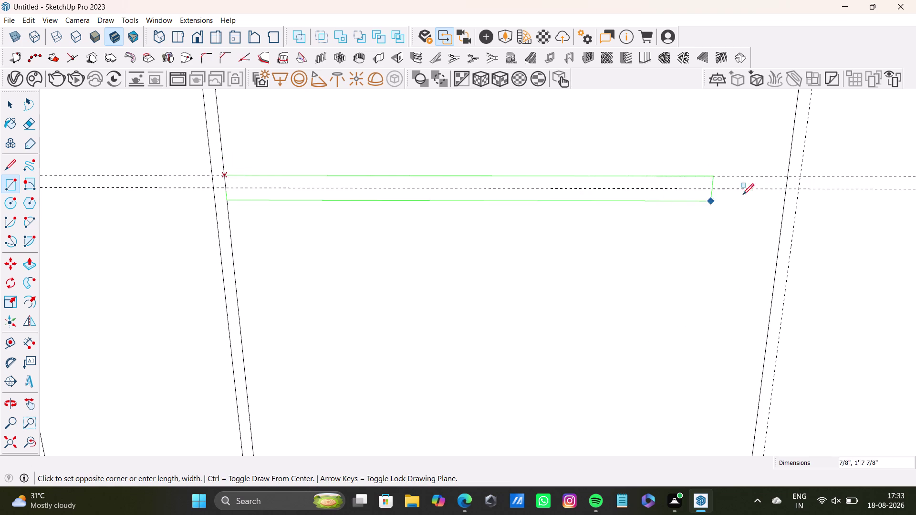
click(783, 189)
key(space)
scroll(down, 3)
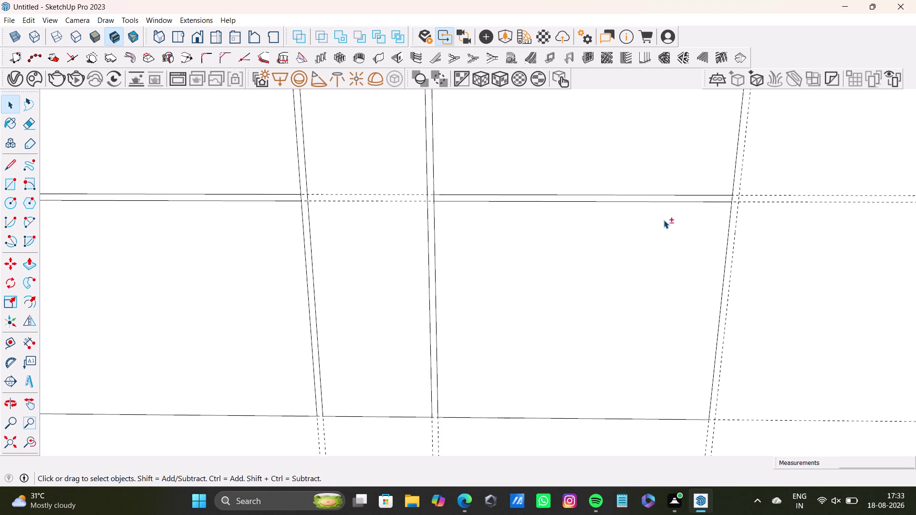
middle_drag(664, 219, 442, 245)
scroll(up, 3)
scroll(down, 3)
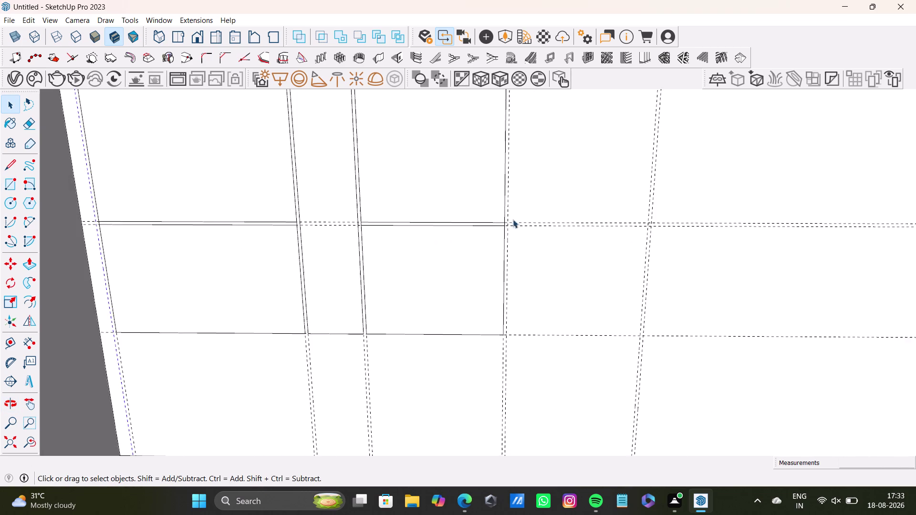
middle_drag(541, 164, 441, 264)
click(12, 185)
scroll(up, 3)
drag(418, 153, 425, 153)
scroll(down, 3)
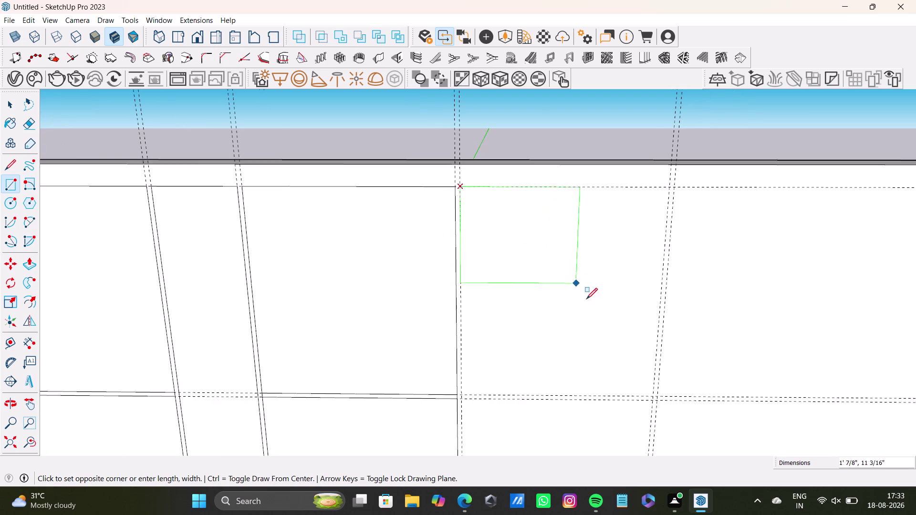
middle_drag(592, 307, 510, 204)
scroll(up, 3)
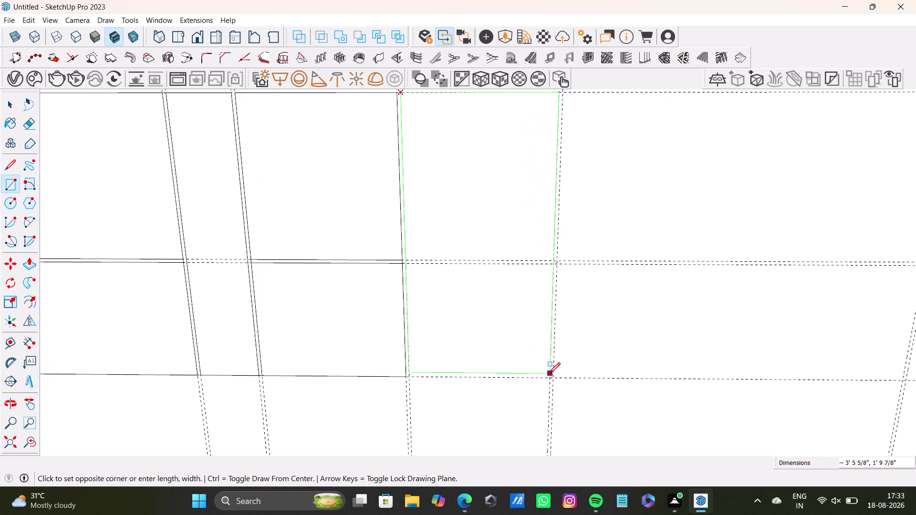
click(550, 377)
scroll(down, 3)
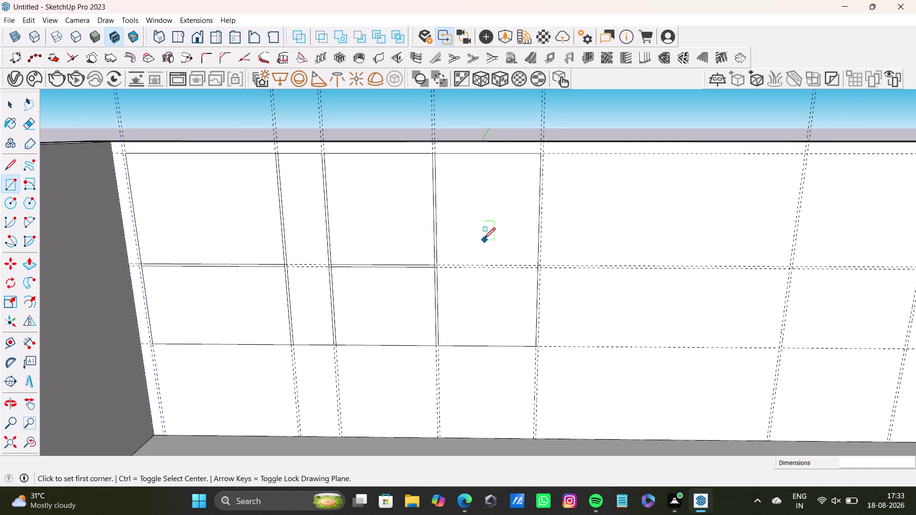
scroll(up, 3)
scroll(down, 3)
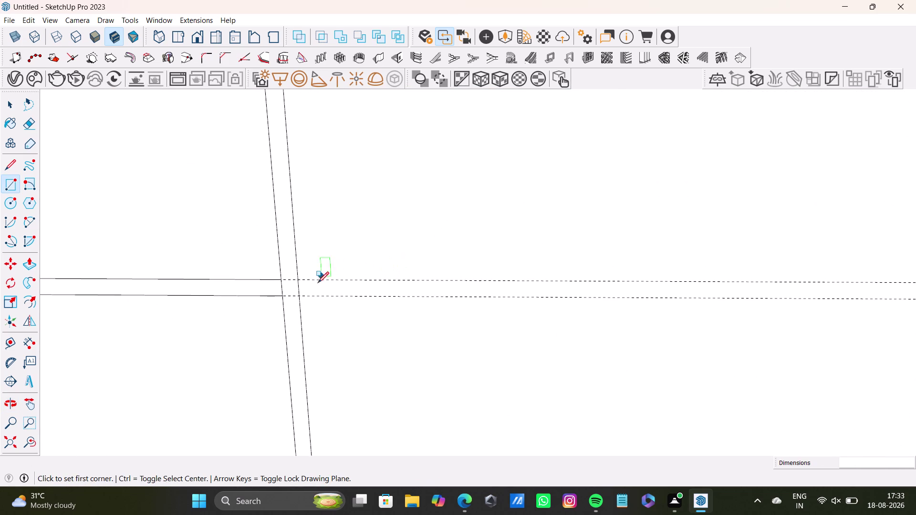
click(298, 282)
scroll(down, 3)
middle_drag(615, 294, 517, 281)
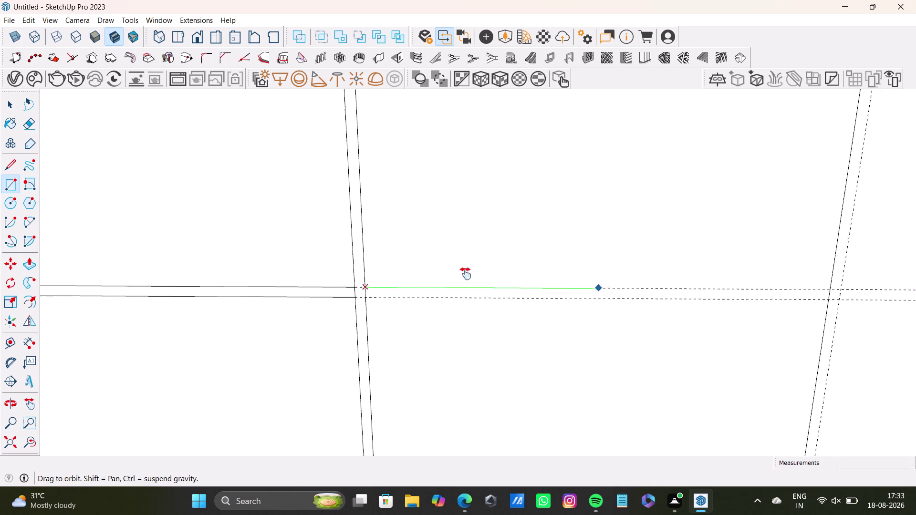
middle_drag(516, 282, 424, 271)
click(652, 277)
key(space)
scroll(down, 3)
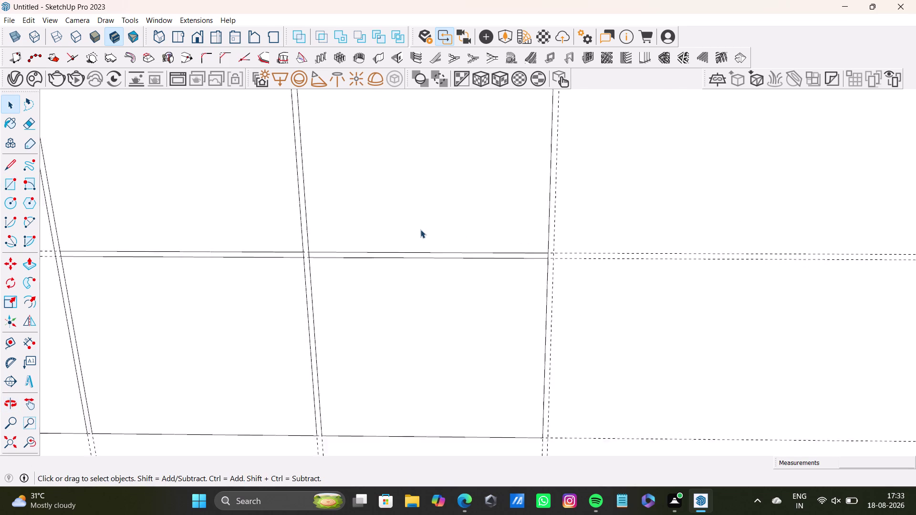
scroll(down, 3)
middle_drag(497, 155, 366, 282)
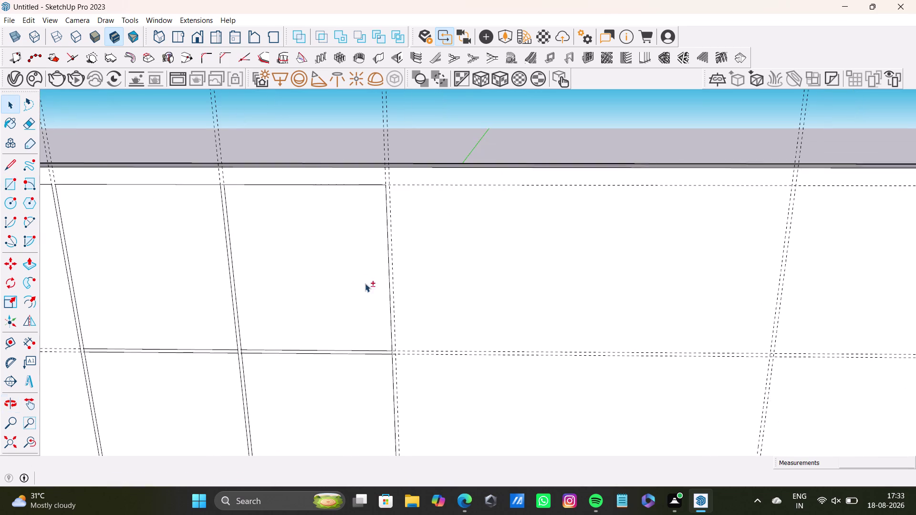
middle_drag(522, 300, 455, 204)
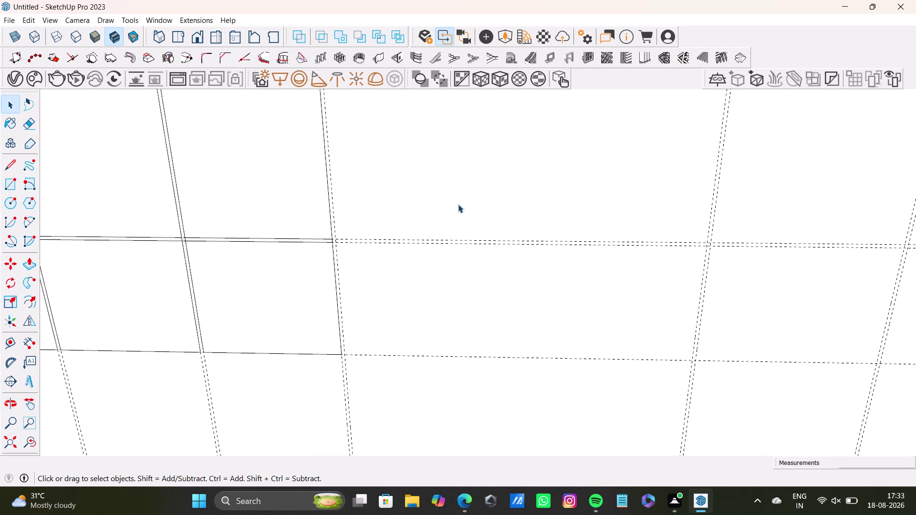
middle_drag(476, 209, 473, 225)
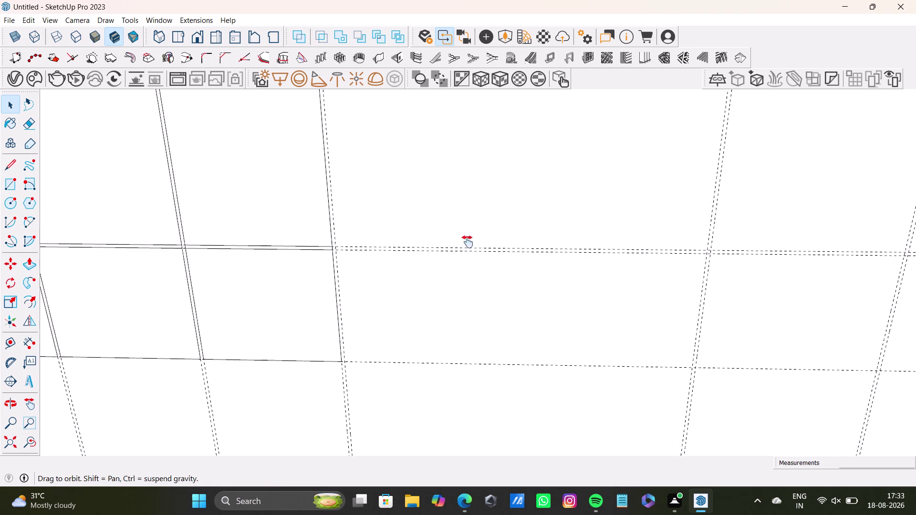
middle_drag(474, 225, 454, 296)
middle_drag(461, 300, 484, 258)
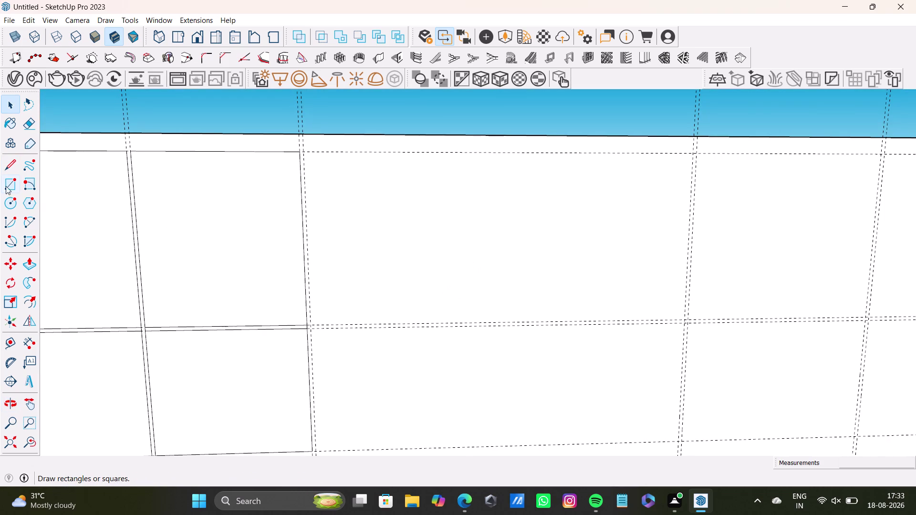
Draw a cabinet-front rectangle between the top and lower guide intersections.
click(10, 187)
scroll(up, 3)
click(297, 148)
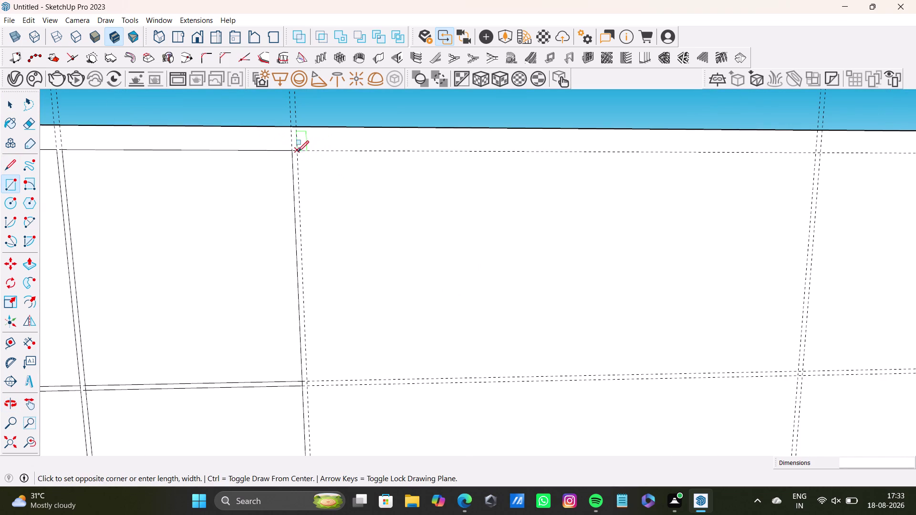
scroll(down, 3)
middle_drag(664, 324, 588, 336)
scroll(up, 3)
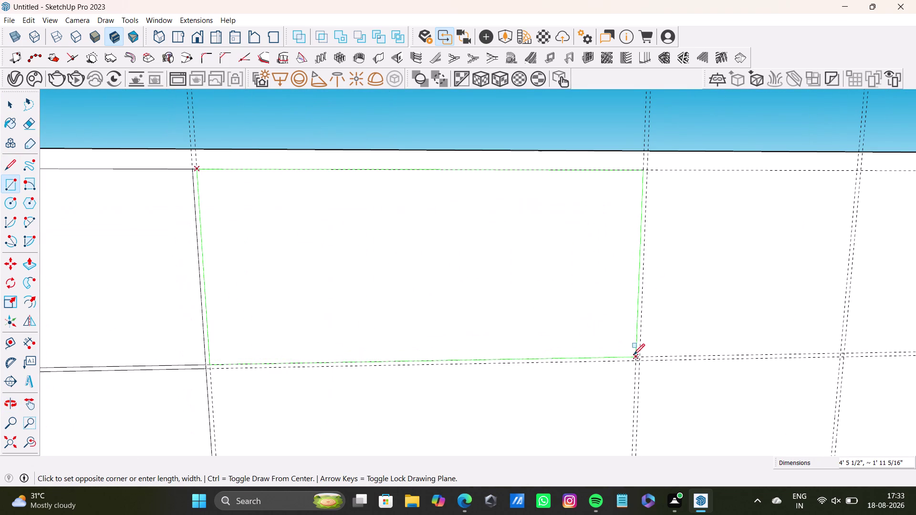
click(634, 356)
scroll(down, 3)
key(space)
Draw another cabinet-front rectangle in the next wall bay between guide intersections.
middle_drag(624, 312, 443, 291)
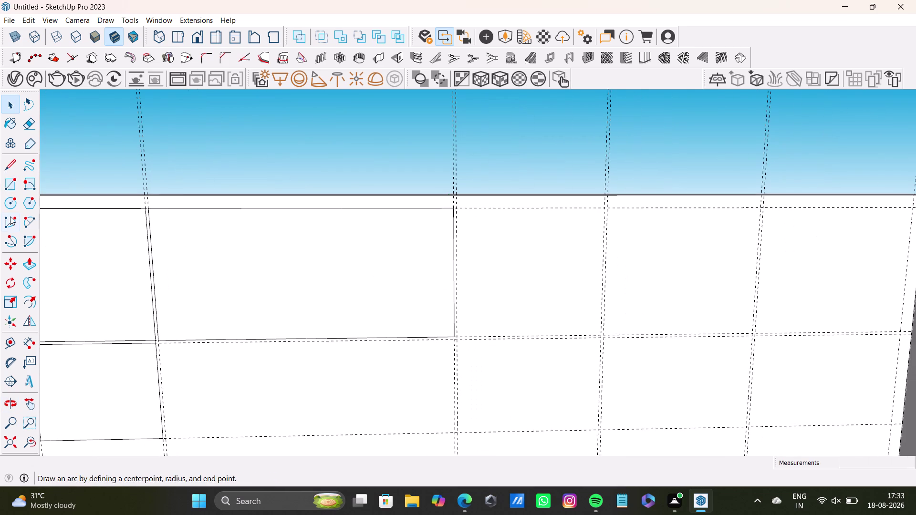
click(4, 181)
scroll(up, 3)
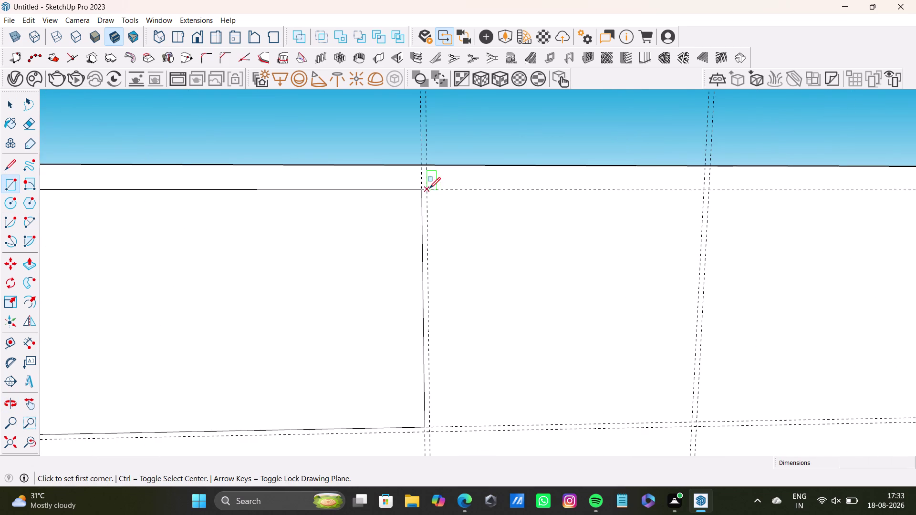
click(429, 188)
scroll(down, 3)
middle_drag(585, 326, 557, 238)
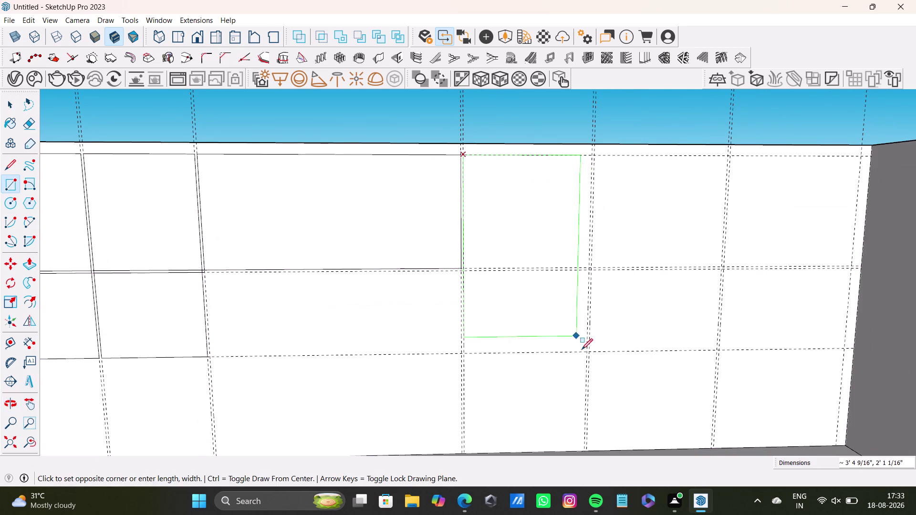
click(592, 352)
key(space)
scroll(up, 3)
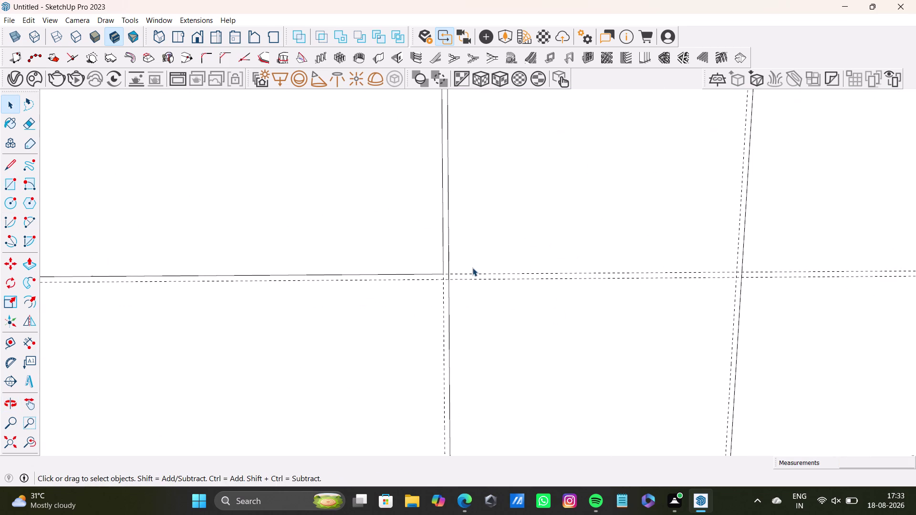
Draw a thin strip rectangle along the guide line below the fronts.
key(r)
scroll(up, 3)
scroll(up, 3)
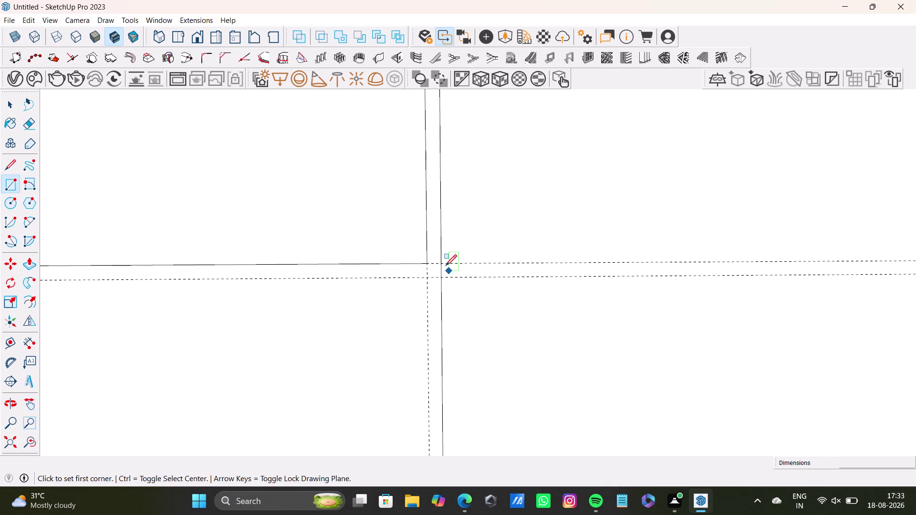
click(440, 263)
scroll(down, 3)
middle_drag(728, 283, 522, 282)
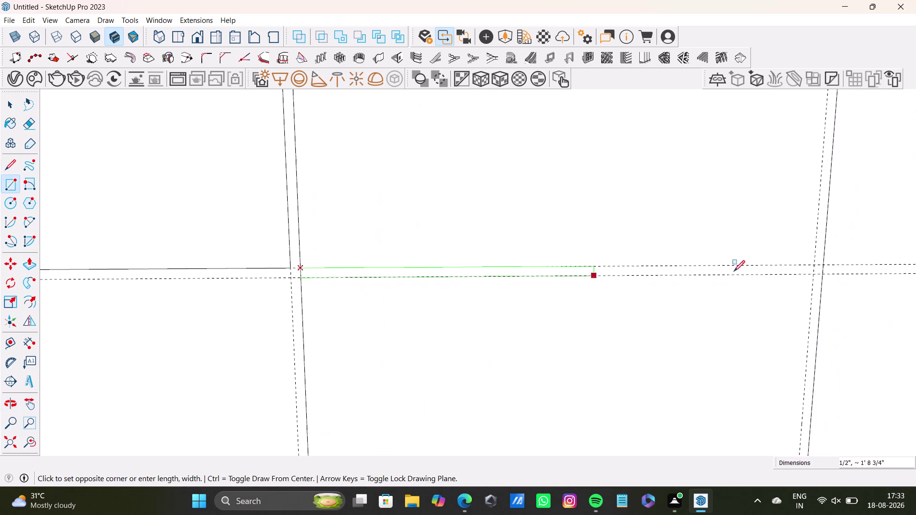
scroll(up, 3)
click(818, 276)
key(space)
scroll(down, 3)
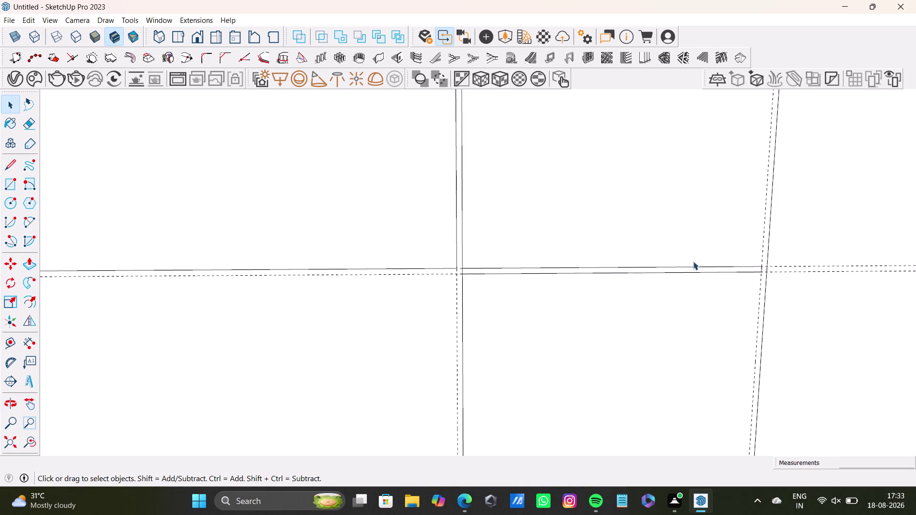
Orbit to inspect the new strip, then undo the last two actions.
middle_drag(694, 262, 592, 266)
middle_drag(645, 276, 566, 290)
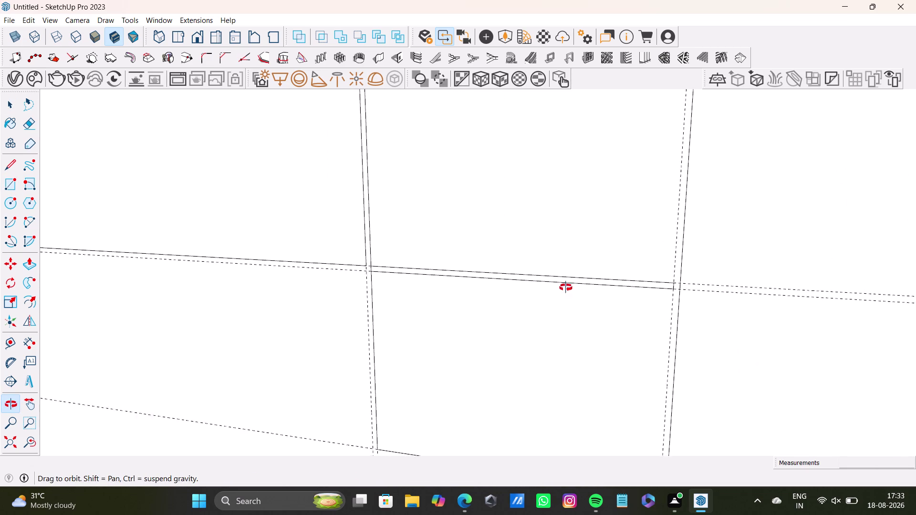
middle_drag(566, 290, 590, 250)
key(ctrl+z)
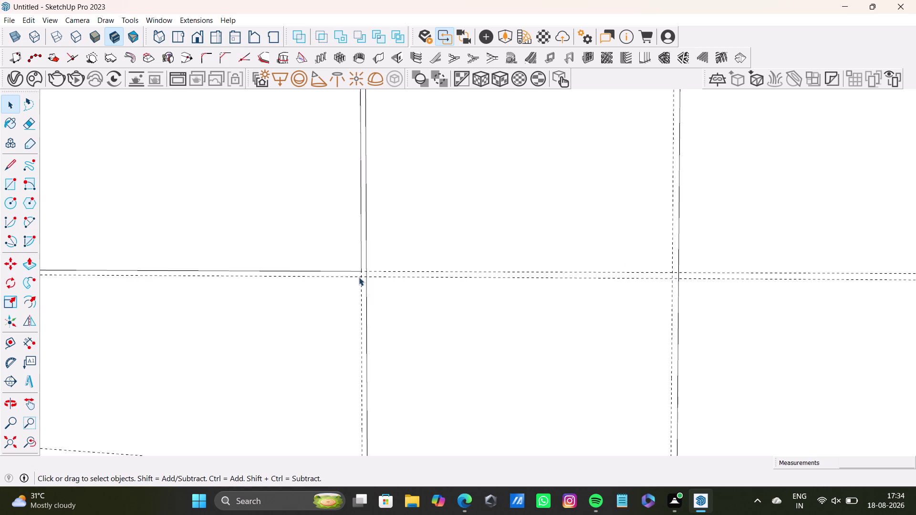
scroll(down, 3)
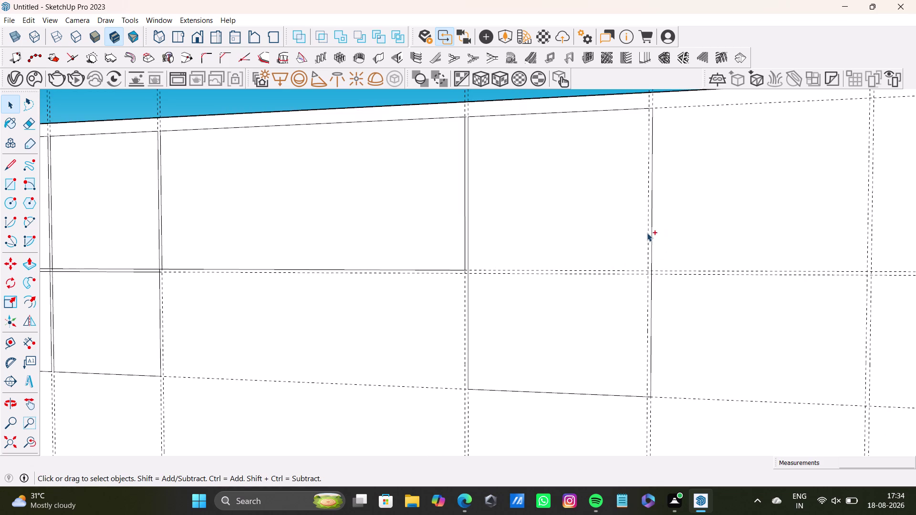
key(ctrl+z)
Draw an upper door panel rectangle from the top guide intersection in the next bay.
middle_drag(621, 256, 645, 300)
click(10, 186)
scroll(up, 3)
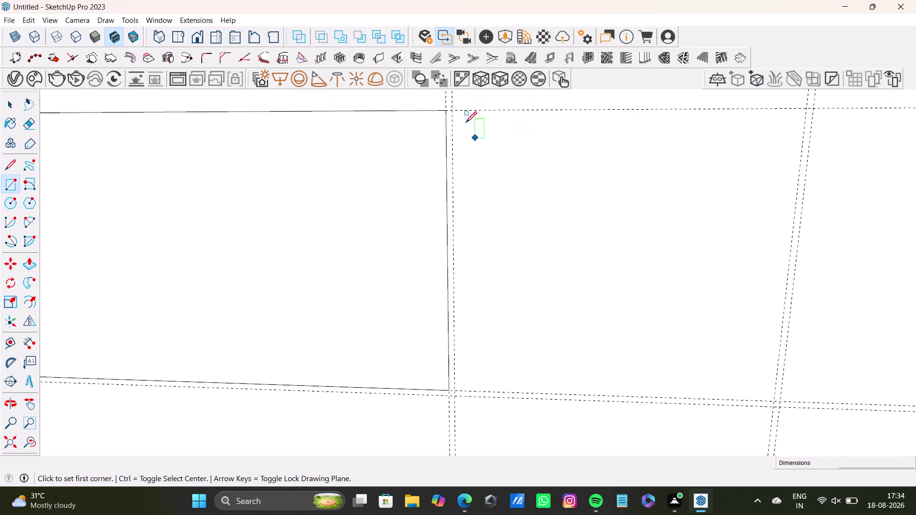
click(451, 109)
scroll(down, 3)
middle_drag(598, 238, 590, 136)
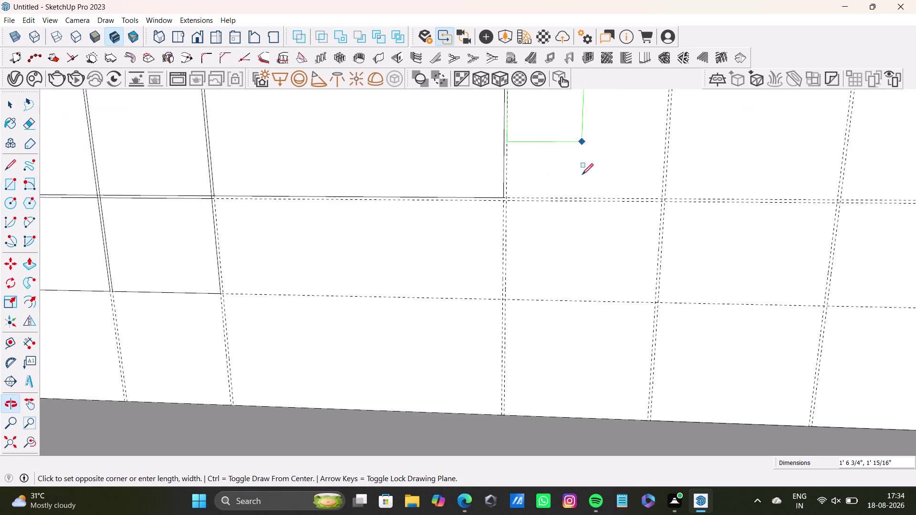
scroll(up, 3)
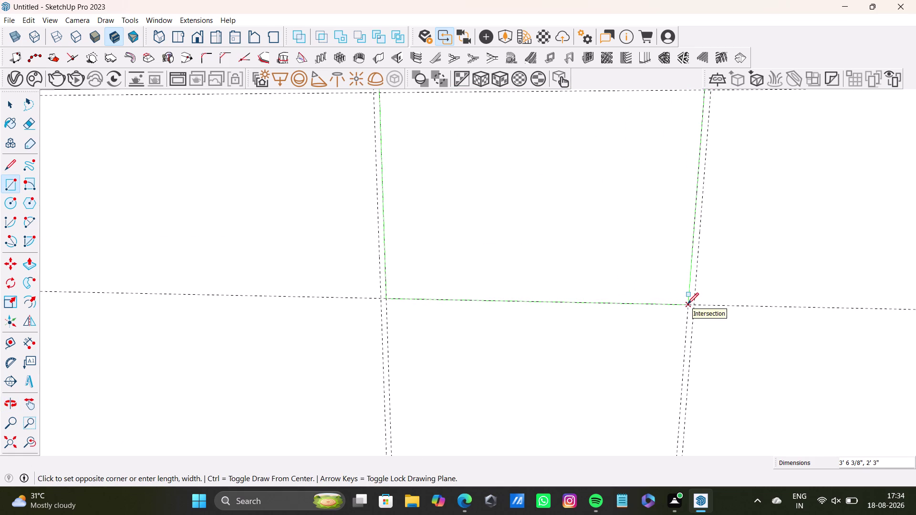
click(687, 306)
scroll(down, 3)
middle_drag(568, 224, 554, 307)
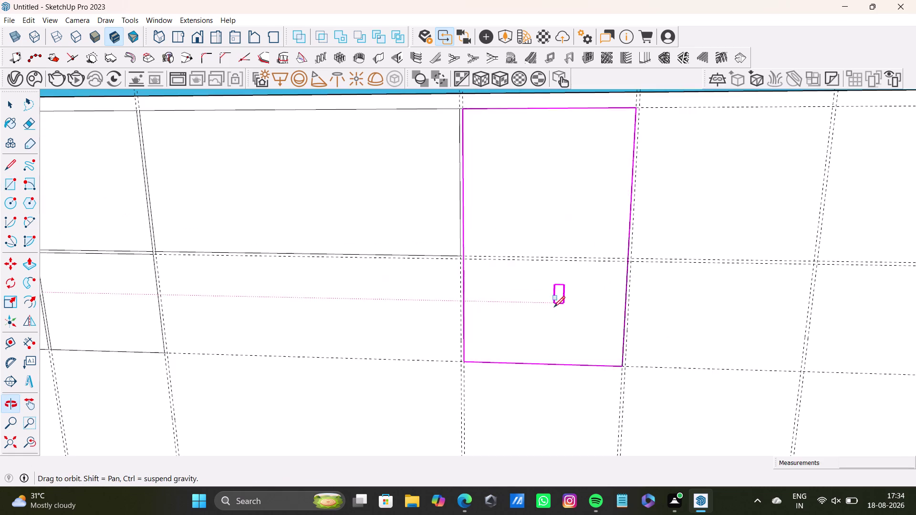
scroll(up, 3)
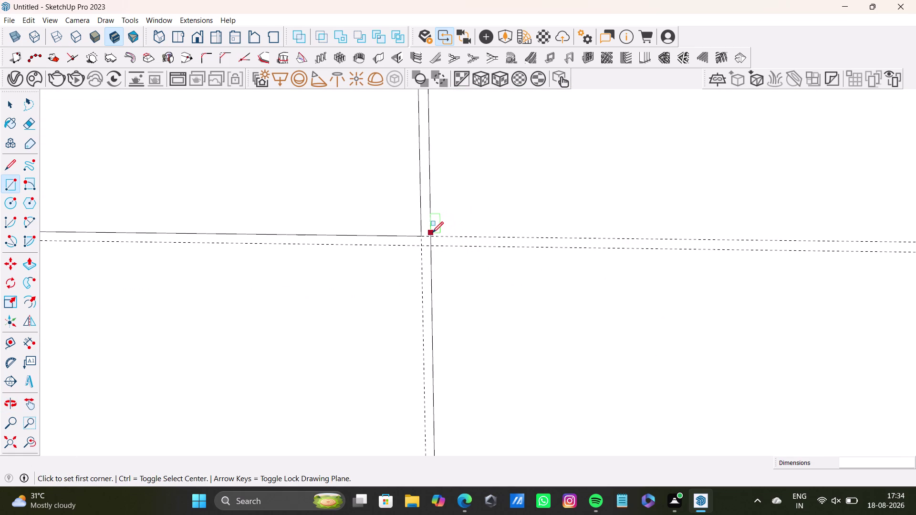
Draw another thin strip rectangle below the new door panel.
click(432, 233)
scroll(down, 3)
middle_drag(759, 252, 627, 271)
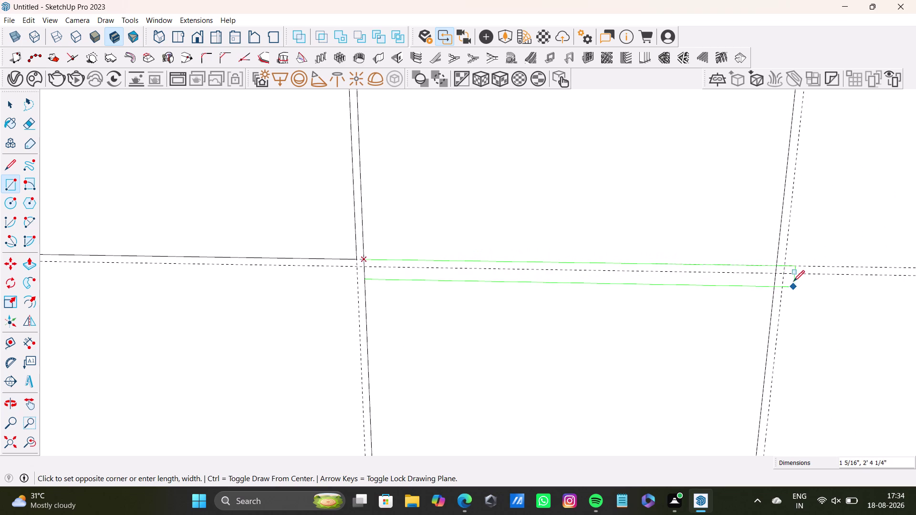
click(778, 275)
key(space)
scroll(down, 3)
middle_drag(670, 211, 501, 280)
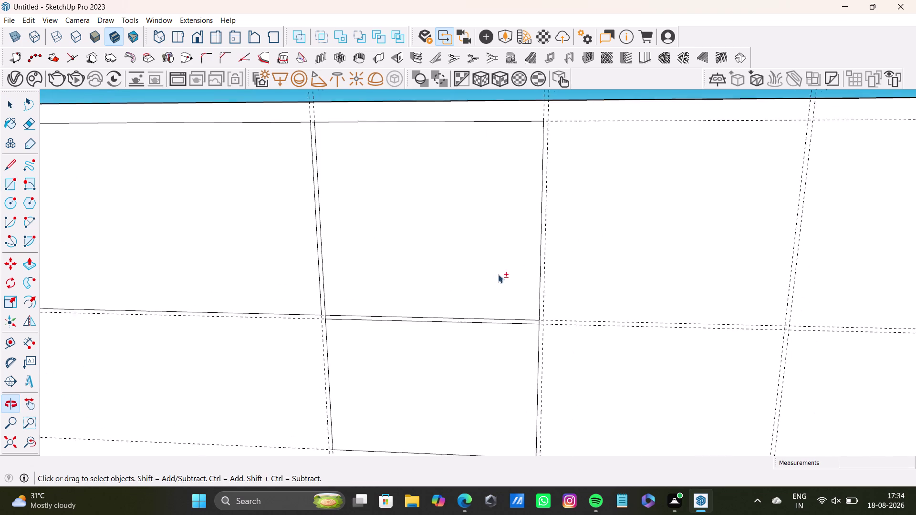
Draw an upper cabinet rectangle from the top guide intersection to the lower intersection.
drag(3, 188, 8, 186)
scroll(up, 3)
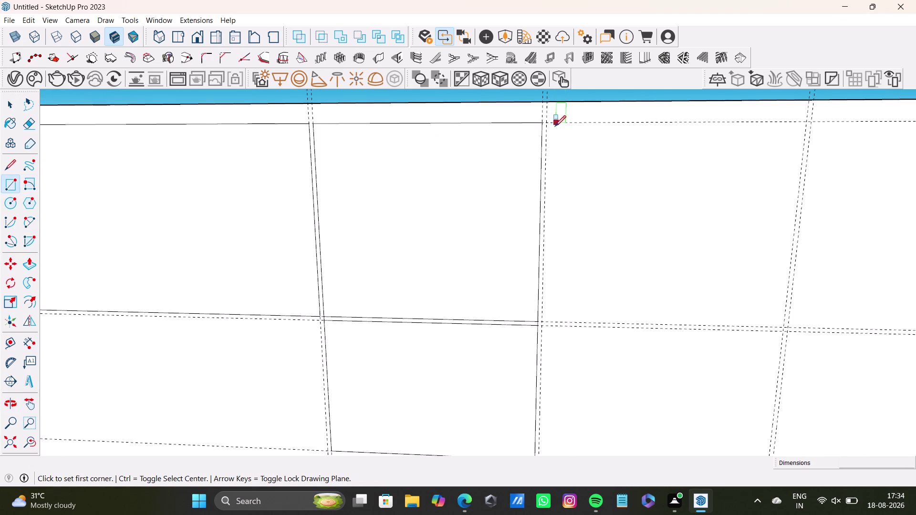
scroll(up, 3)
click(547, 122)
scroll(down, 3)
middle_drag(682, 292, 609, 206)
scroll(up, 3)
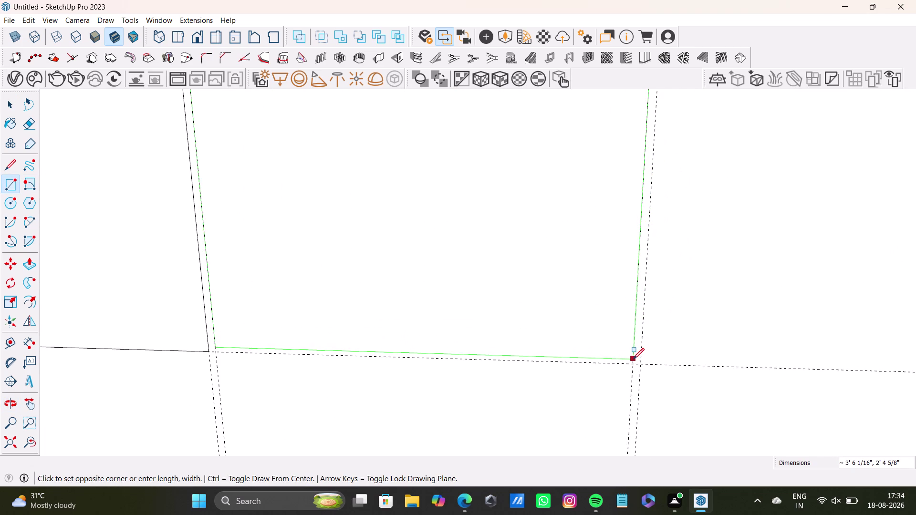
click(632, 362)
Draw the thin gap strip rectangle along the wall between the guides.
scroll(down, 3)
middle_drag(460, 226, 487, 336)
scroll(up, 3)
drag(297, 230, 300, 235)
scroll(down, 3)
middle_drag(711, 273, 505, 295)
scroll(down, 3)
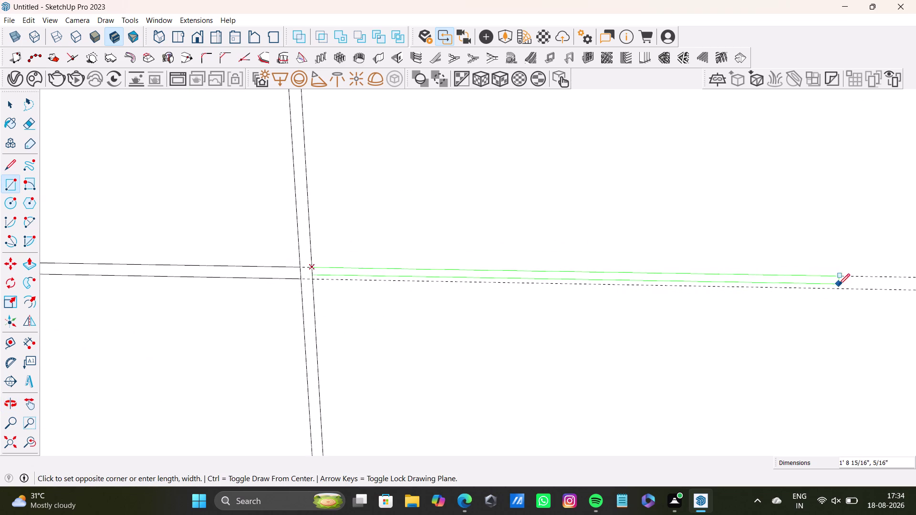
middle_drag(833, 287, 612, 289)
click(822, 295)
At the right end of the wall, draw a rectangle between the top and lower guides.
scroll(down, 3)
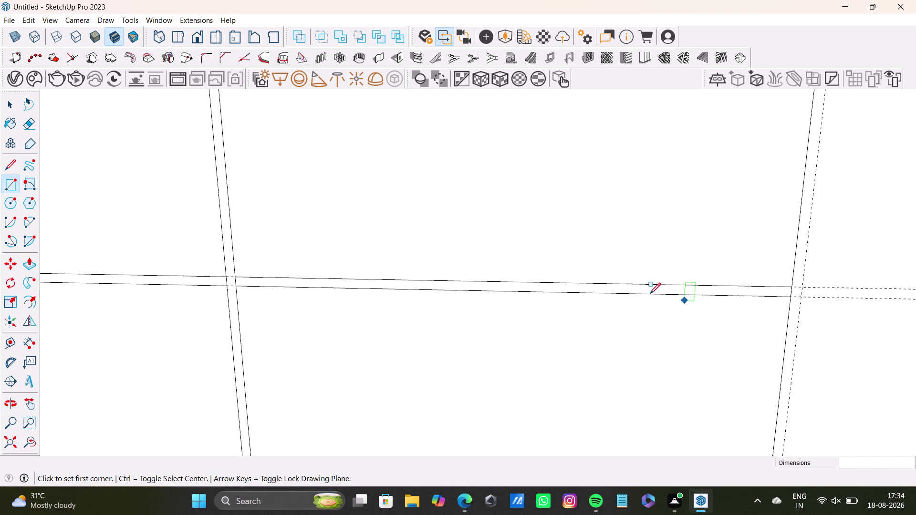
scroll(down, 3)
middle_drag(659, 277, 532, 318)
middle_drag(644, 320, 677, 287)
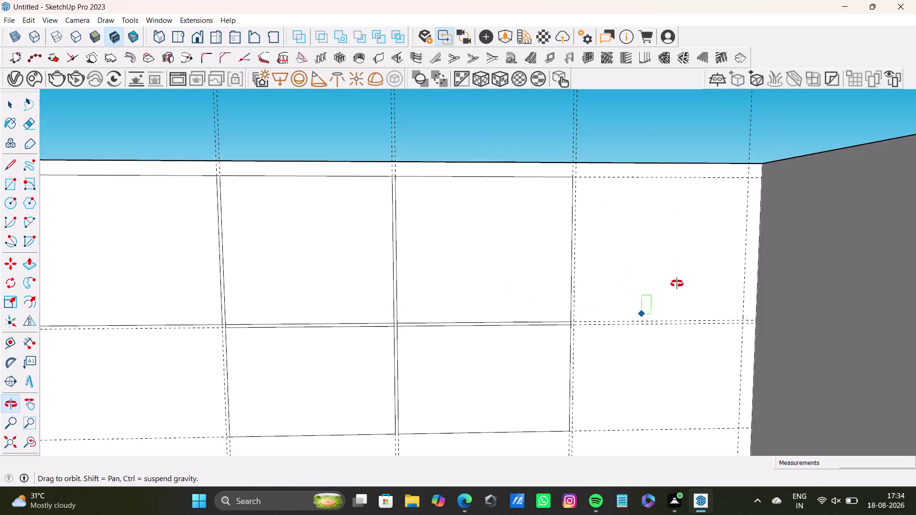
middle_drag(677, 287, 678, 307)
click(16, 180)
scroll(up, 3)
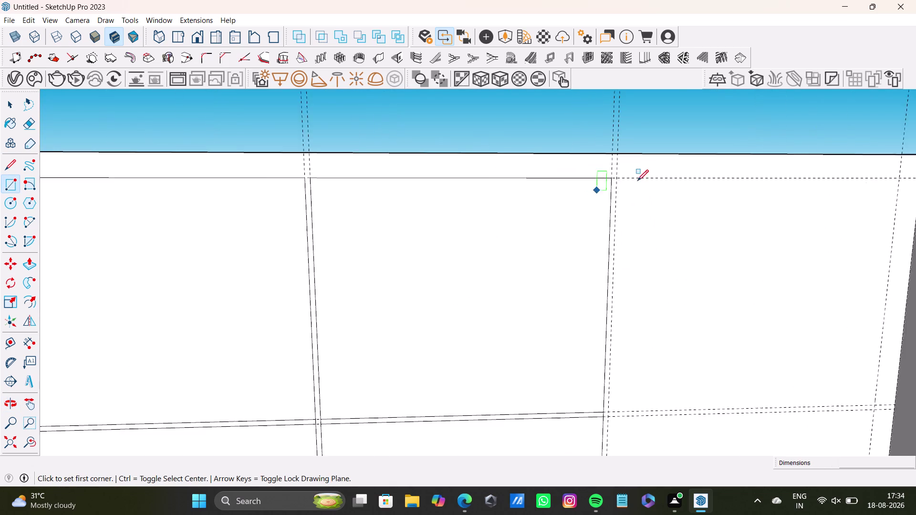
click(619, 178)
scroll(down, 3)
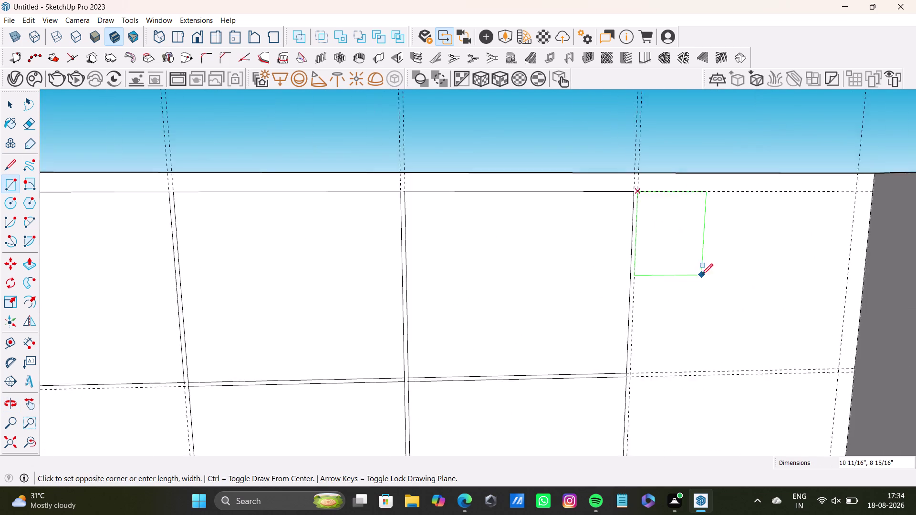
scroll(down, 3)
middle_drag(751, 313, 632, 146)
scroll(up, 3)
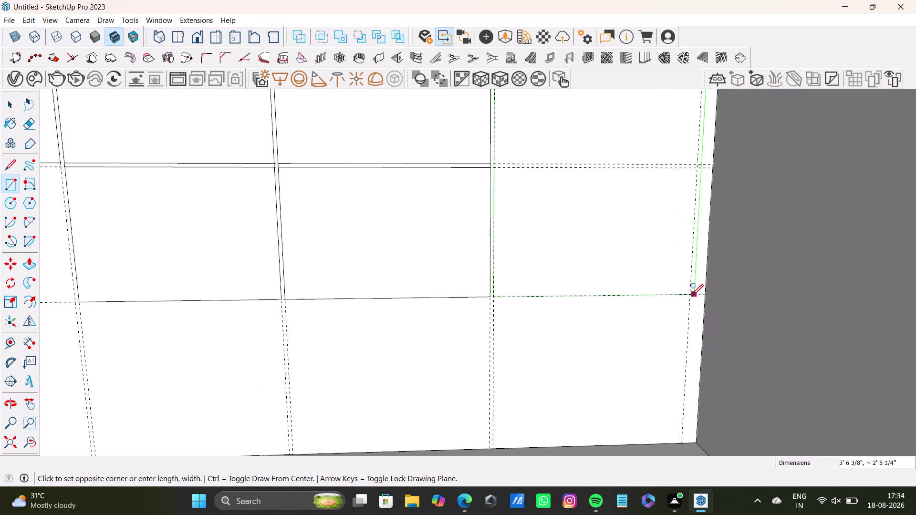
click(687, 294)
key(space)
Near the wall corner, draw a long rectangle along the wall strip to the far guide.
scroll(up, 3)
middle_drag(507, 181, 489, 188)
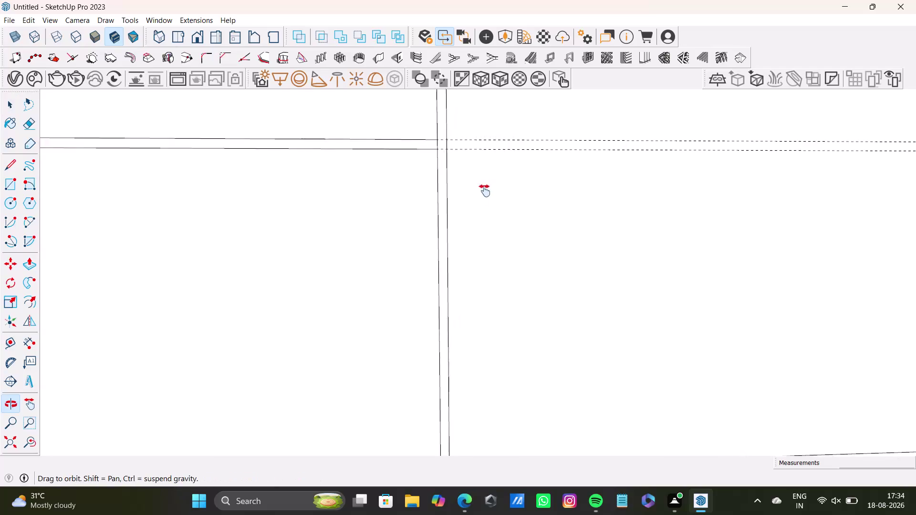
middle_drag(489, 187, 438, 221)
click(8, 182)
scroll(up, 3)
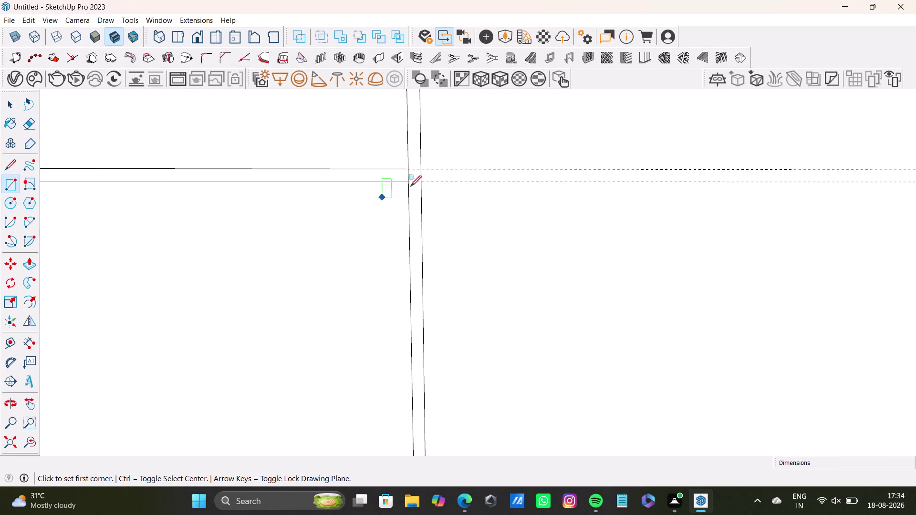
scroll(up, 3)
click(428, 160)
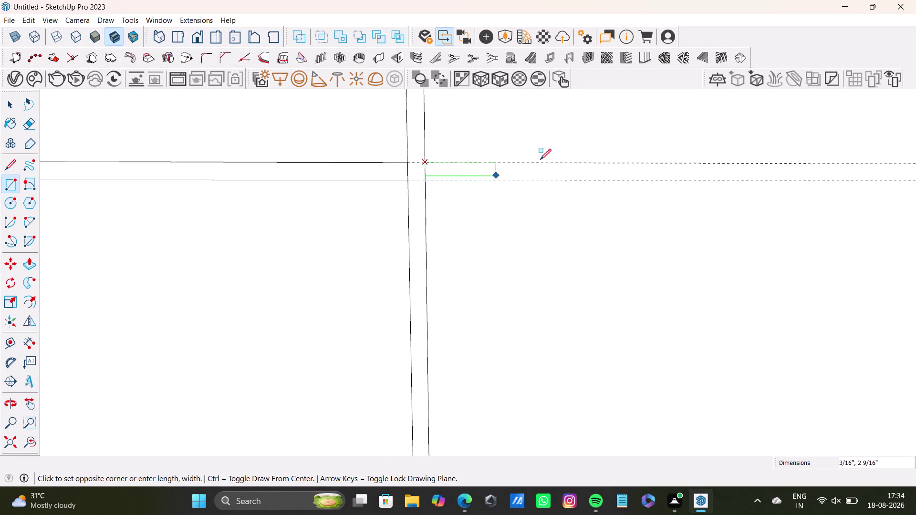
scroll(down, 3)
middle_drag(722, 177, 424, 187)
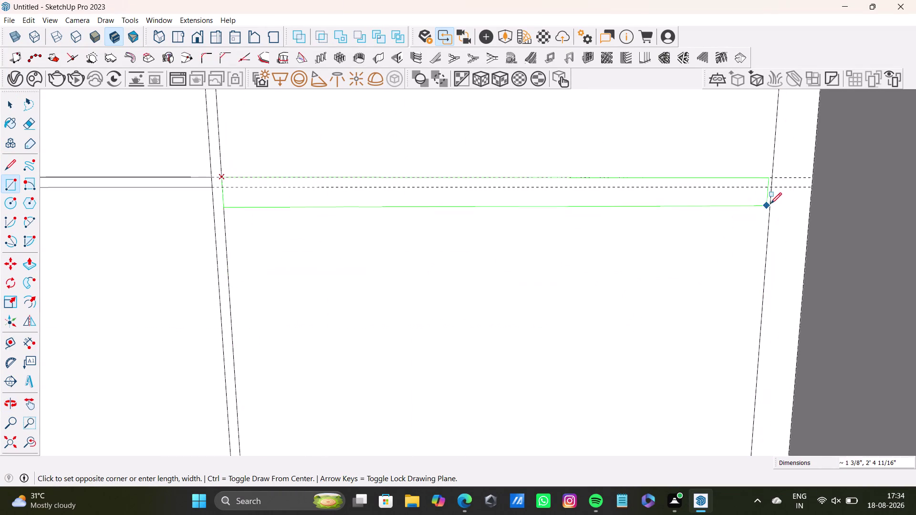
click(773, 190)
key(space)
Orbit back to the upper back wall and select the top-left wall rectangle.
scroll(down, 3)
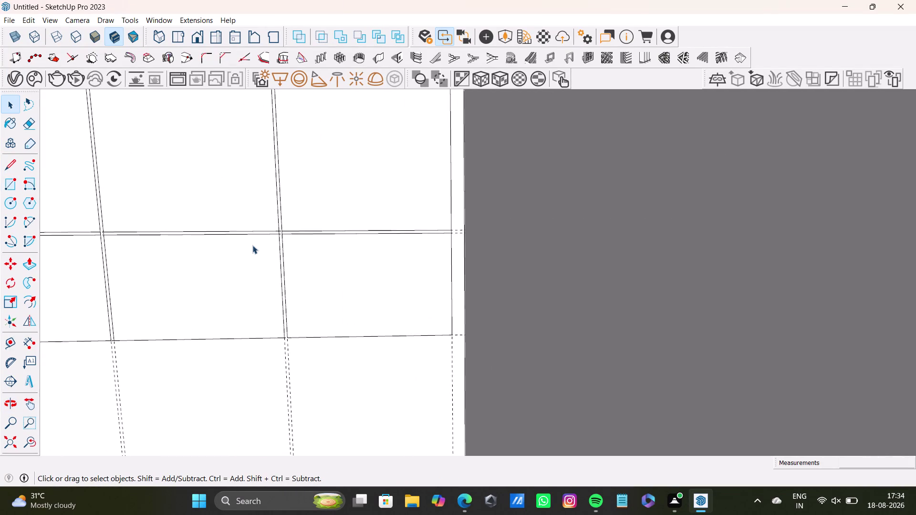
scroll(down, 3)
middle_click(216, 232)
click(2, 449)
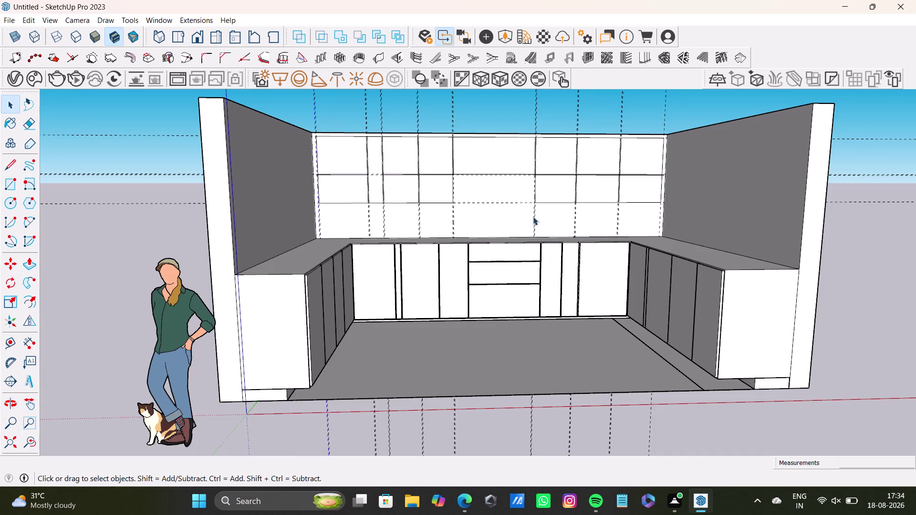
middle_drag(533, 225, 514, 384)
scroll(up, 3)
middle_drag(363, 316, 322, 306)
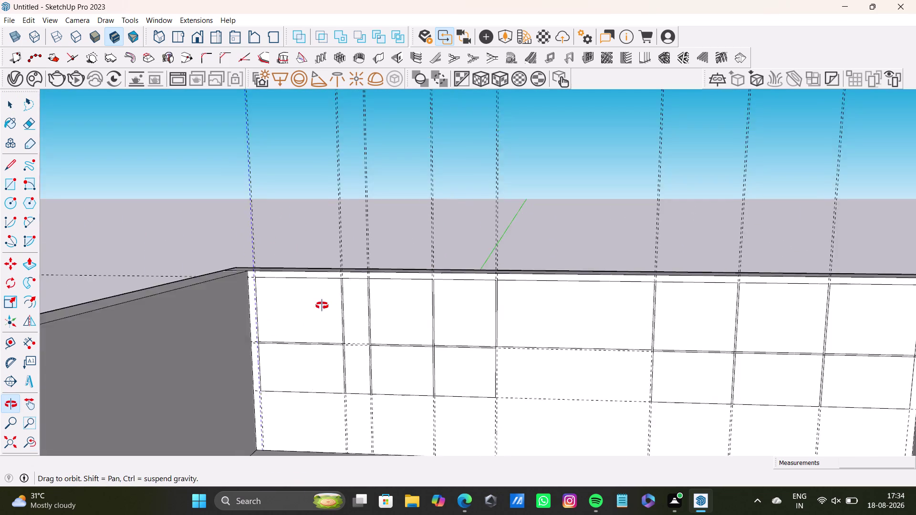
middle_drag(323, 306, 306, 344)
click(298, 290)
Push/Pull the top-left wall rectangle out into a cabinet box.
key(p)
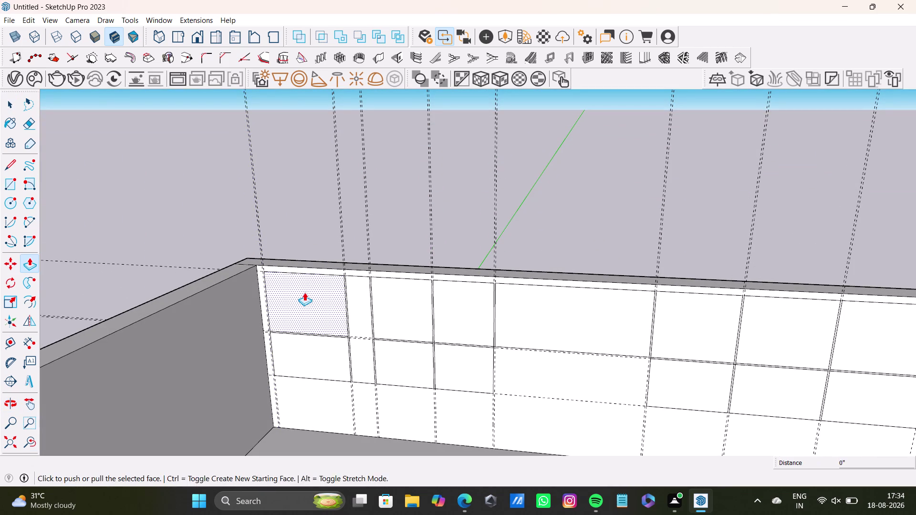
drag(305, 293, 303, 298)
key(space)
click(323, 363)
middle_drag(362, 374, 401, 395)
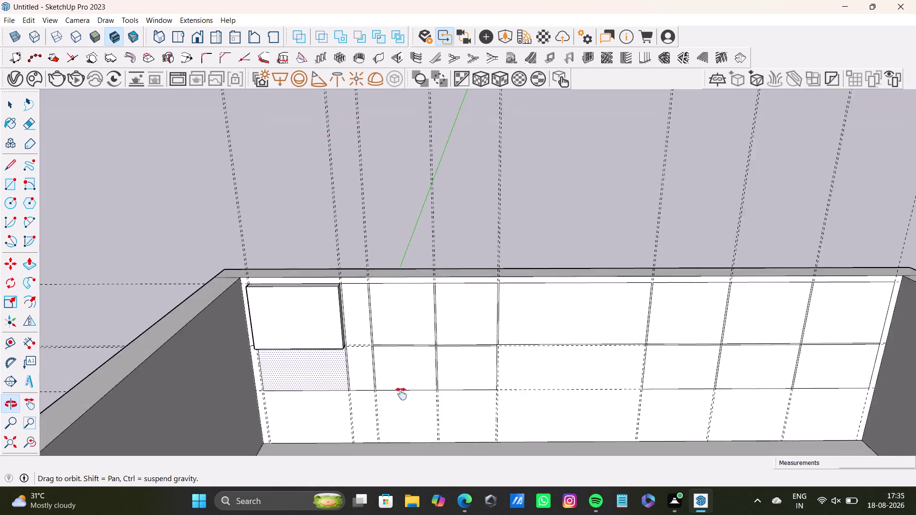
middle_drag(402, 394, 393, 315)
Extrude the lower-left rectangle and the narrow vertical strip out from the wall.
key(p)
drag(327, 304, 324, 306)
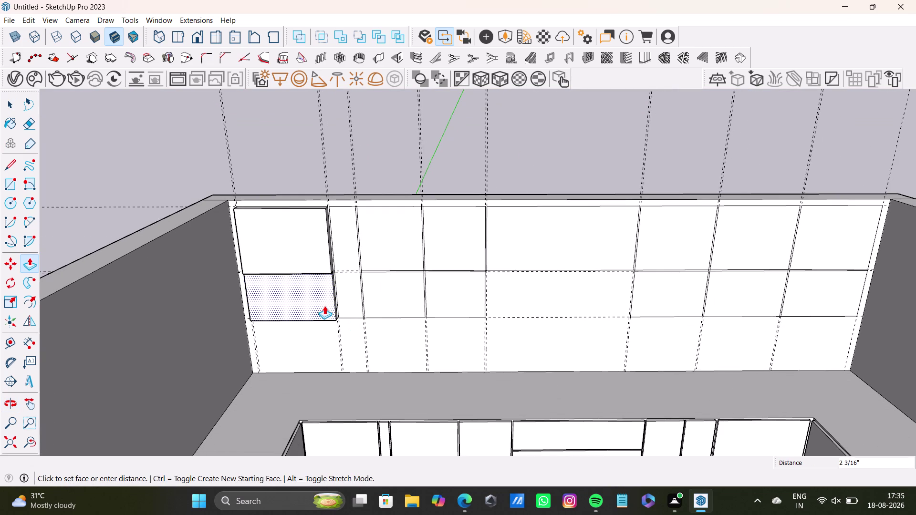
drag(324, 306, 306, 265)
key(space)
click(351, 240)
key(p)
drag(350, 240, 311, 224)
key(space)
click(391, 242)
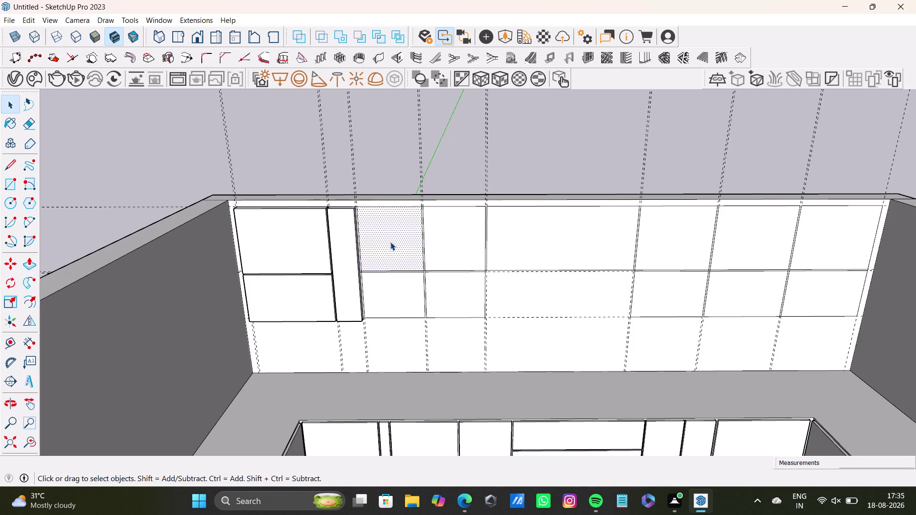
Extrude the next top rectangle to match the depth of the existing boxes.
middle_drag(450, 266, 419, 207)
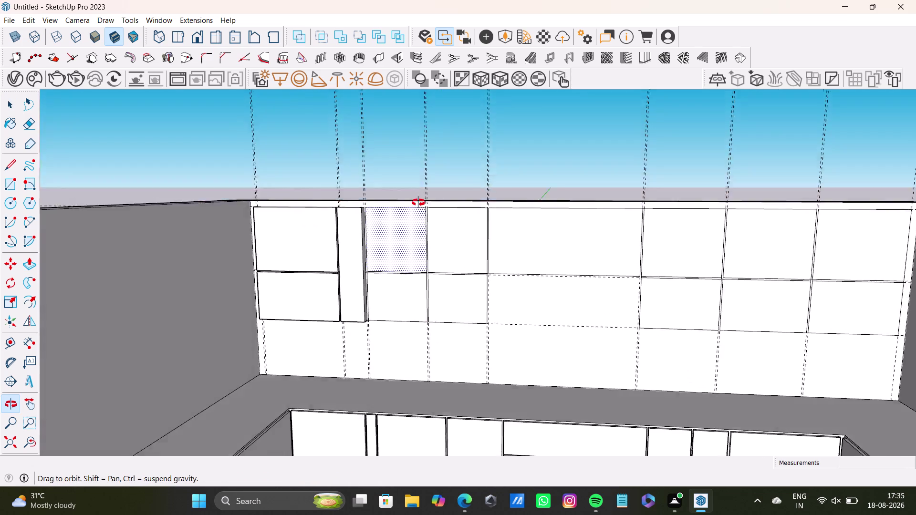
middle_drag(419, 207, 419, 191)
scroll(up, 3)
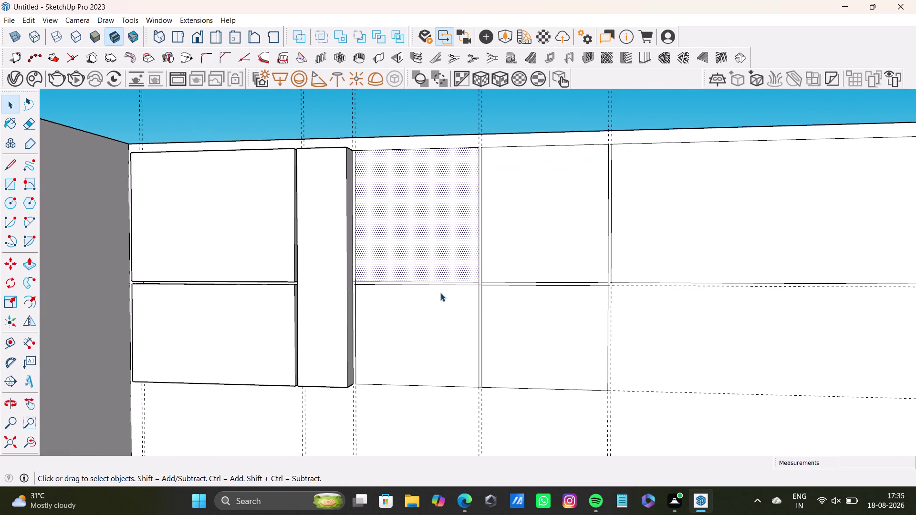
middle_drag(440, 293, 473, 343)
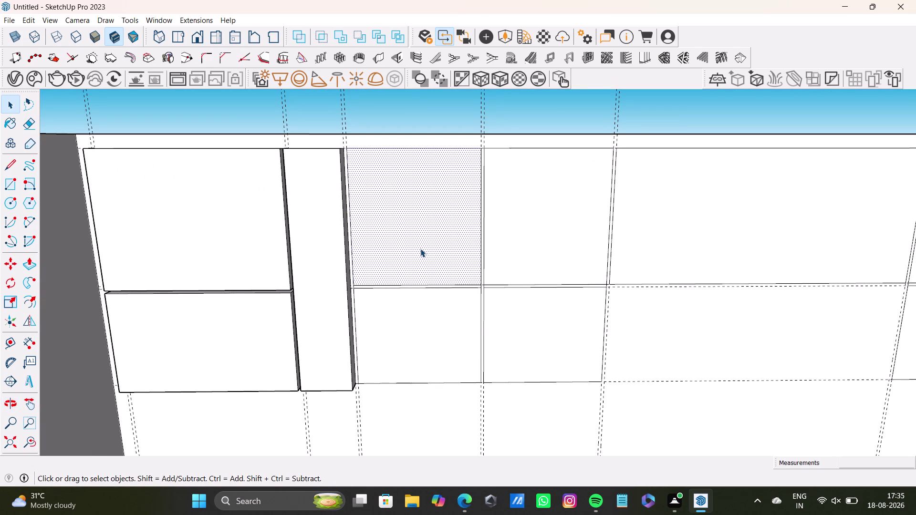
key(p)
drag(421, 246, 384, 149)
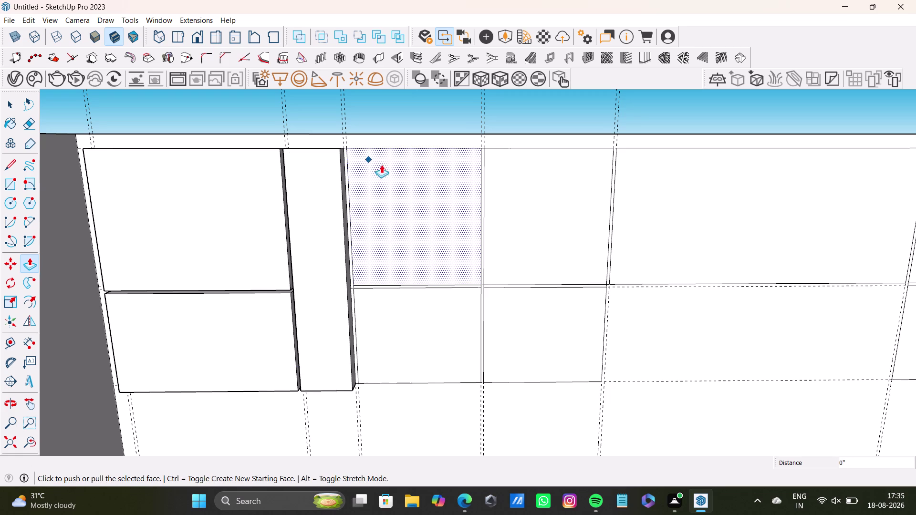
key(space)
key(space)
key(space)
drag(384, 173, 377, 175)
key(p)
drag(377, 175, 308, 154)
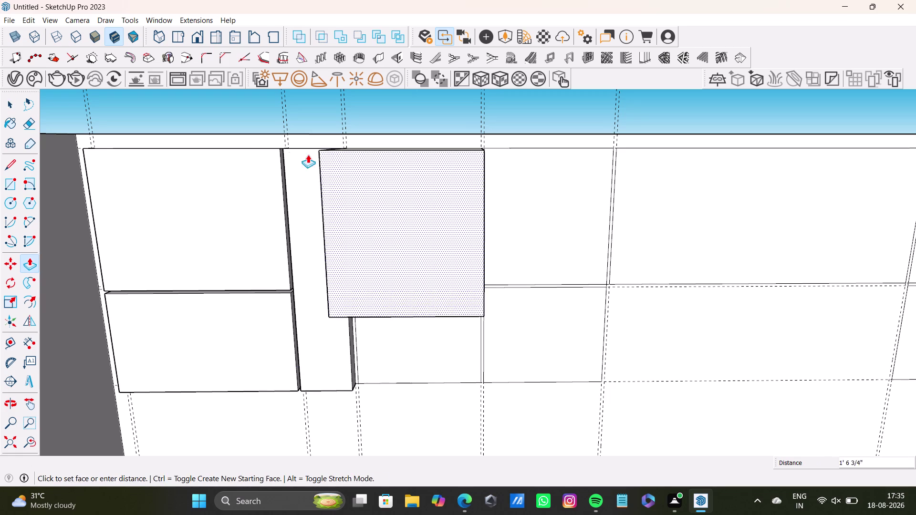
drag(308, 155, 324, 150)
key(space)
click(421, 314)
Extrude the rectangle below it, then the next column's top and lower rectangles.
key(p)
drag(421, 315, 338, 282)
key(space)
click(539, 210)
key(p)
drag(540, 210, 527, 209)
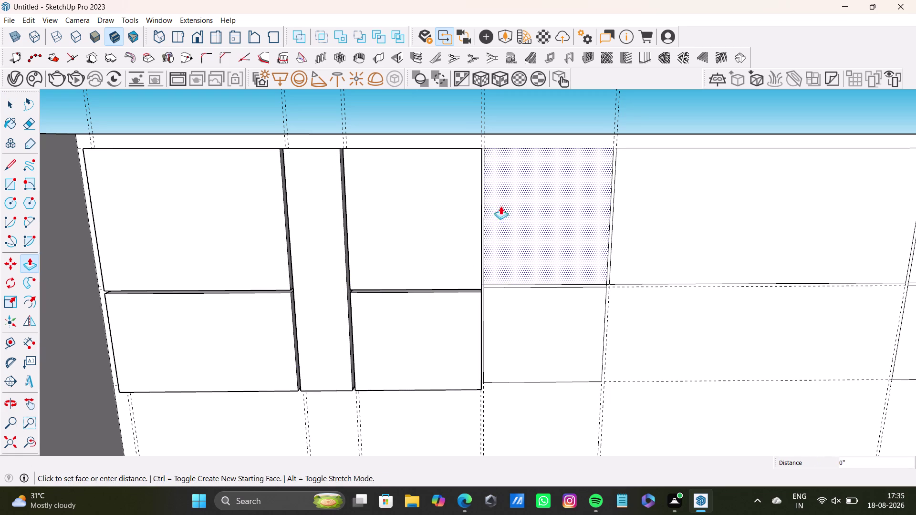
drag(527, 209, 459, 181)
key(space)
click(516, 331)
key(p)
drag(516, 331, 451, 319)
key(p)
drag(555, 333, 457, 319)
scroll(down, 3)
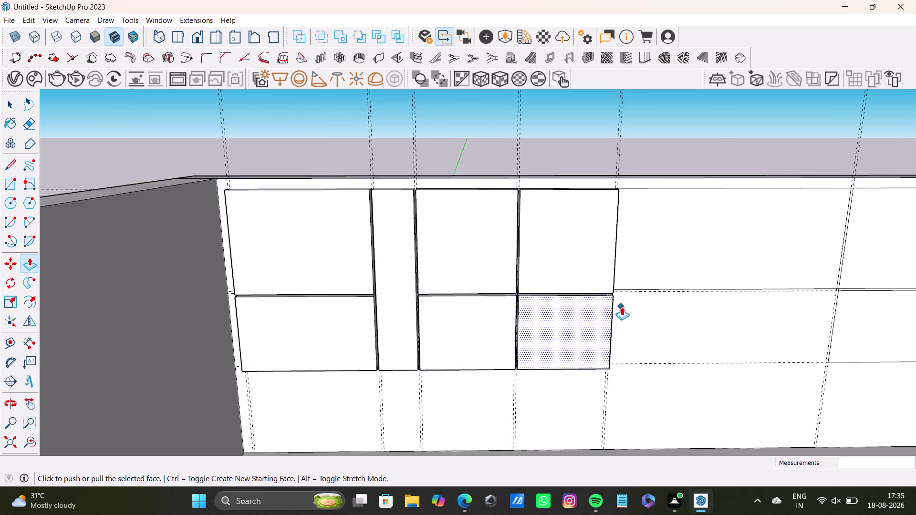
Extrude a lower rectangle on the back wall, then undo the overlong extrusion.
scroll(down, 3)
middle_drag(648, 301, 436, 314)
click(532, 253)
click(542, 262)
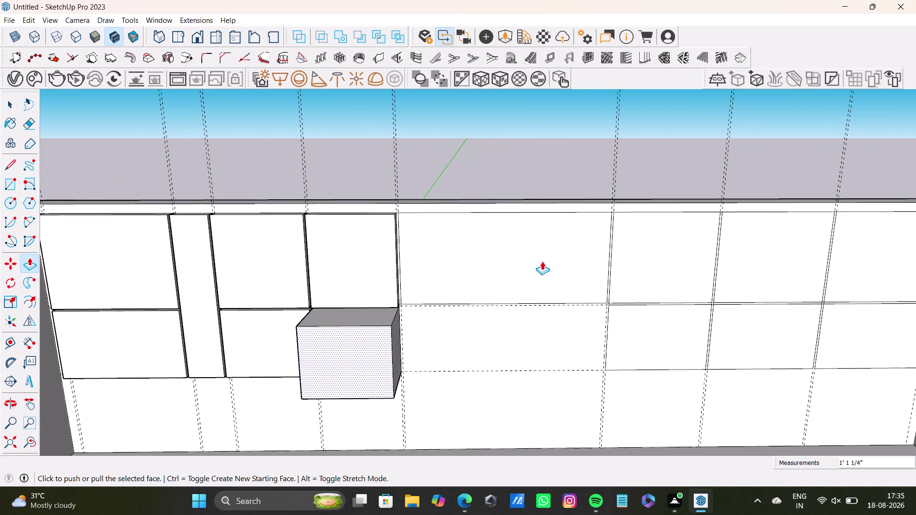
key(space)
key(ctrl+z)
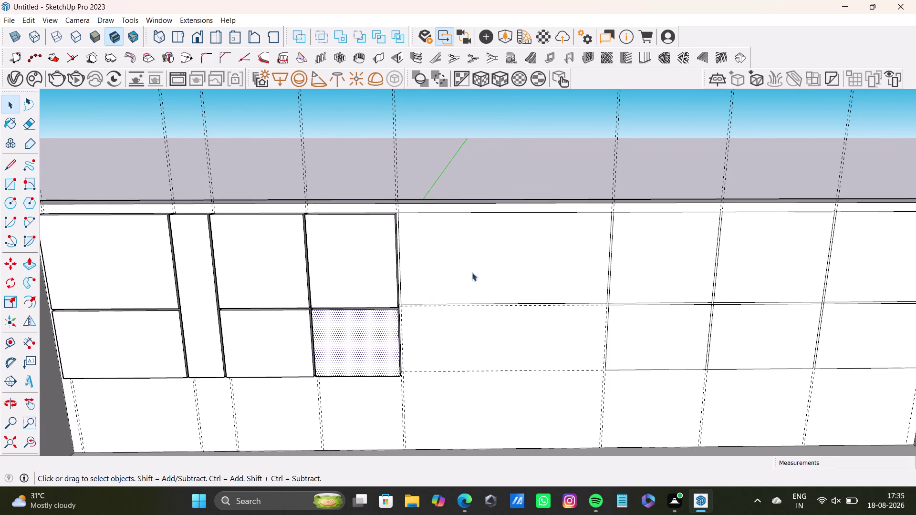
Pull a middle upper cabinet panel out from the wall into a box.
click(481, 259)
key(p)
drag(480, 259, 374, 225)
scroll(down, 3)
middle_drag(574, 286, 427, 291)
key(space)
Pull the next top wall rectangle out into a cabinet box.
click(477, 266)
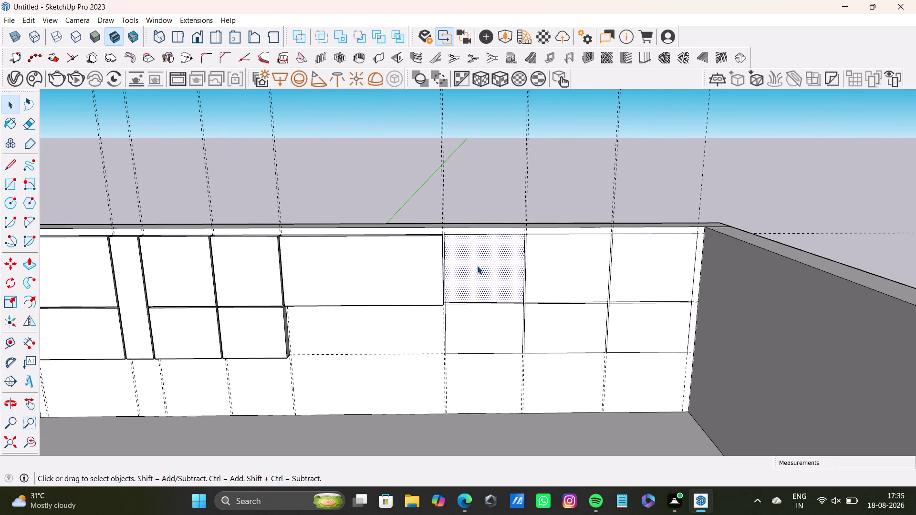
key(p)
key(p)
drag(478, 266, 411, 247)
key(space)
Try pushing the lower rectangle into the wall, undoing each attempt.
drag(497, 326, 483, 326)
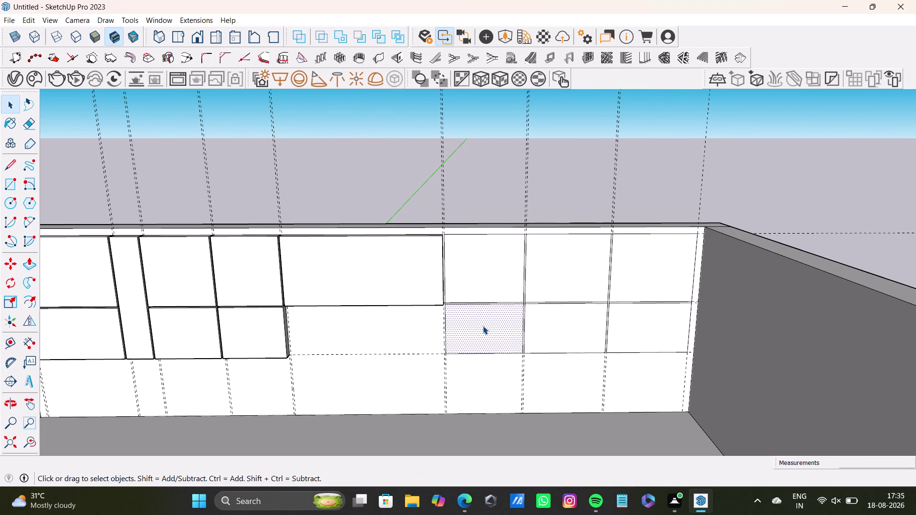
click(483, 326)
key(p)
drag(483, 326, 464, 260)
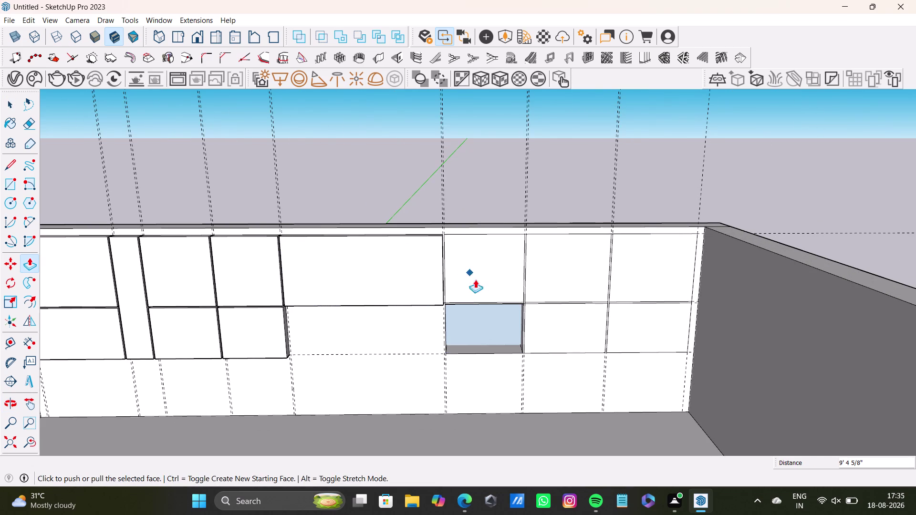
key(ctrl+z)
drag(492, 335, 478, 271)
key(ctrl+z)
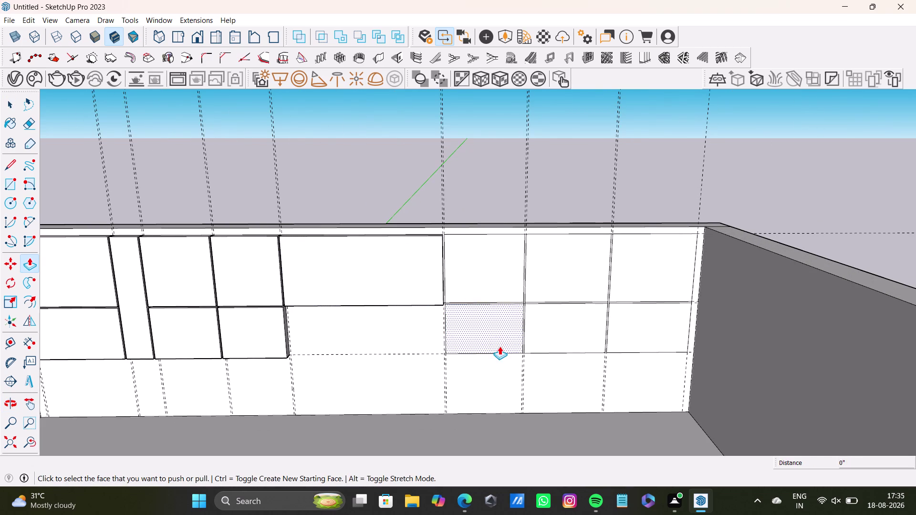
Recess the lower rectangle deeper into the wall, then undo the recess.
drag(495, 333, 457, 300)
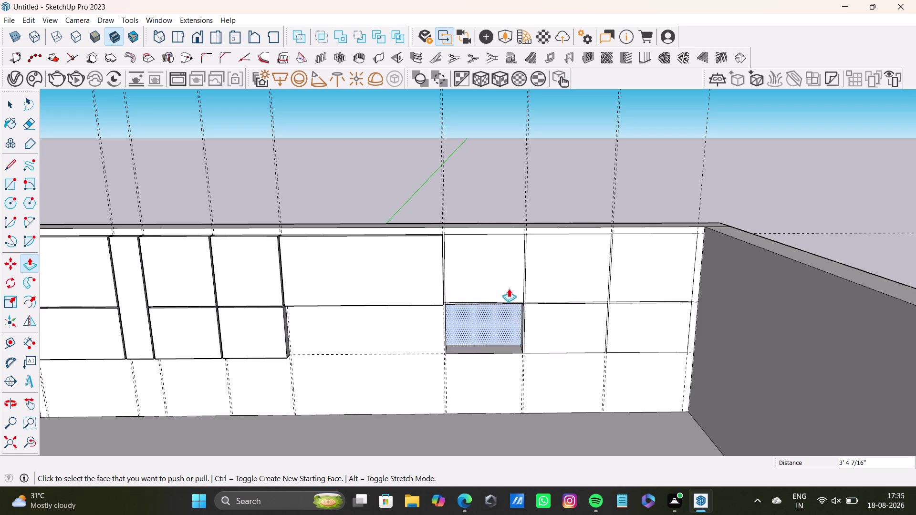
drag(499, 272, 424, 260)
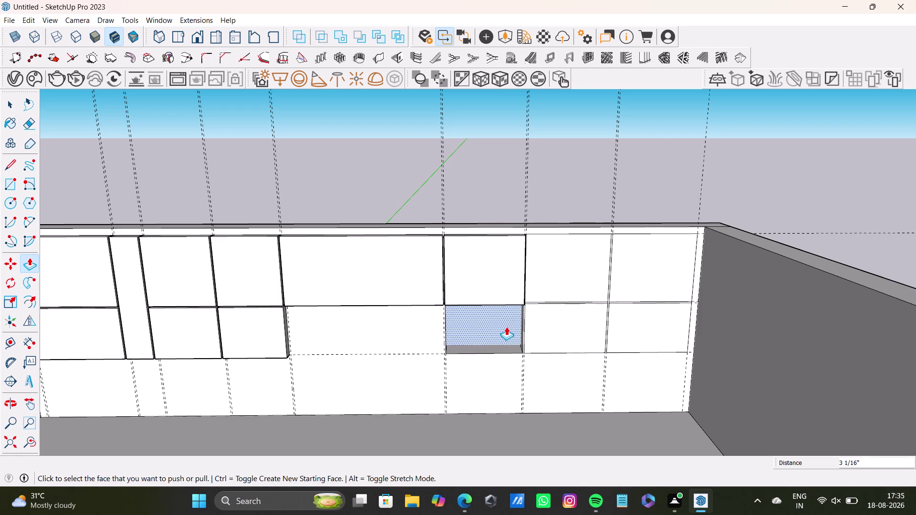
key(space)
key(ctrl+z)
click(501, 333)
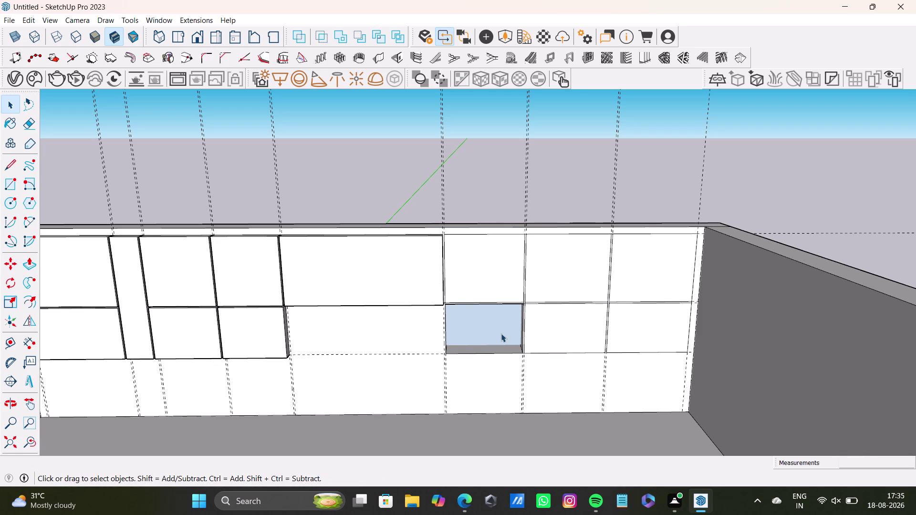
key(ctrl+z)
Pull this column's top rectangle out to cabinet depth.
click(489, 250)
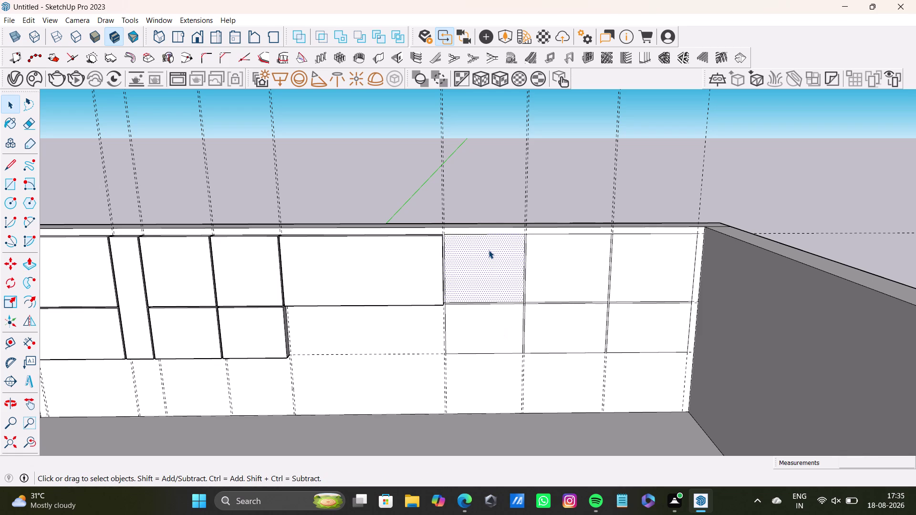
key(p)
drag(489, 250, 428, 244)
key(space)
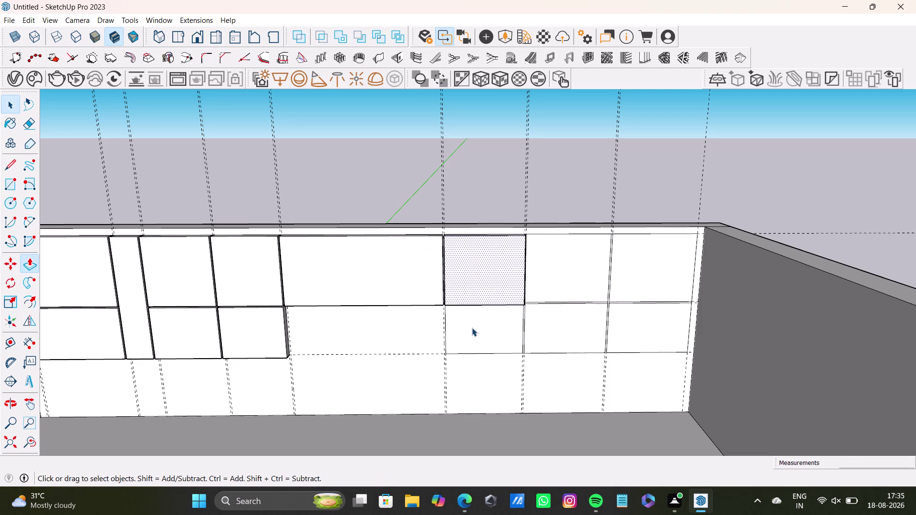
Pull the lower rectangle in the same column out to match the top box.
click(473, 329)
key(p)
drag(473, 328, 422, 298)
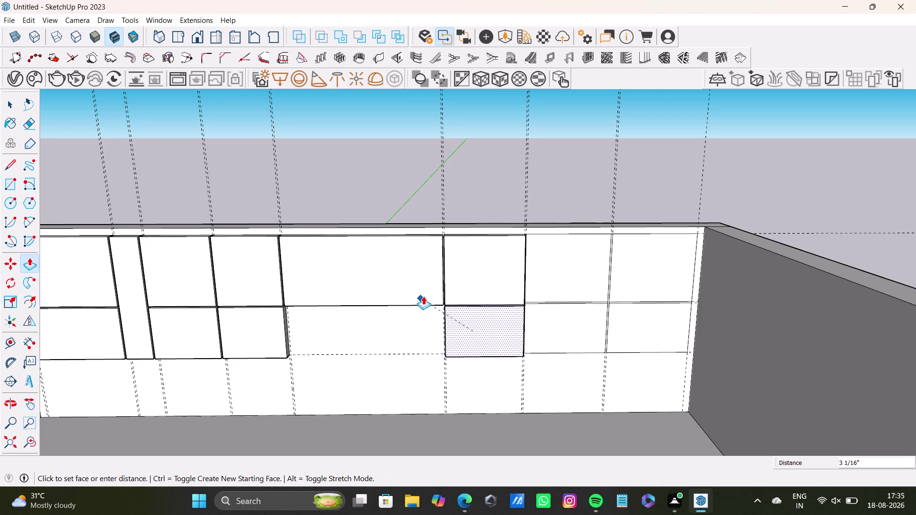
drag(423, 298, 429, 292)
key(space)
Pull the next column's top rectangle out from the wall.
click(560, 284)
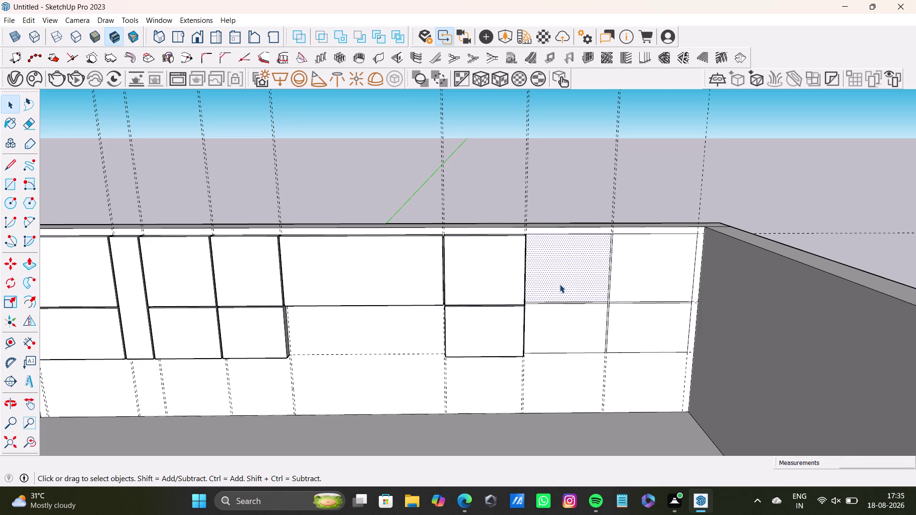
key(p)
drag(560, 284, 503, 271)
key(space)
Extrude the lower right cabinet panel outward after two undone attempts.
click(557, 319)
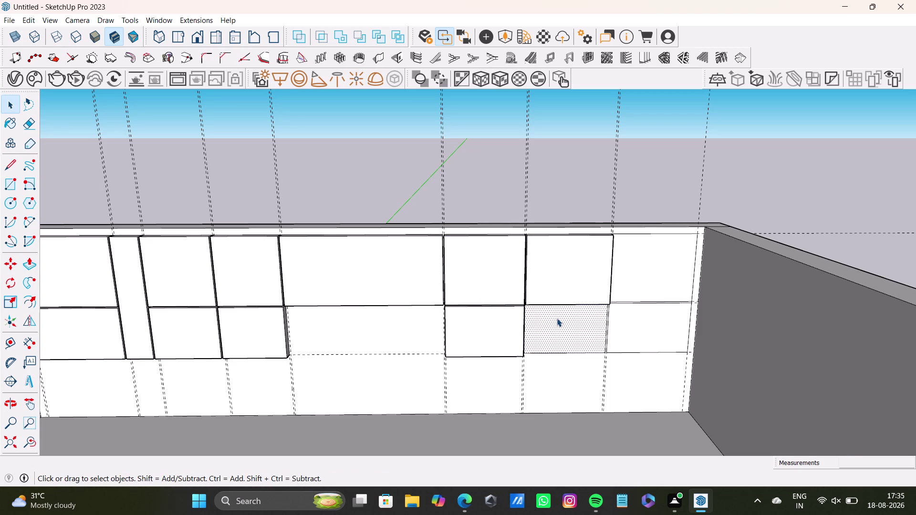
key(p)
drag(557, 318, 531, 275)
key(ctrl+z)
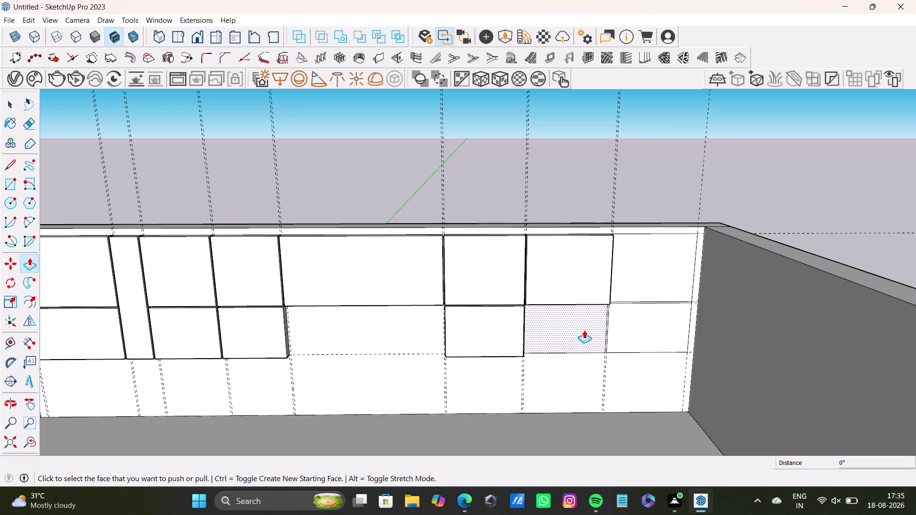
drag(580, 332, 556, 282)
key(ctrl+z)
drag(579, 332, 499, 301)
key(space)
Extrude the far right upper cabinet panel outward.
click(654, 279)
key(p)
drag(653, 279, 574, 261)
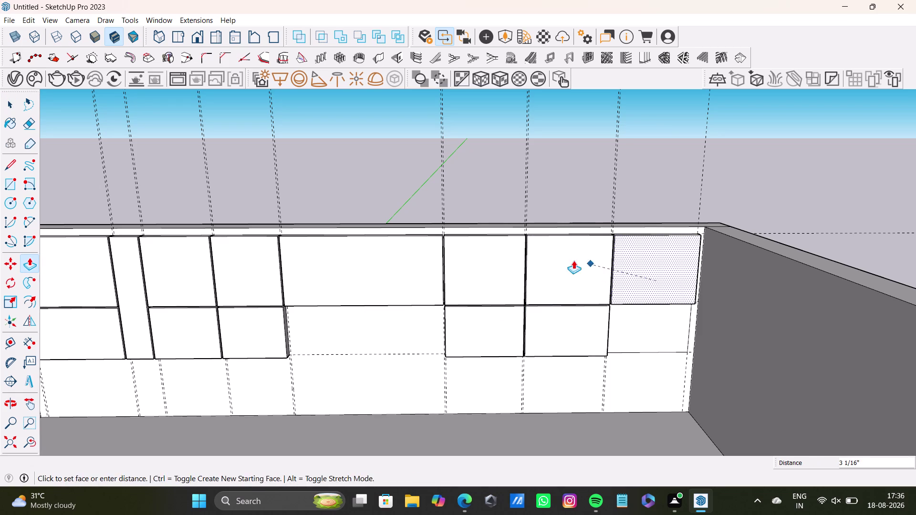
drag(574, 261, 574, 260)
key(space)
Try extruding the remaining right panel, undo it, and orbit to look down into the room.
click(637, 321)
key(l)
drag(637, 320, 576, 323)
key(ctrl+z)
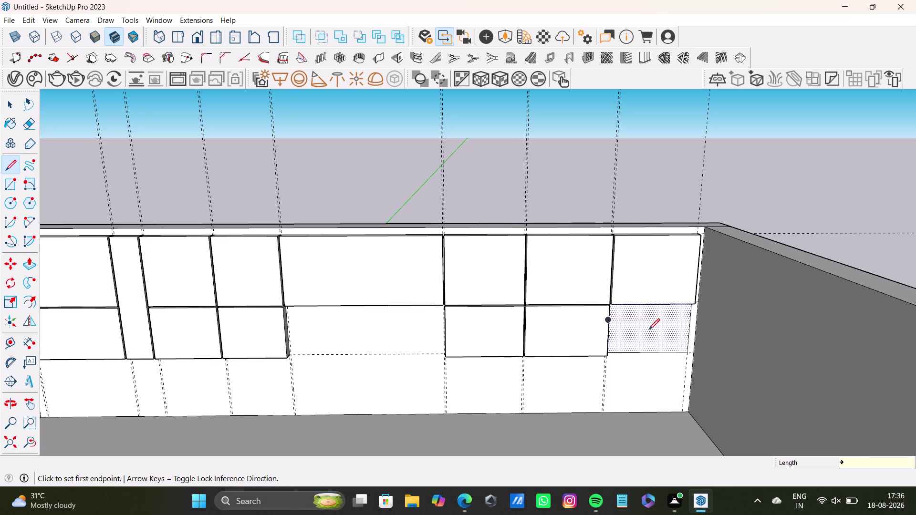
key(space)
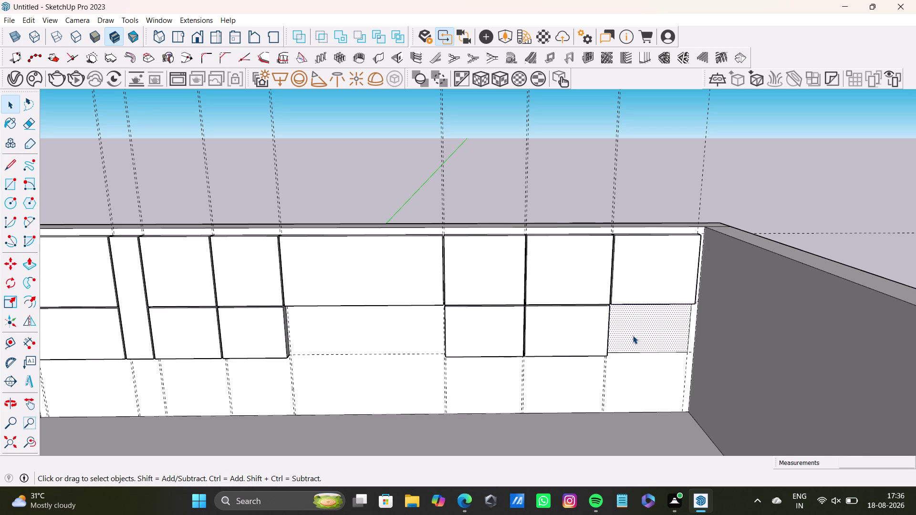
middle_drag(654, 325, 610, 222)
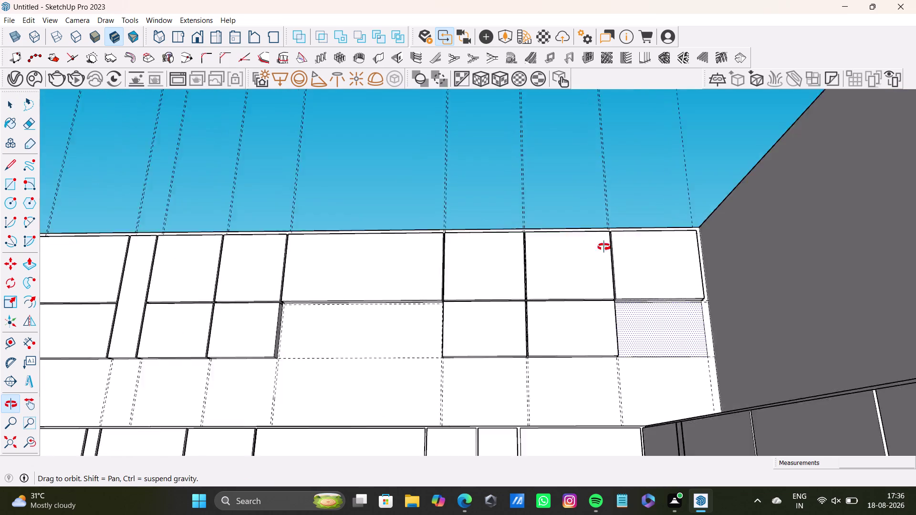
Pull the top left upper cabinet panel out into a box.
middle_drag(610, 222, 612, 436)
scroll(down, 3)
middle_drag(611, 377, 629, 356)
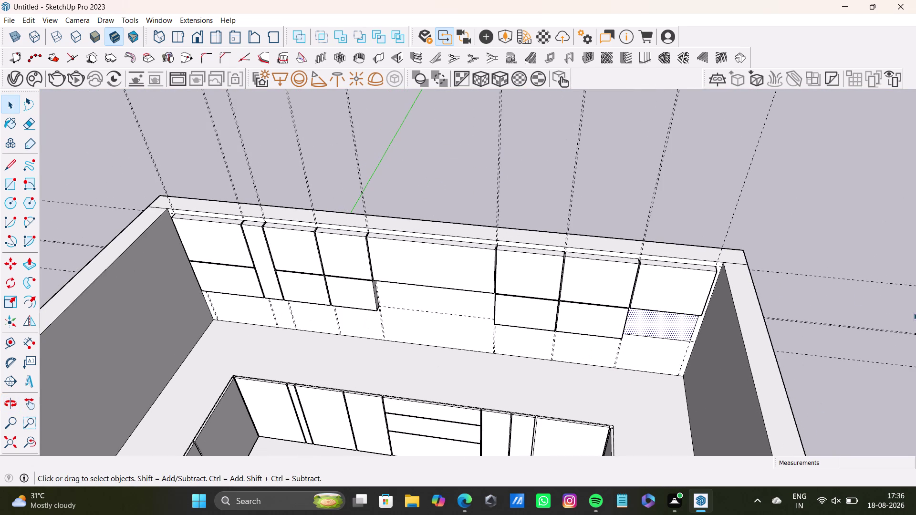
middle_drag(578, 393, 657, 231)
middle_drag(407, 156, 419, 306)
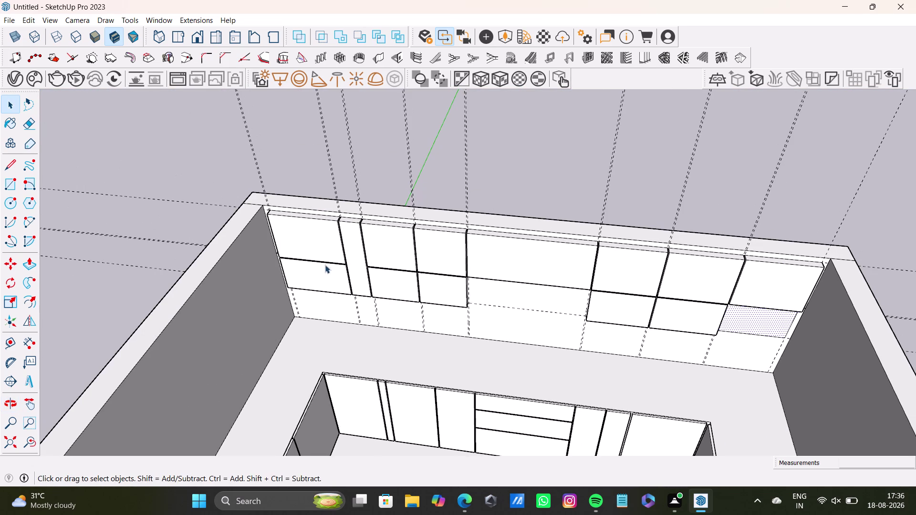
click(321, 252)
key(p)
drag(320, 253, 314, 255)
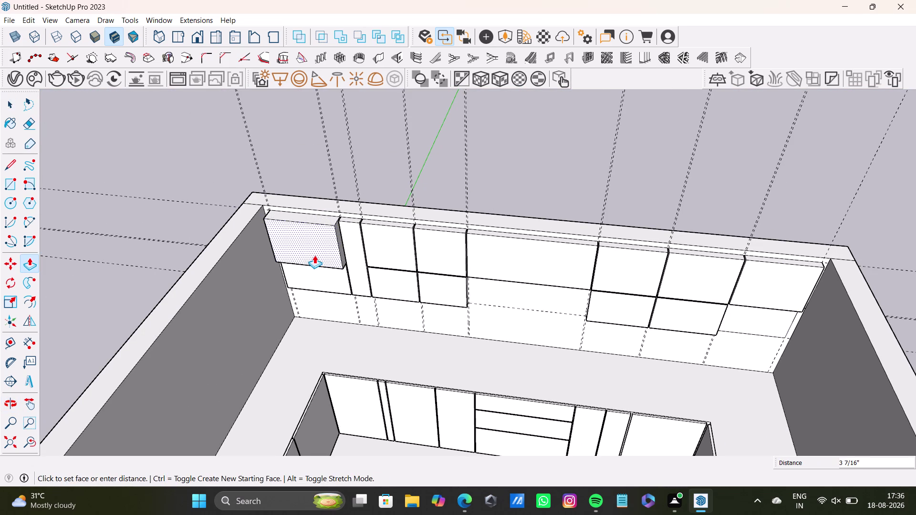
drag(314, 256, 303, 270)
Pull the lower left panel out to the same depth as the upper box.
middle_drag(358, 330, 367, 219)
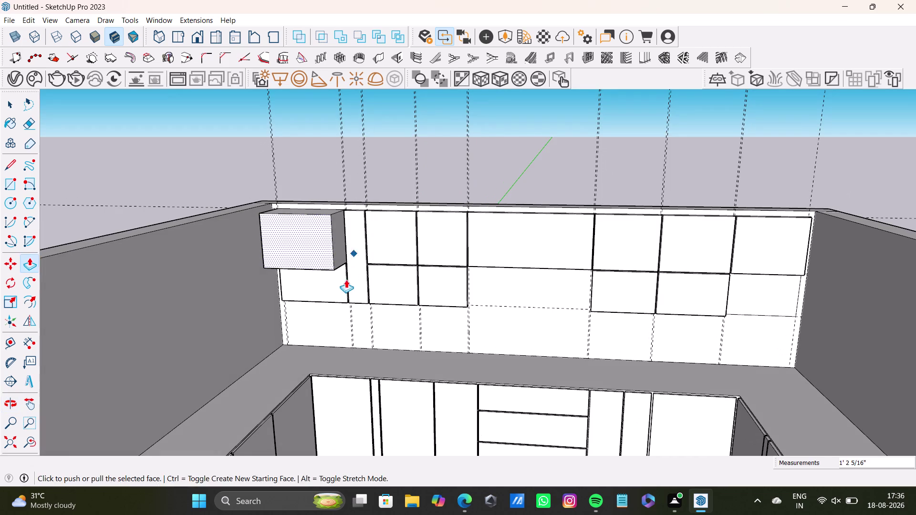
key(space)
click(337, 284)
key(p)
drag(337, 283, 322, 288)
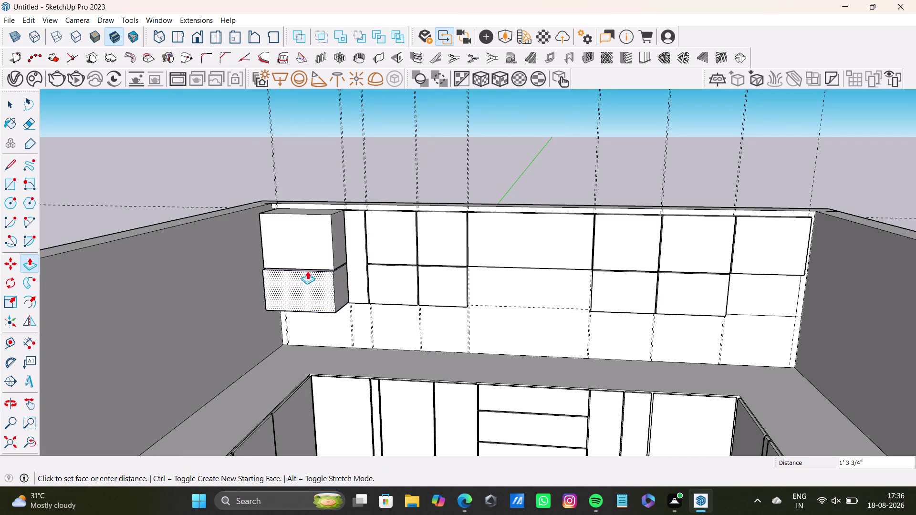
drag(322, 288, 296, 245)
key(space)
Extrude the narrow filler strip beside the left boxes to box depth.
click(359, 231)
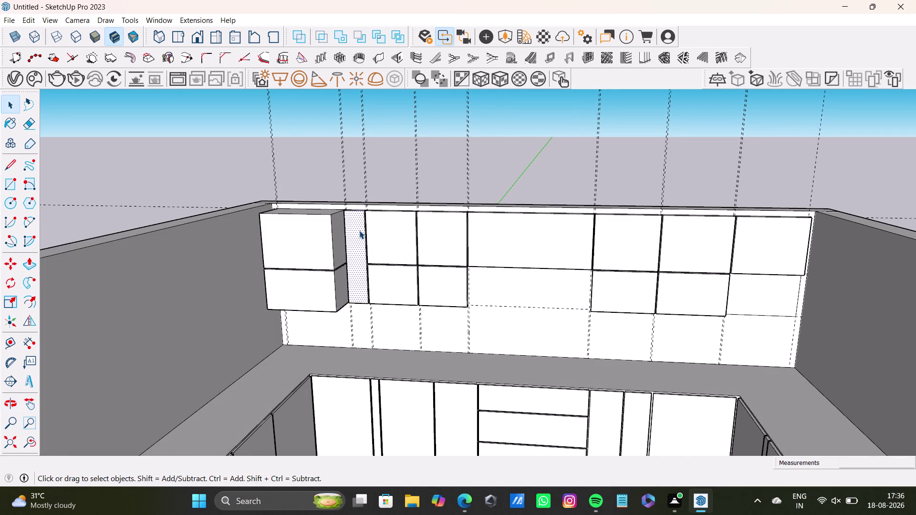
key(p)
drag(360, 230, 310, 208)
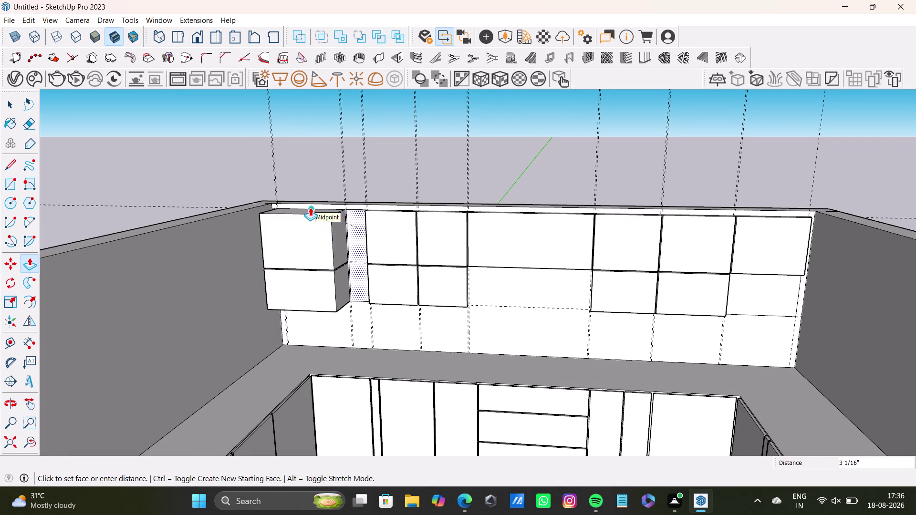
drag(310, 208, 310, 220)
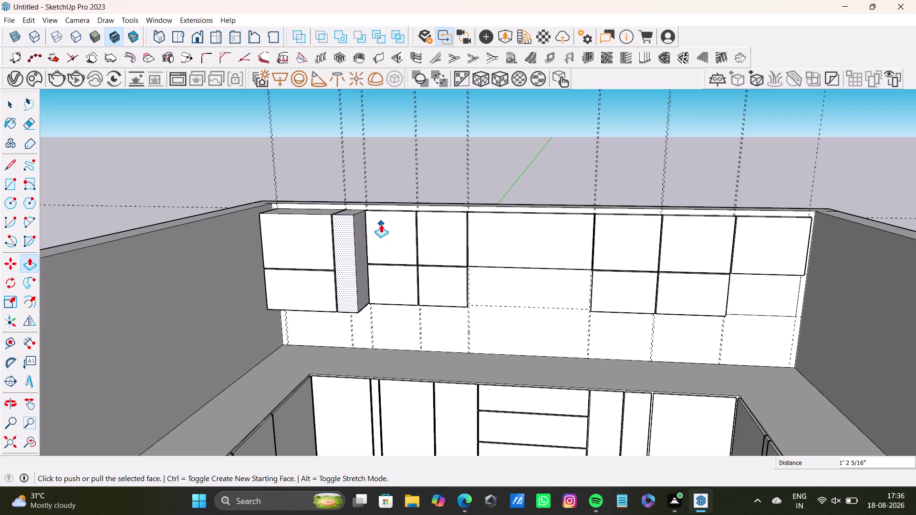
key(p)
drag(381, 224, 367, 220)
key(space)
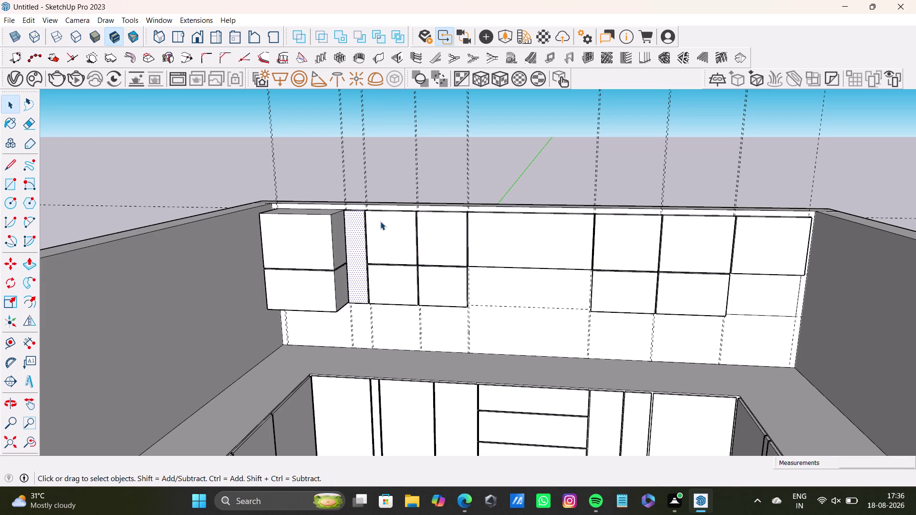
key(ctrl+z)
Pull the upper panel right of the filler strip out into a box.
click(383, 228)
scroll(up, 3)
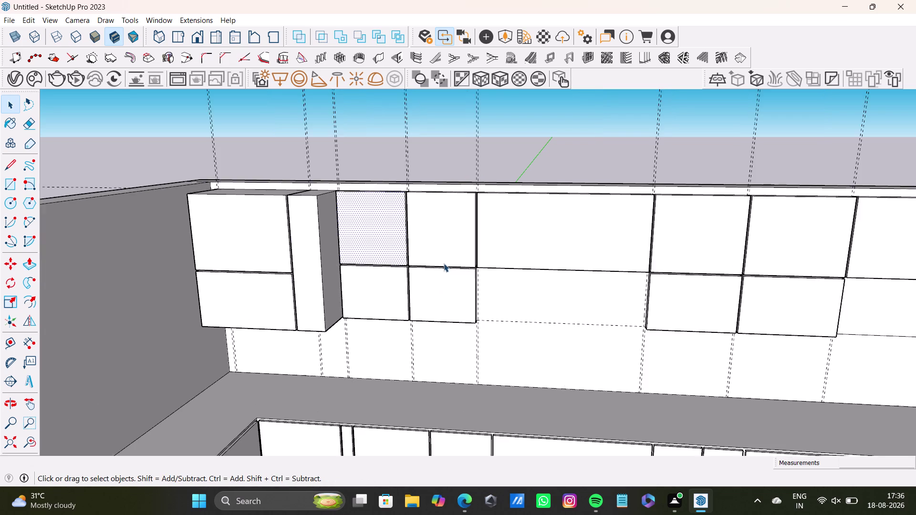
scroll(up, 3)
key(p)
drag(361, 219, 288, 188)
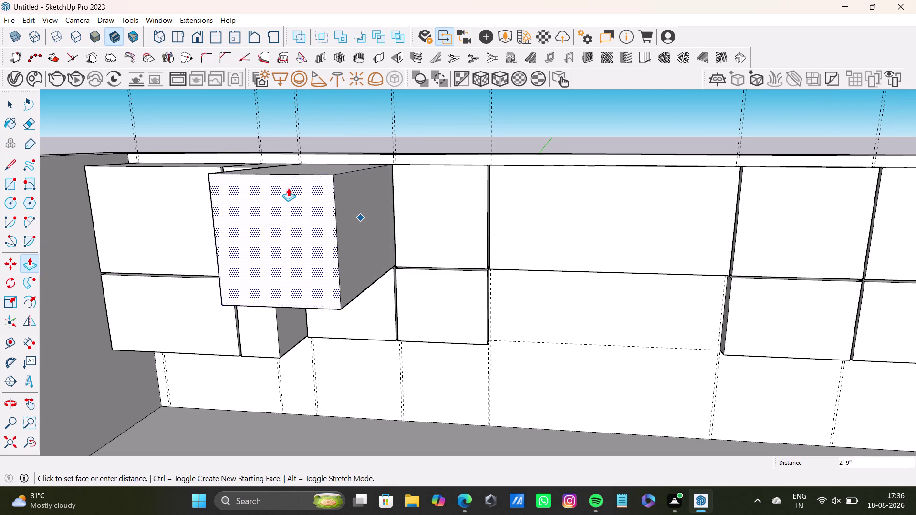
drag(289, 188, 291, 189)
middle_drag(295, 190, 422, 200)
Set the new upper box's depth and pull the panel below it out to match.
drag(336, 224, 252, 209)
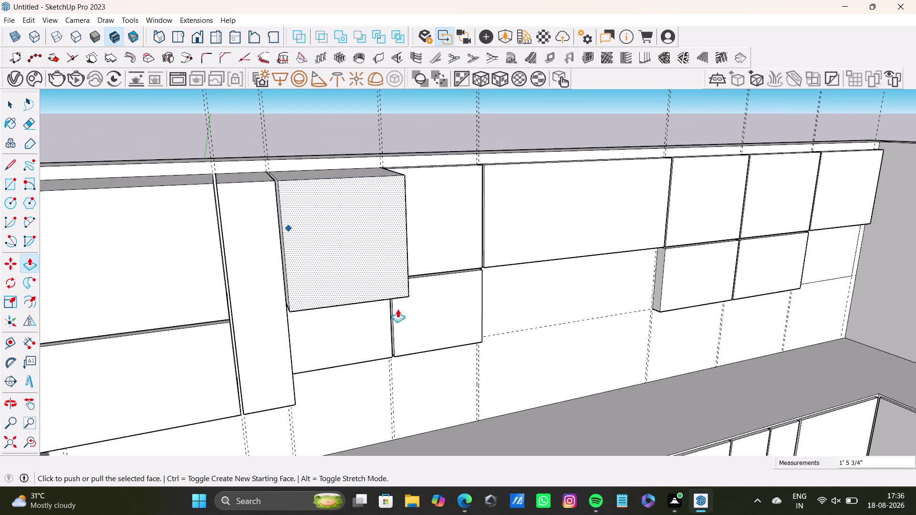
key(space)
click(356, 337)
key(p)
drag(356, 337, 268, 336)
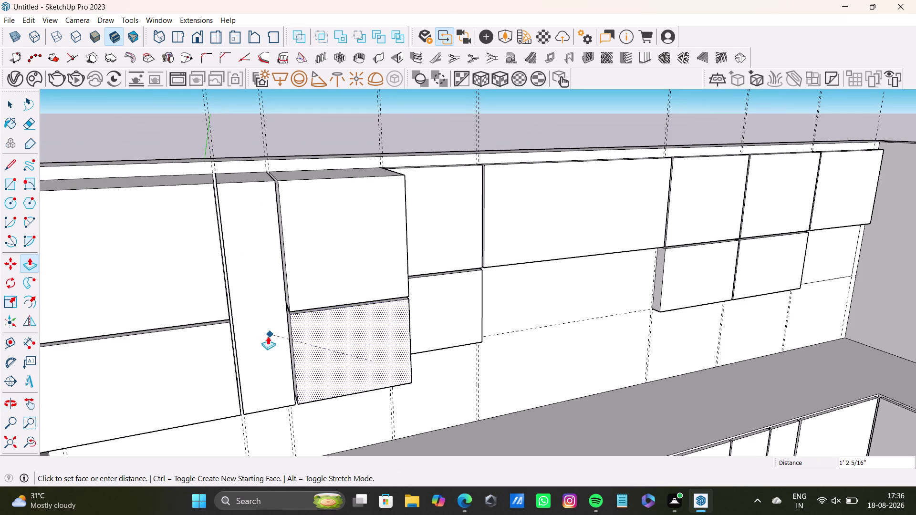
drag(267, 337, 268, 337)
key(space)
Extrude two more lower panels outward into boxes.
click(438, 222)
key(p)
drag(438, 223, 383, 230)
key(space)
click(439, 316)
key(p)
drag(440, 317, 379, 328)
middle_drag(656, 297, 558, 322)
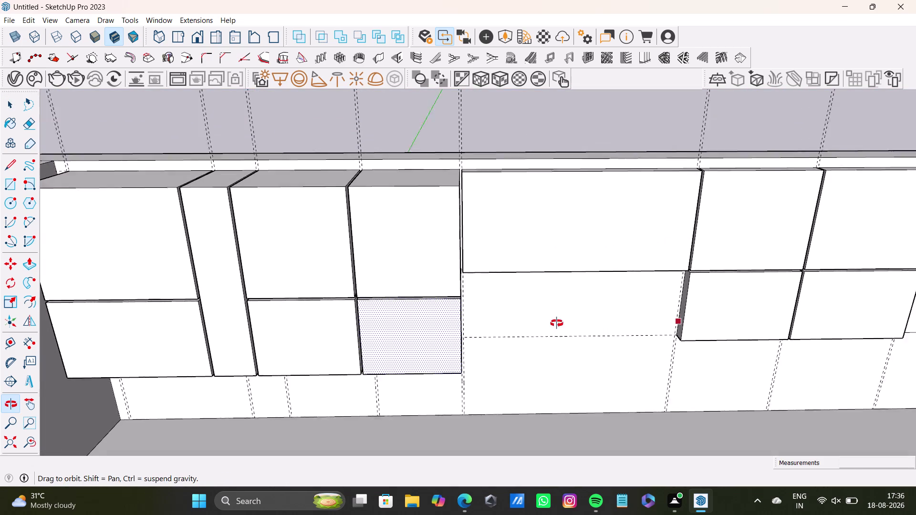
middle_drag(558, 323, 557, 324)
Start pulling the next lower panel outward and inspect it from below.
click(577, 244)
key(p)
drag(588, 238, 490, 237)
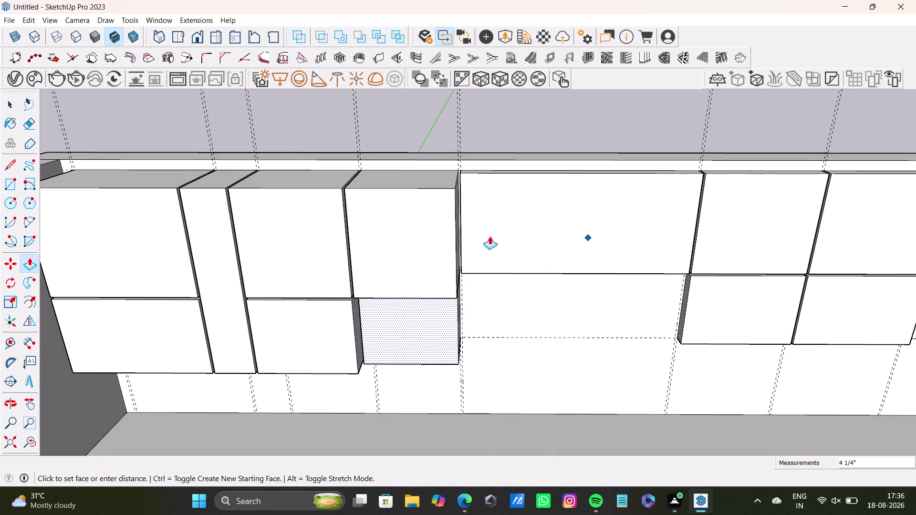
drag(489, 236, 489, 242)
scroll(down, 3)
middle_drag(582, 297, 618, 181)
middle_drag(619, 212, 551, 254)
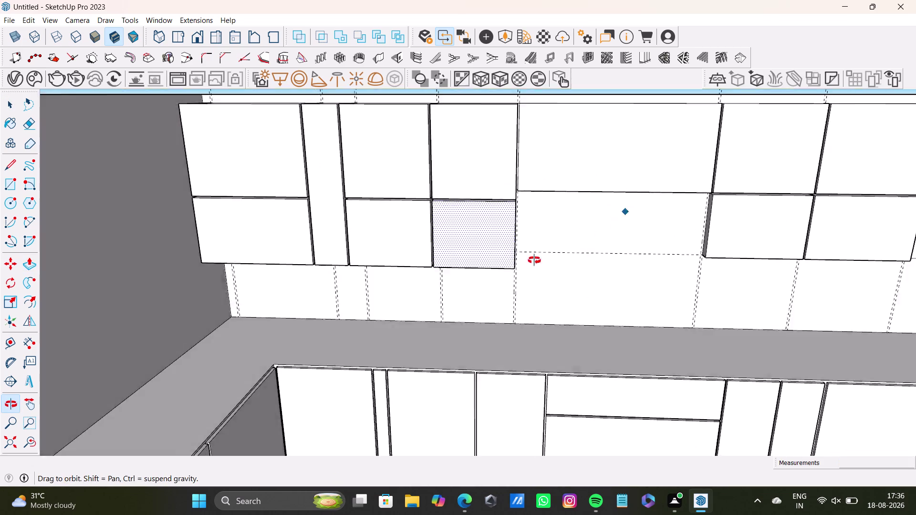
middle_drag(551, 254, 507, 305)
Pull that lower panel out to the depth of the box above it.
scroll(down, 3)
middle_drag(622, 280, 749, 213)
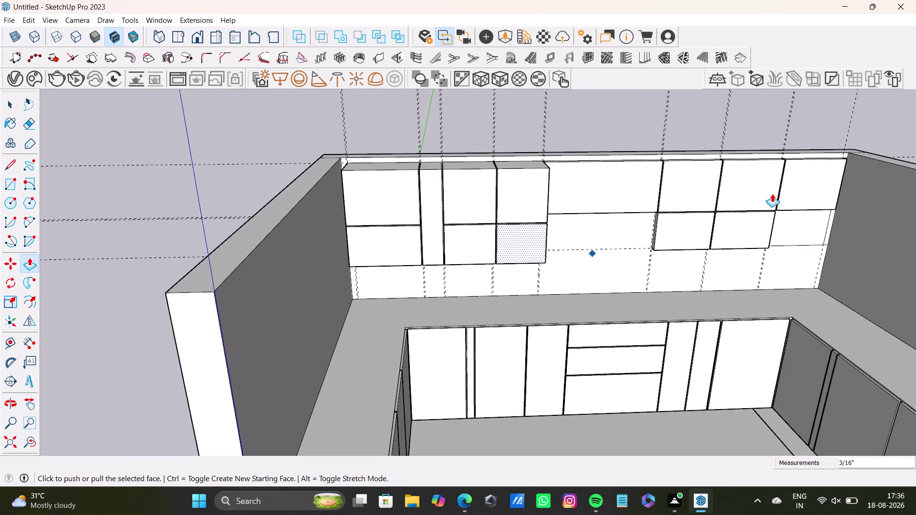
scroll(down, 3)
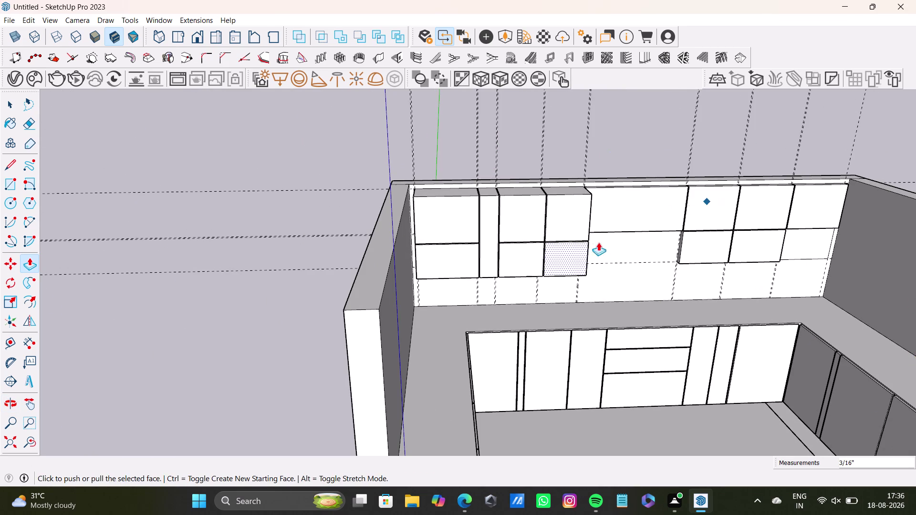
middle_drag(590, 244, 500, 213)
scroll(up, 3)
middle_drag(503, 216, 355, 154)
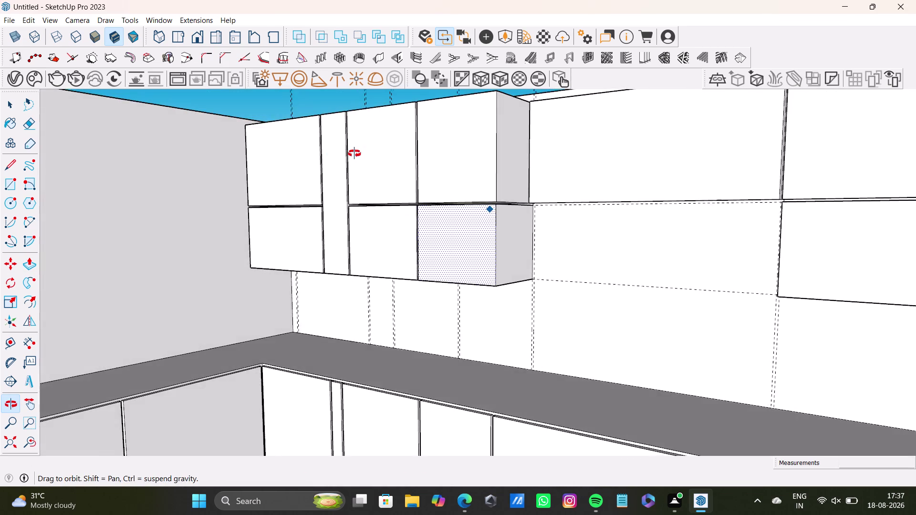
middle_drag(355, 153, 456, 220)
drag(450, 240, 437, 175)
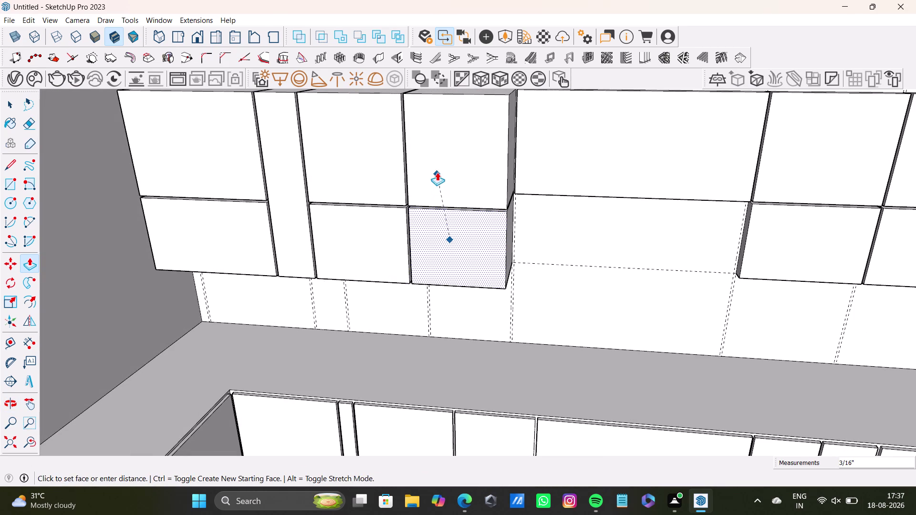
drag(437, 174, 437, 173)
key(space)
Extrude the wide upper panel on the right, then undo its depth pick.
click(563, 151)
key(p)
drag(560, 150, 548, 151)
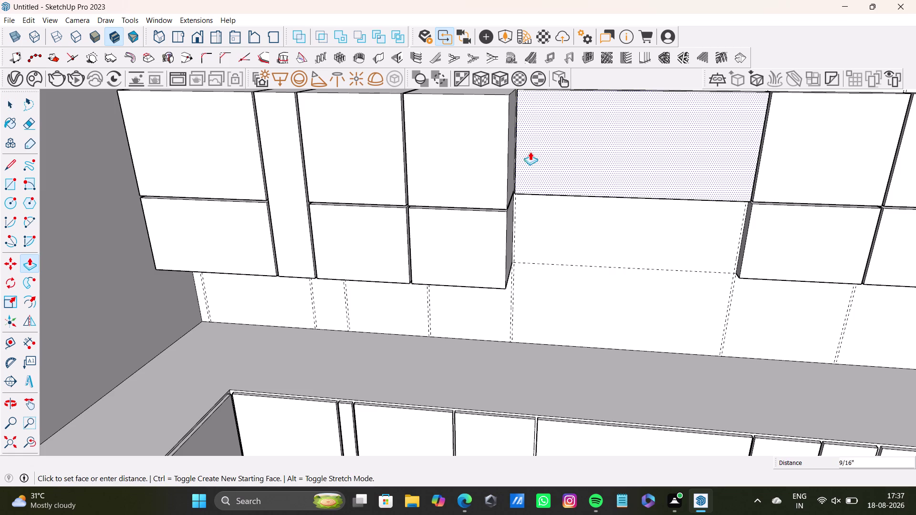
drag(549, 151, 472, 114)
scroll(down, 3)
middle_drag(595, 162, 396, 199)
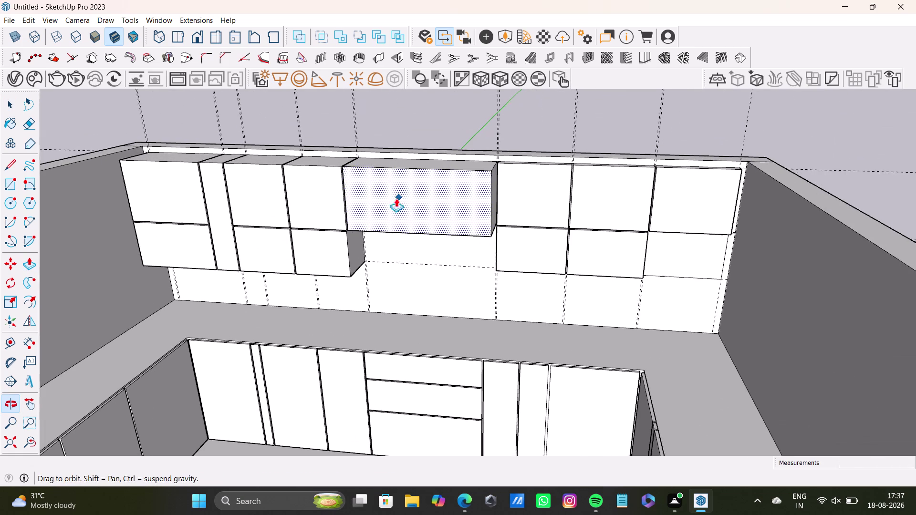
click(520, 187)
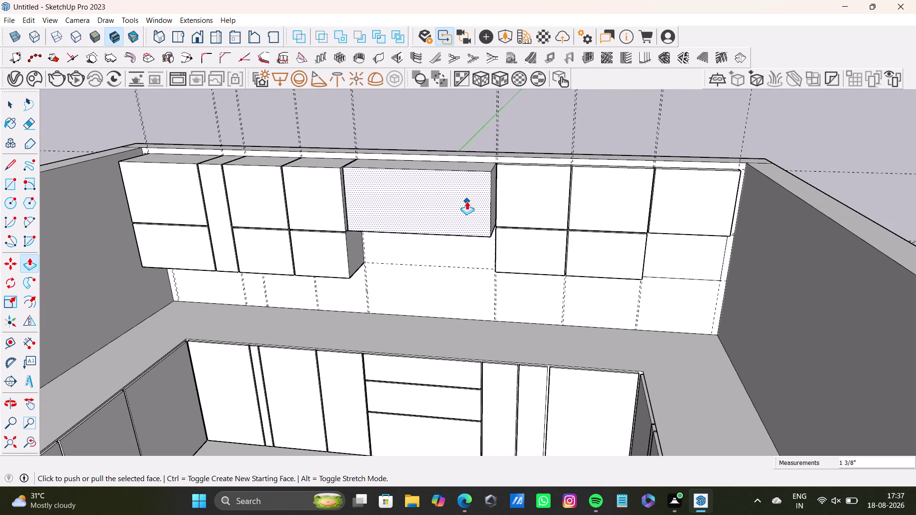
key(ctrl+z)
key(space)
Pull the next upper panel and the panel below it out to matching depth.
click(515, 186)
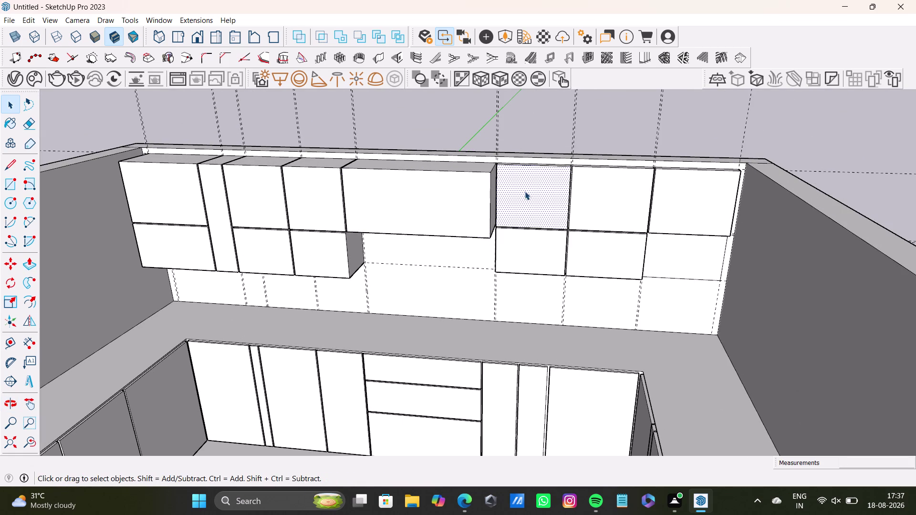
key(p)
drag(525, 192, 454, 185)
key(space)
click(509, 257)
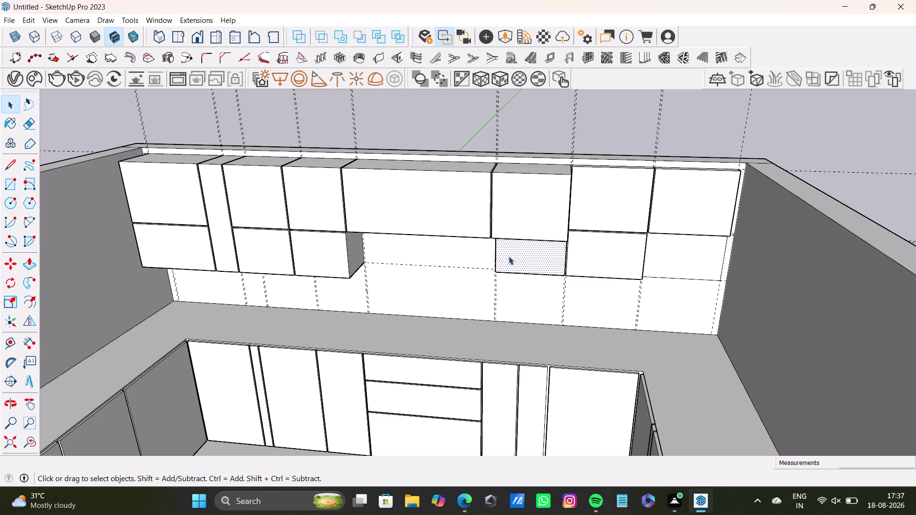
key(p)
drag(509, 256, 438, 206)
key(space)
Extrude the following upper panel and the panel beneath it into boxes.
click(601, 210)
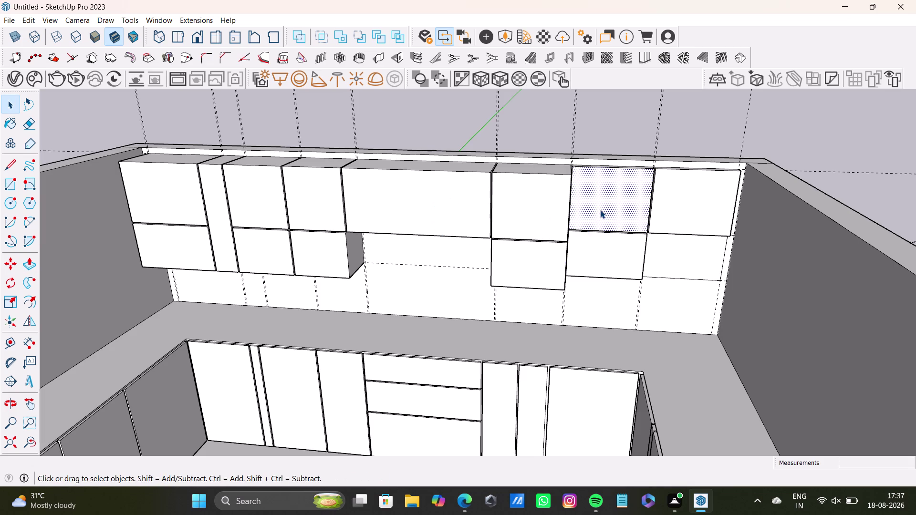
key(p)
drag(600, 210, 537, 204)
key(space)
click(603, 252)
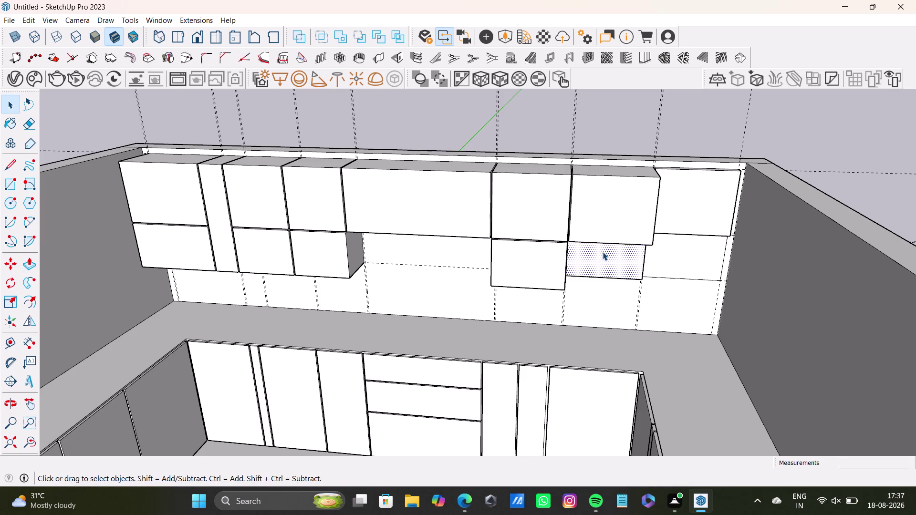
key(p)
drag(603, 252, 514, 258)
key(space)
Push the rightmost end cabinet's upper and lower faces out flush with their neighbours.
click(695, 202)
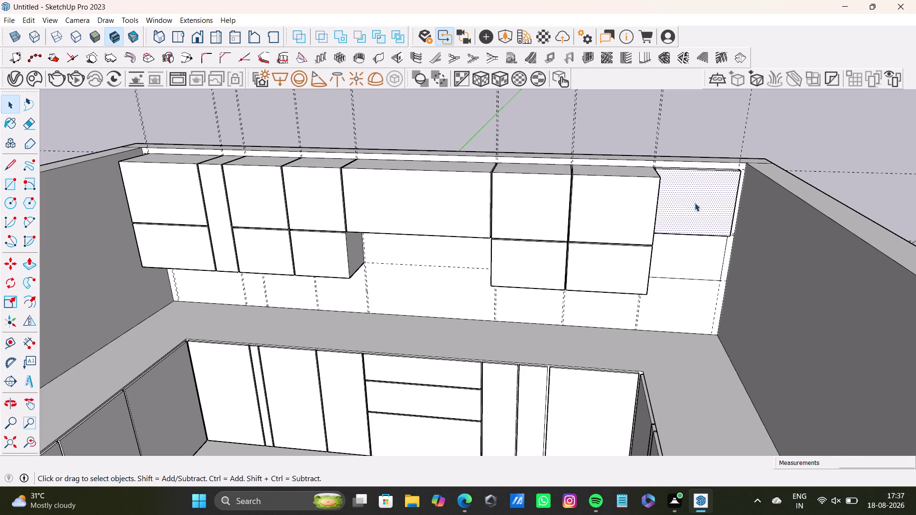
key(p)
drag(695, 203, 616, 207)
key(n)
text(n)
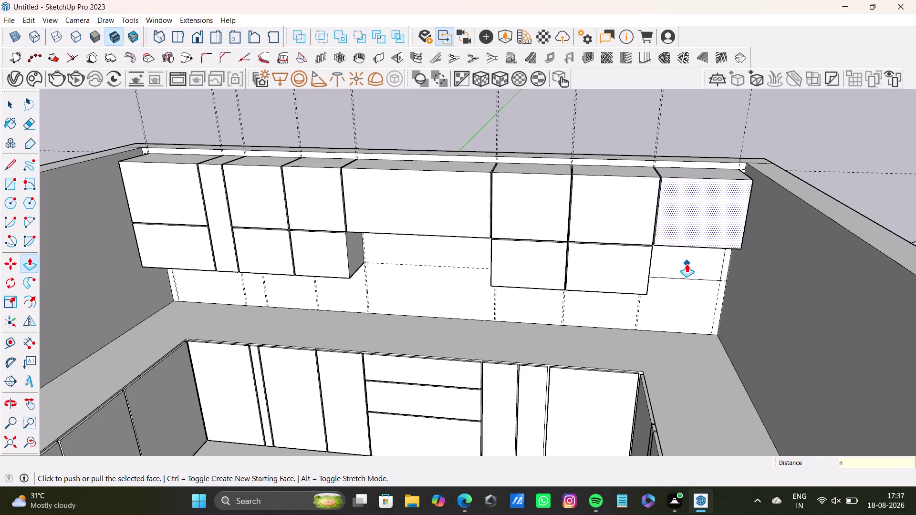
key(space)
click(687, 264)
key(p)
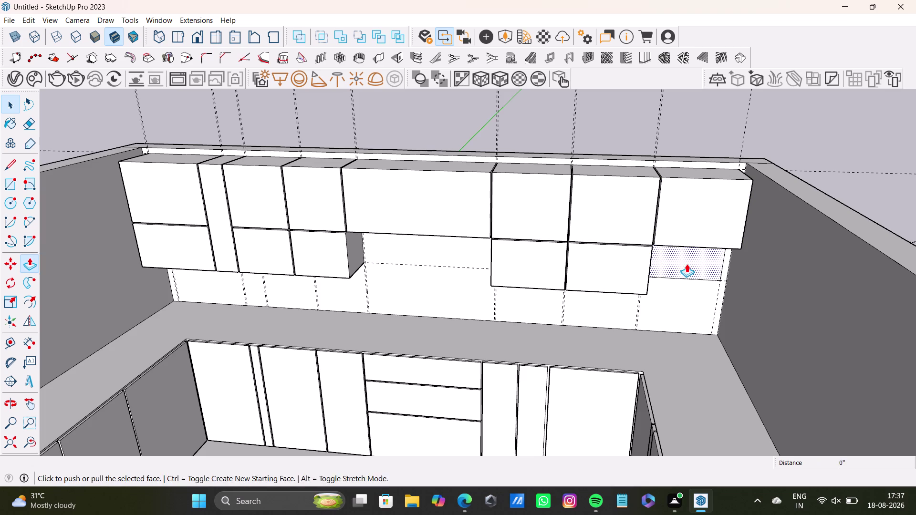
drag(687, 264, 610, 268)
key(space)
middle_drag(621, 293, 747, 370)
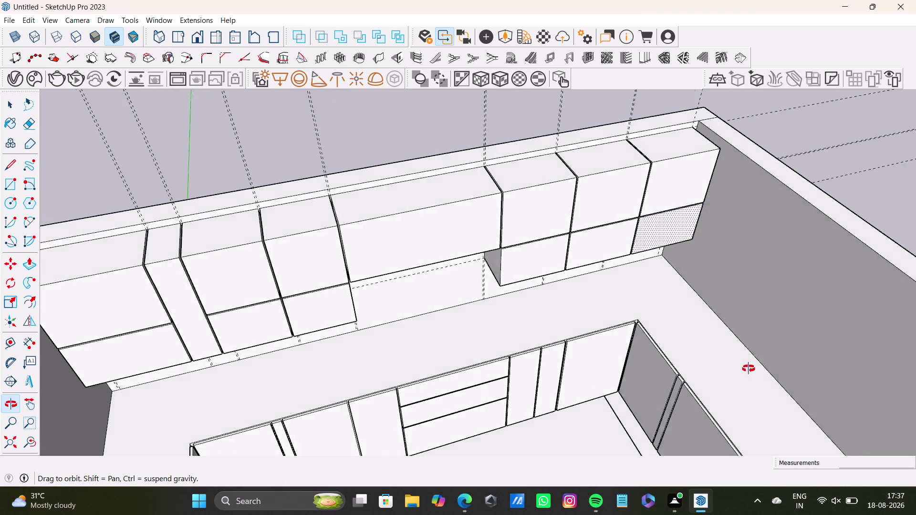
middle_drag(747, 370, 652, 361)
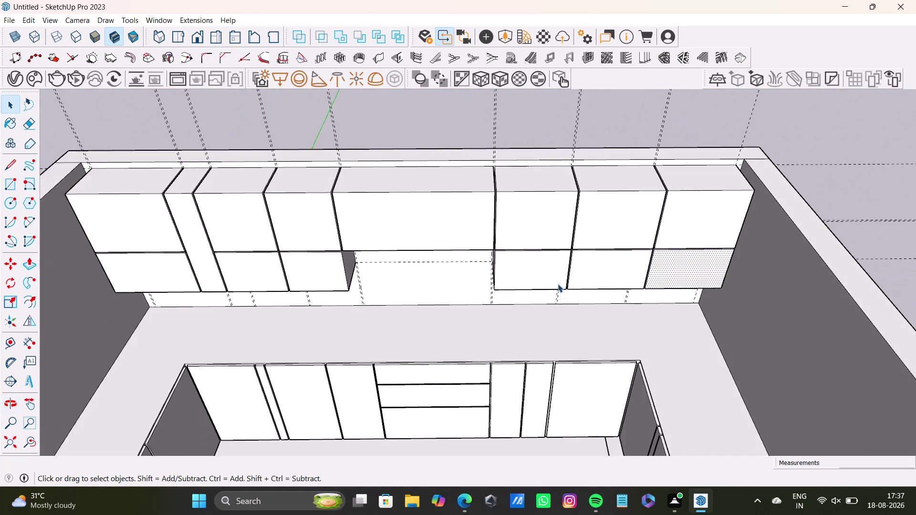
scroll(down, 3)
middle_drag(558, 284, 543, 127)
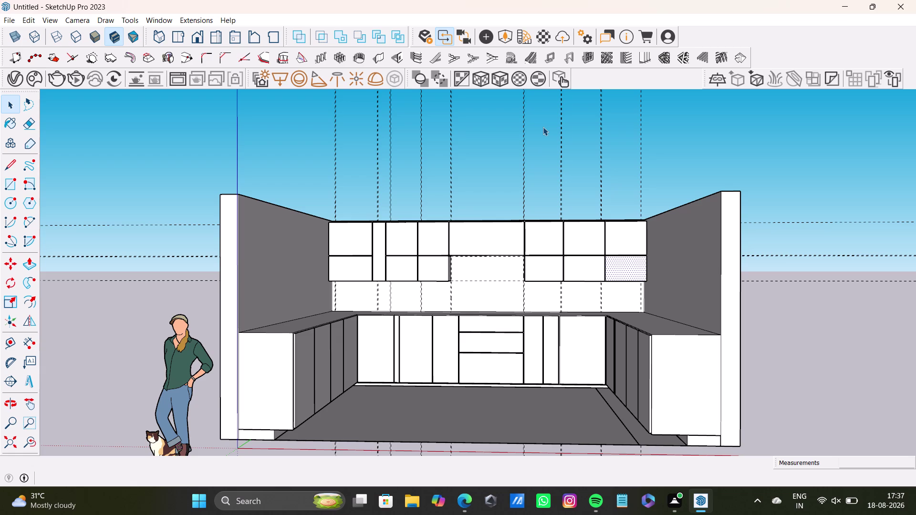
middle_drag(569, 312, 778, 353)
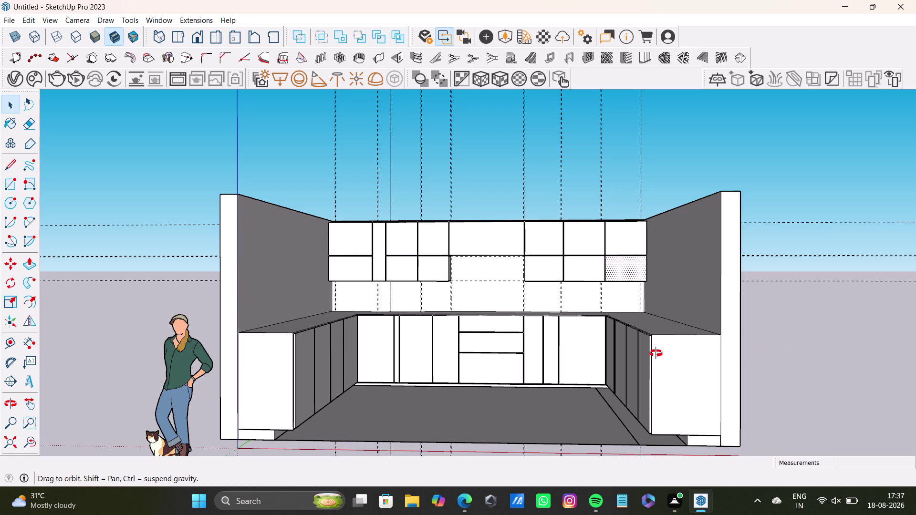
middle_drag(544, 323, 775, 430)
scroll(up, 3)
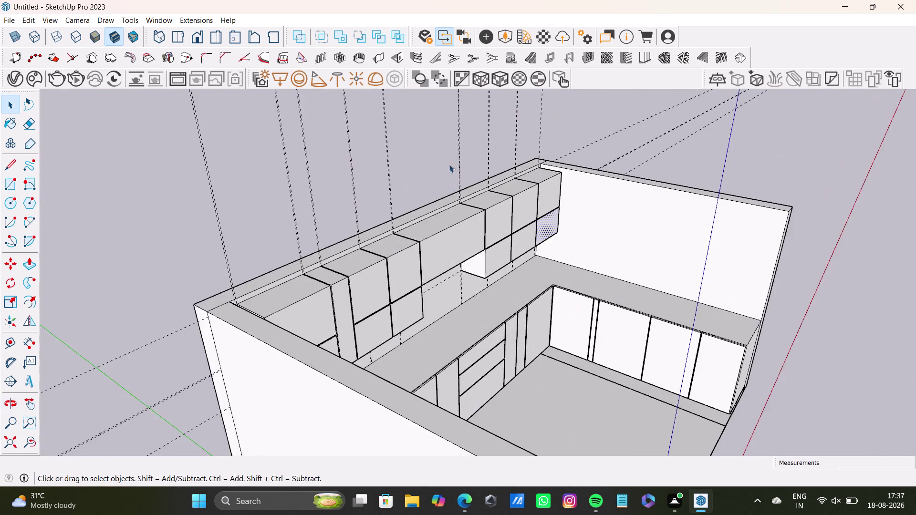
scroll(up, 3)
middle_drag(516, 141, 702, 303)
scroll(up, 3)
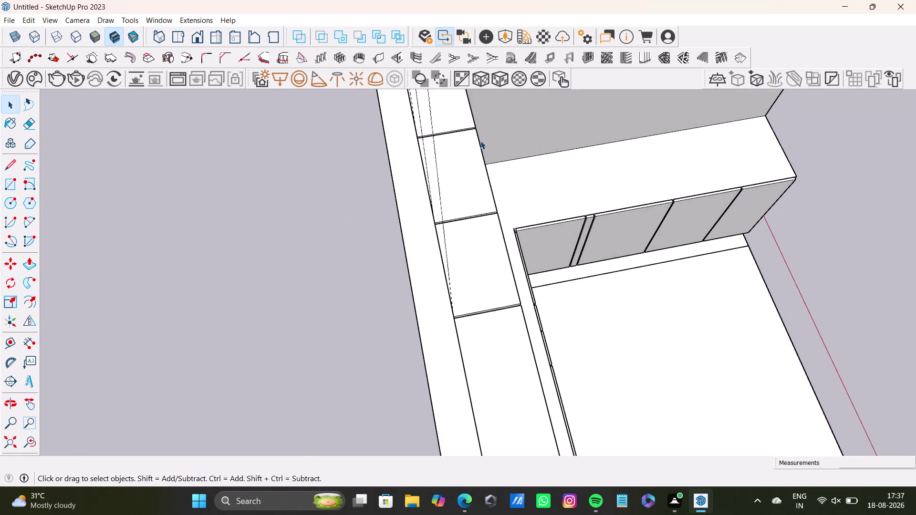
middle_drag(480, 140, 431, 201)
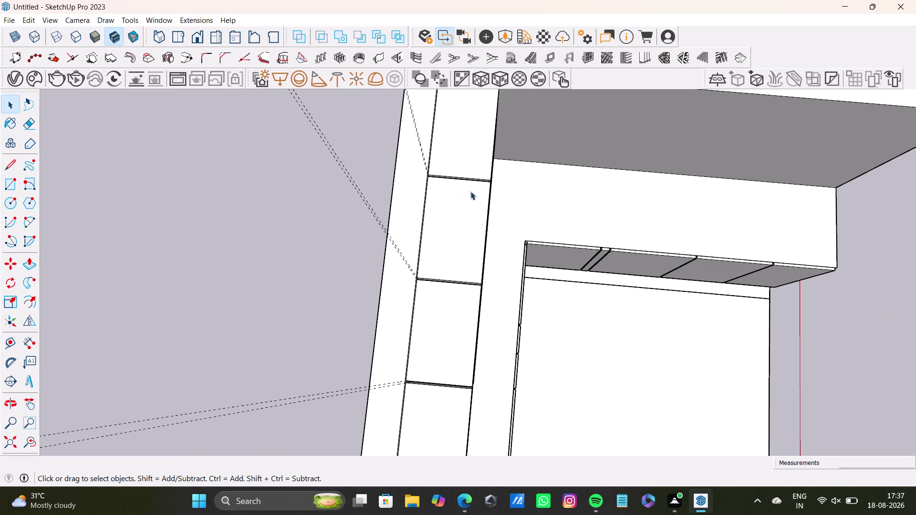
middle_drag(499, 183, 327, 300)
scroll(up, 3)
middle_drag(324, 275, 307, 176)
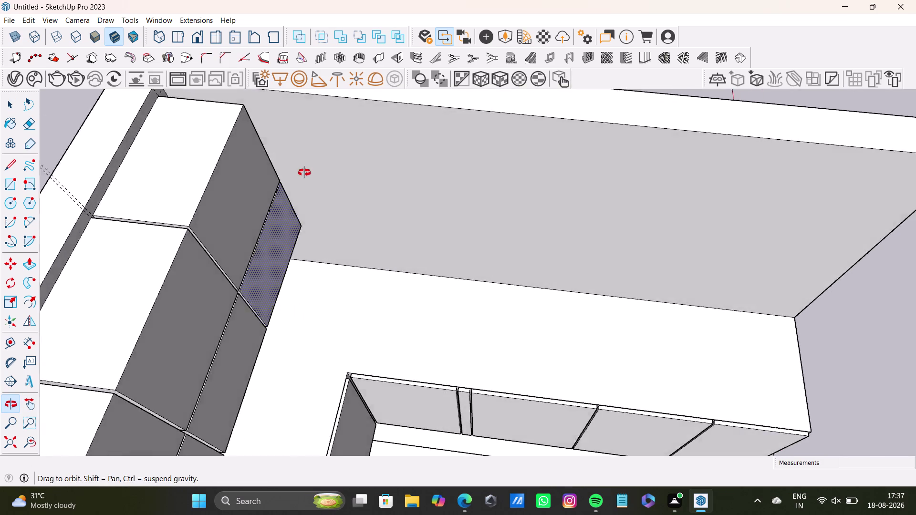
middle_drag(306, 176, 298, 274)
middle_drag(421, 287, 421, 208)
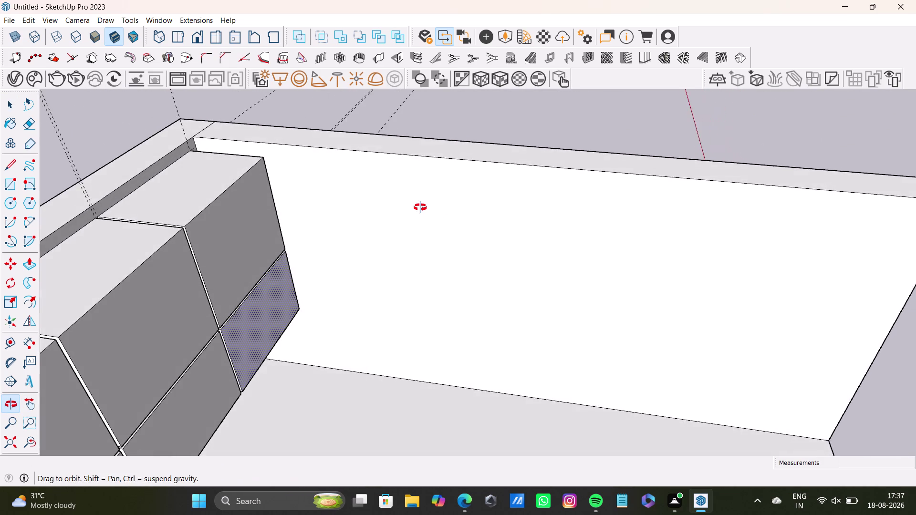
middle_drag(420, 208, 441, 213)
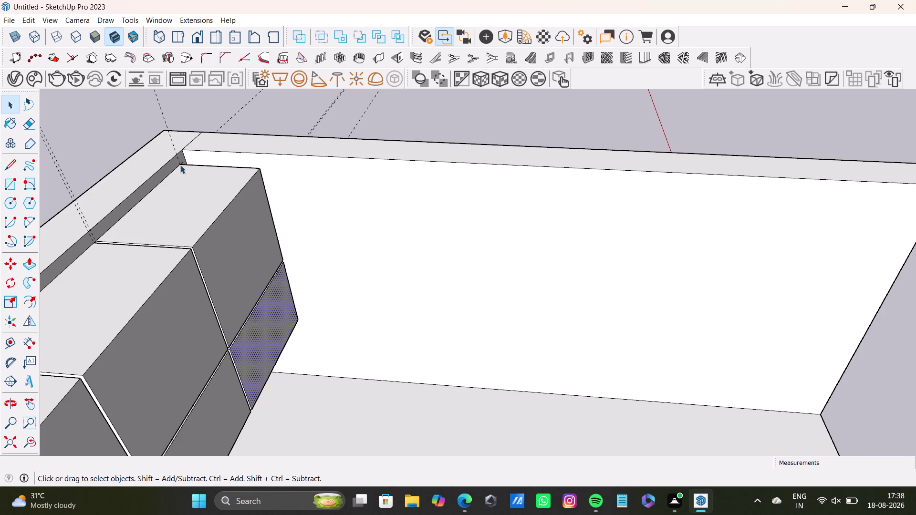
scroll(down, 3)
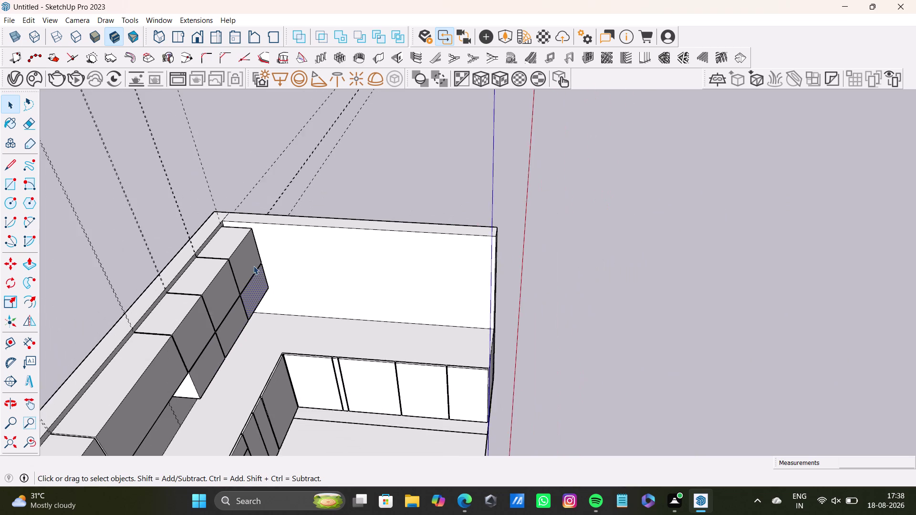
middle_drag(253, 265, 427, 129)
middle_drag(519, 249, 257, 162)
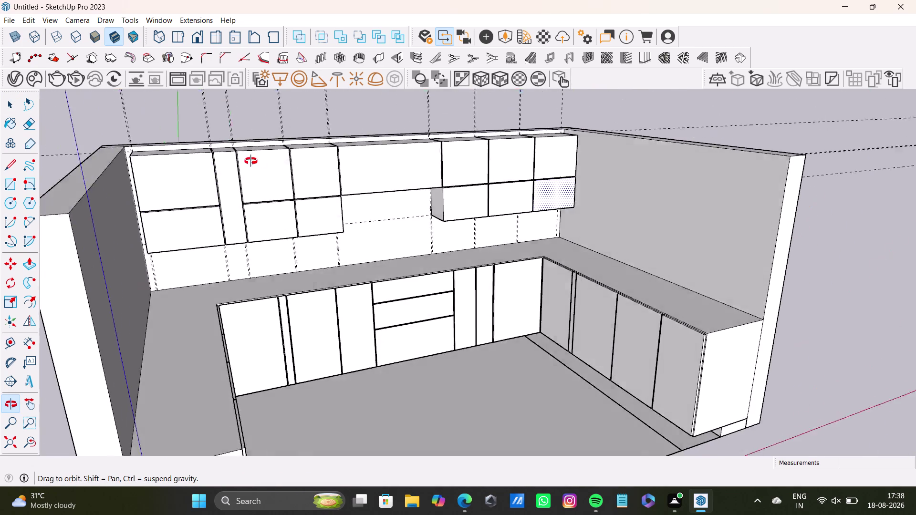
middle_drag(257, 162, 638, 315)
scroll(down, 3)
middle_drag(445, 227, 314, 386)
scroll(up, 3)
middle_drag(247, 313, 177, 281)
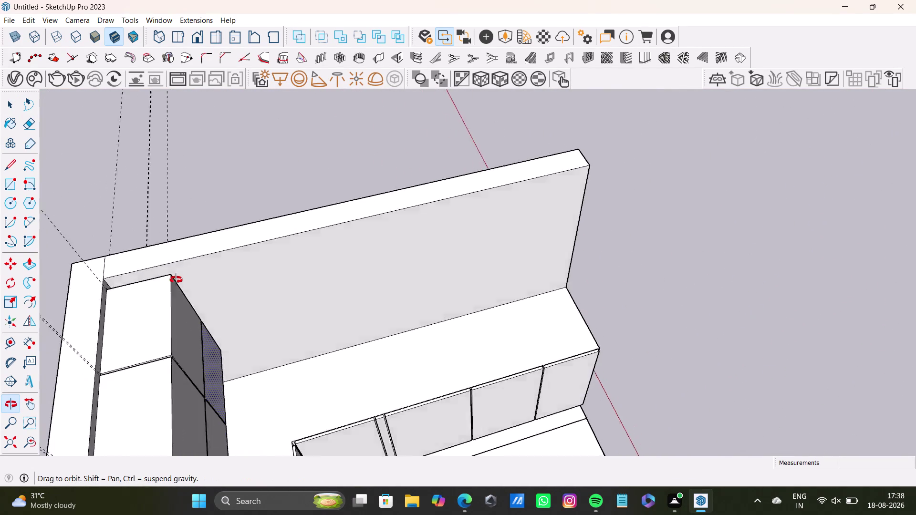
middle_drag(178, 282, 115, 197)
scroll(up, 3)
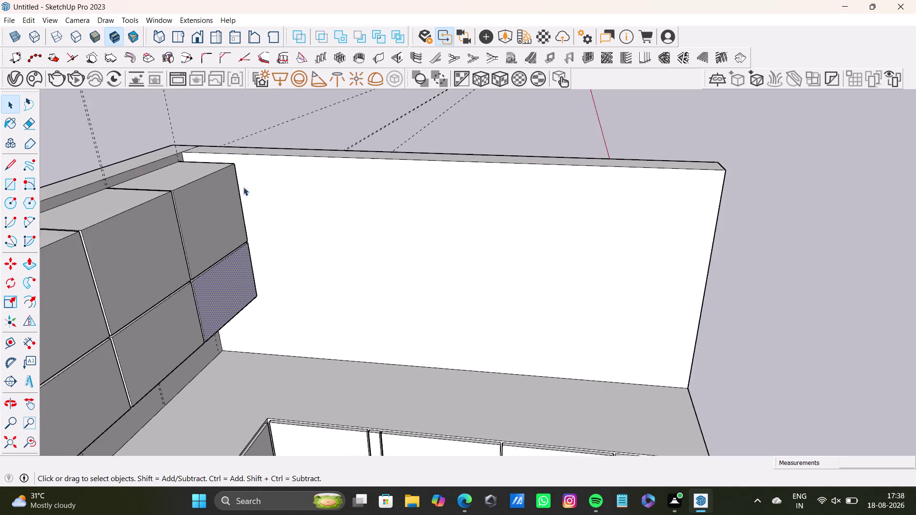
Place a first guide on the side wall from the cabinet corner with the Tape Measure.
scroll(up, 3)
click(15, 341)
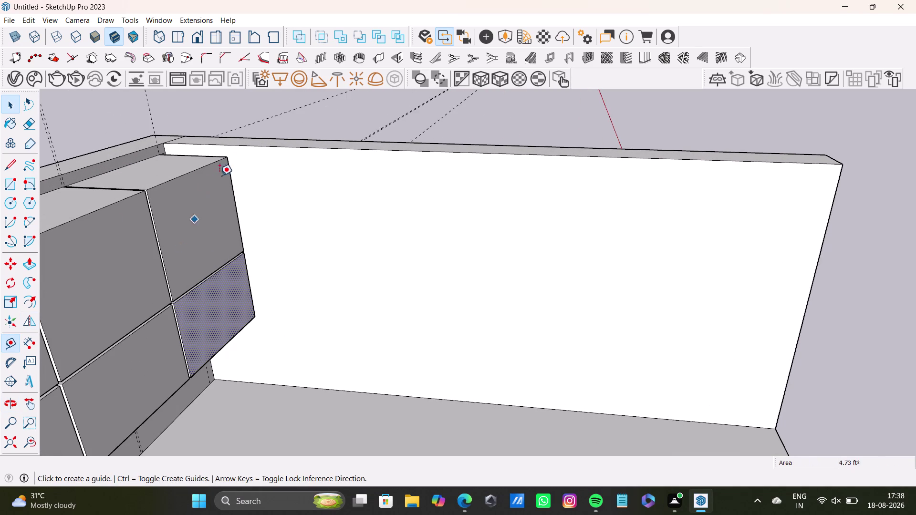
click(230, 164)
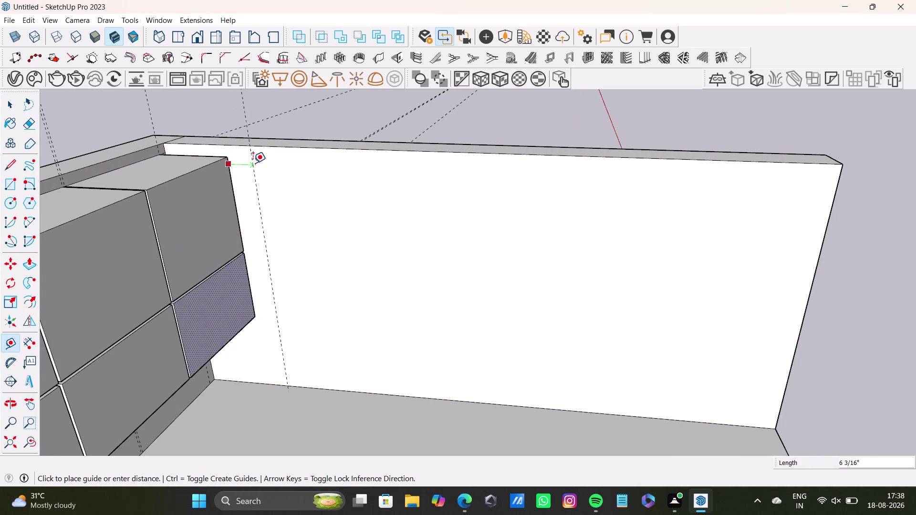
click(253, 163)
scroll(up, 3)
middle_drag(248, 204, 194, 383)
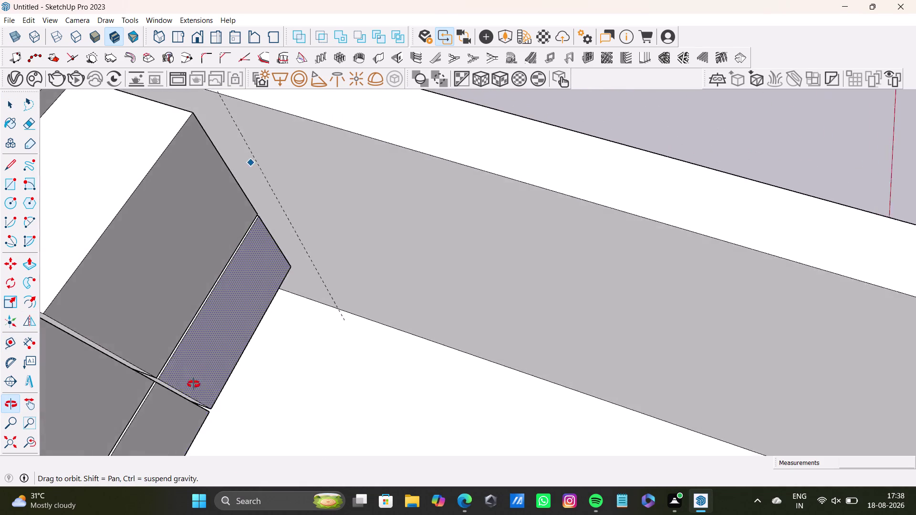
middle_drag(194, 383, 191, 388)
middle_drag(287, 133, 302, 281)
middle_drag(273, 263, 262, 279)
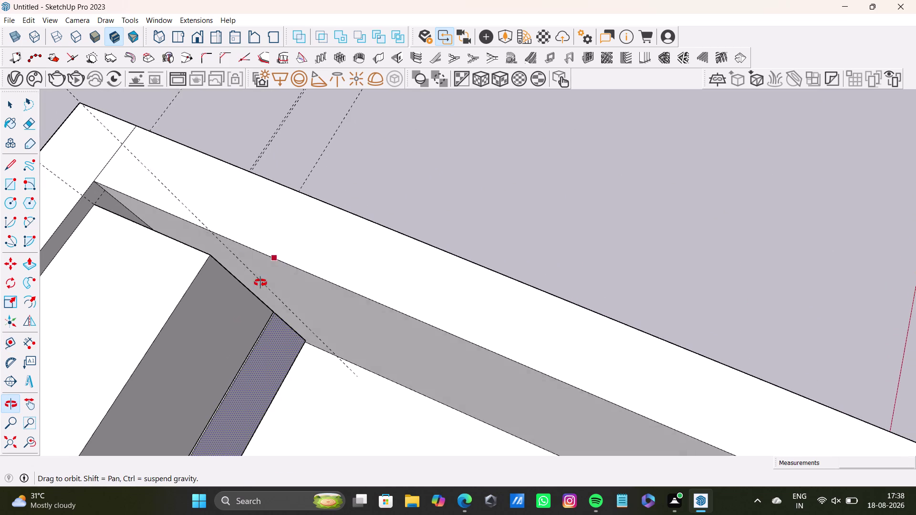
middle_drag(262, 279, 324, 220)
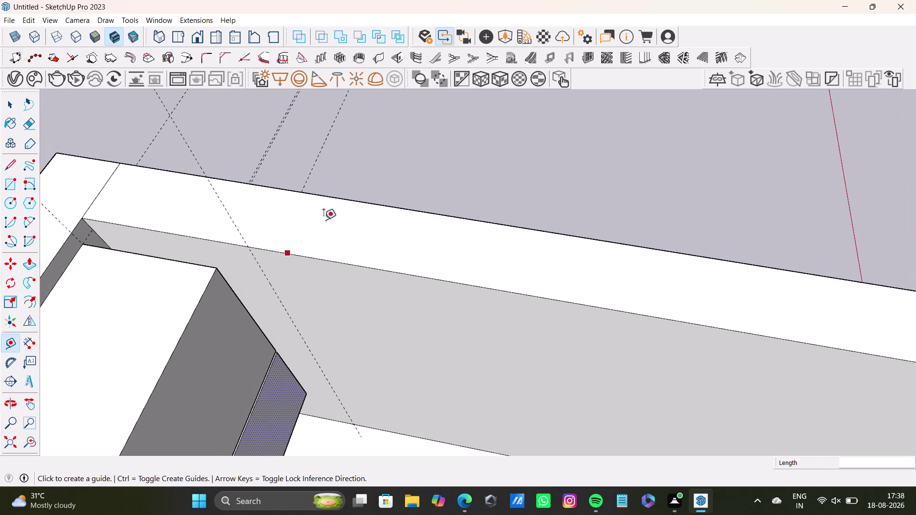
Undo that guide and place one across the wall from its edge instead.
key(ctrl+z)
scroll(up, 3)
click(82, 233)
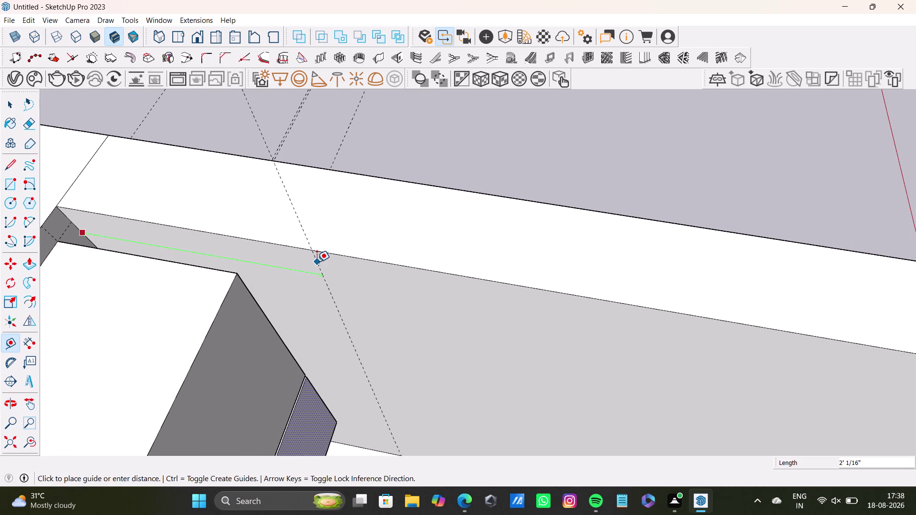
click(249, 255)
key(space)
middle_drag(320, 309, 361, 194)
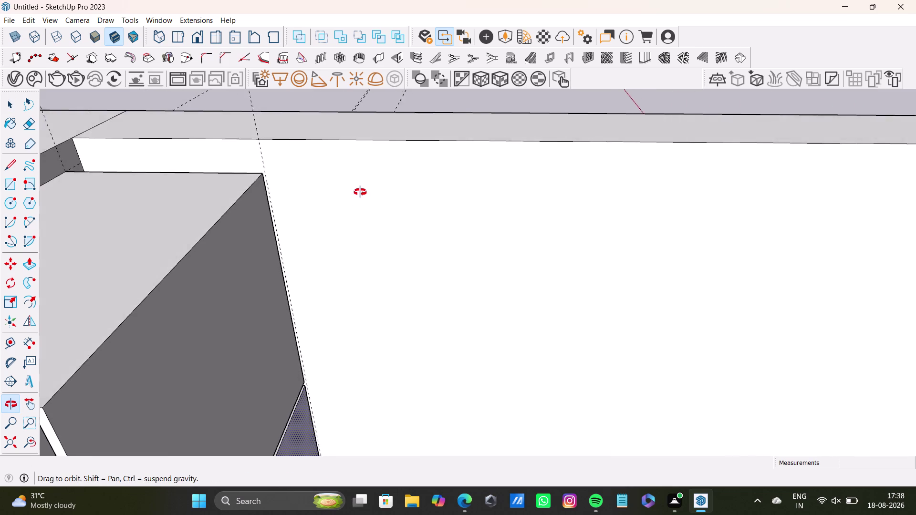
middle_drag(361, 193, 360, 192)
scroll(down, 3)
middle_drag(330, 217, 310, 135)
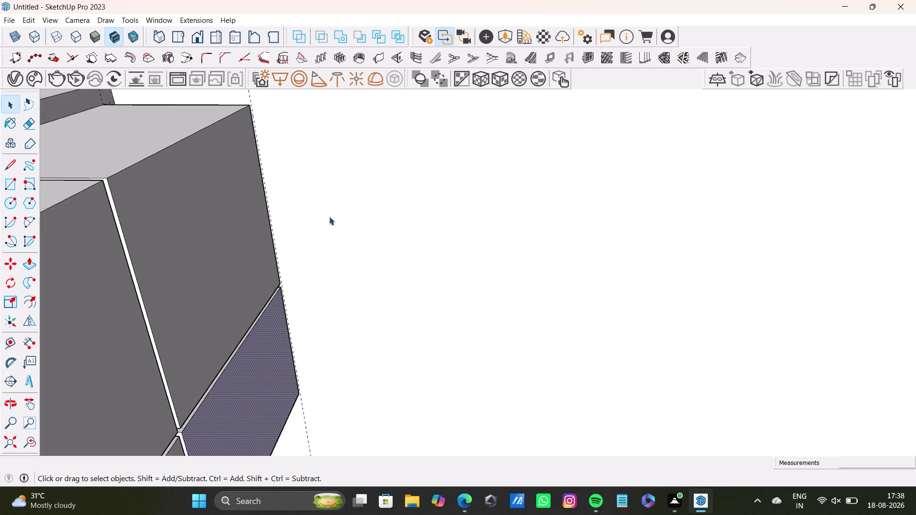
middle_drag(330, 219, 329, 277)
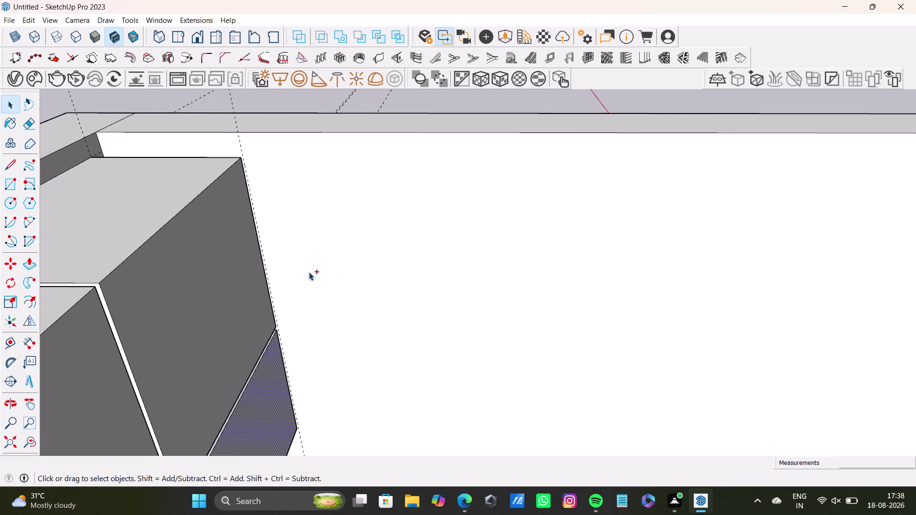
Undo, then add a guide offset 0.5" from the existing wall guide.
key(ctrl+z)
drag(5, 344, 10, 340)
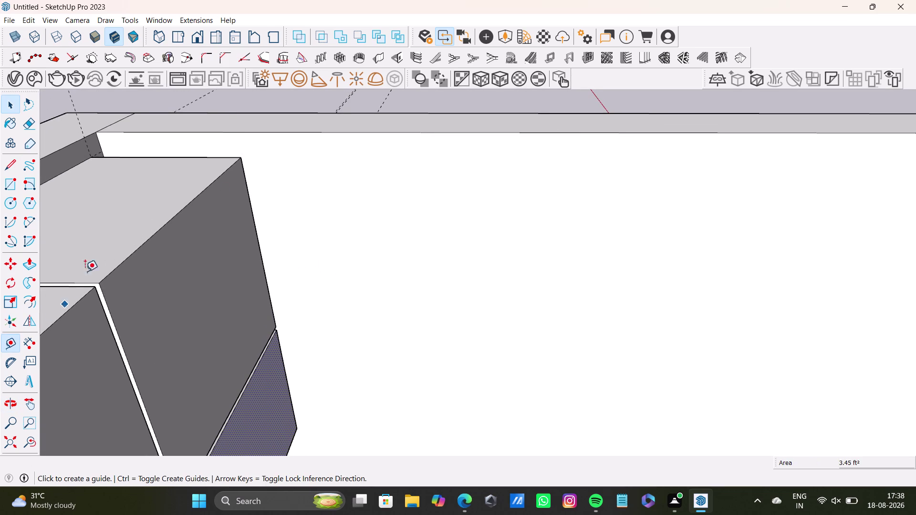
drag(103, 150, 109, 150)
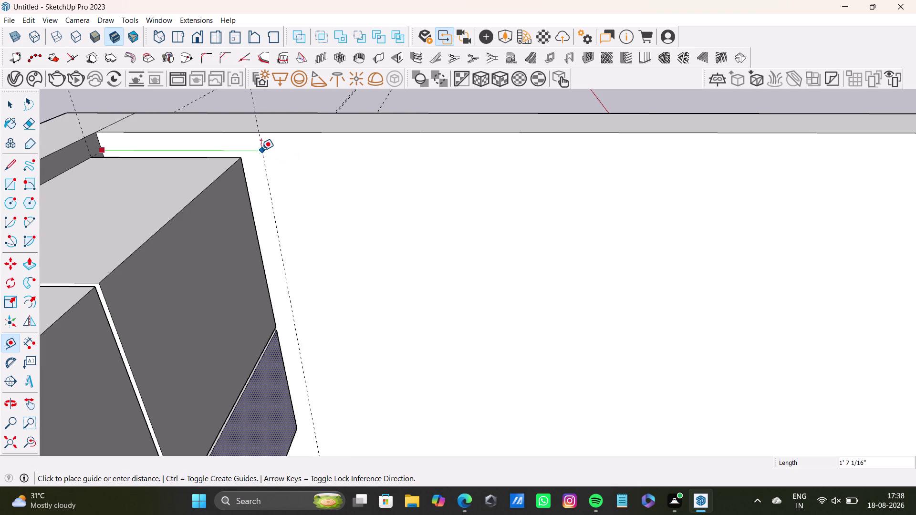
click(259, 144)
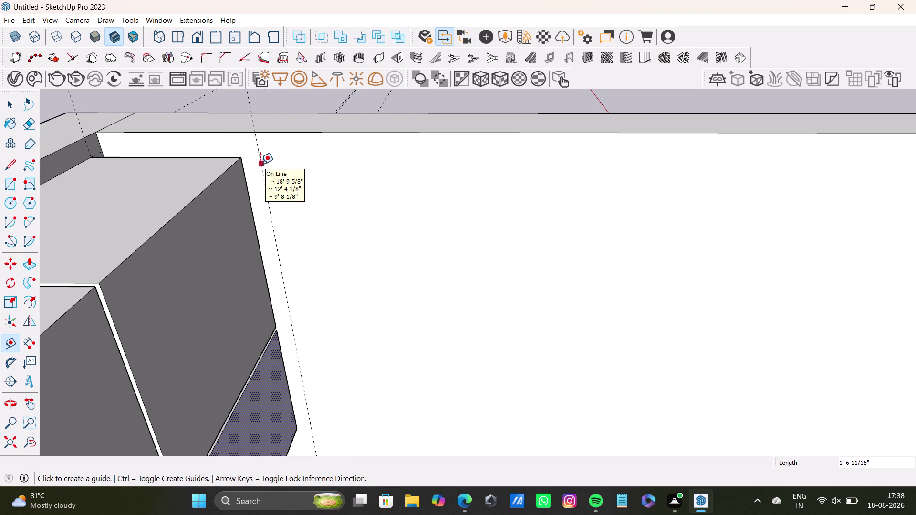
click(260, 164)
text(0.)
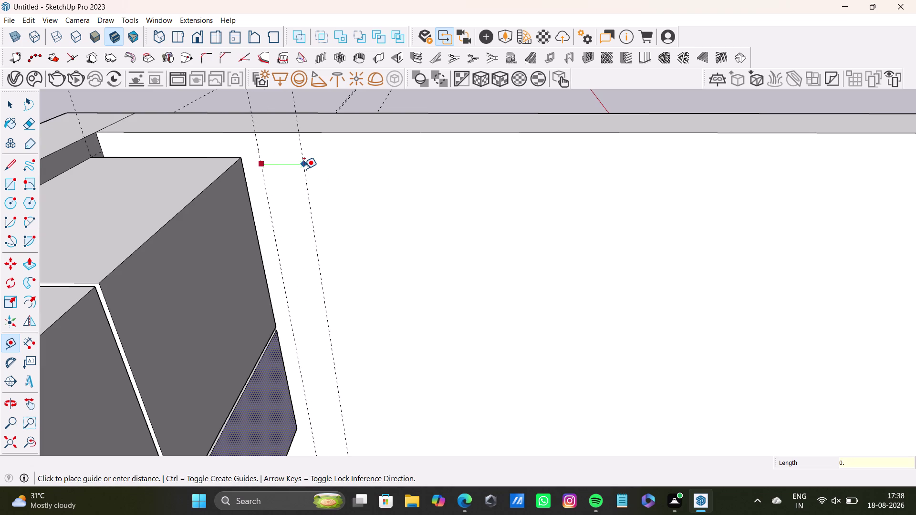
text(5")
key(Return)
Place a horizontal guide on the back wall above the countertop edge.
scroll(down, 3)
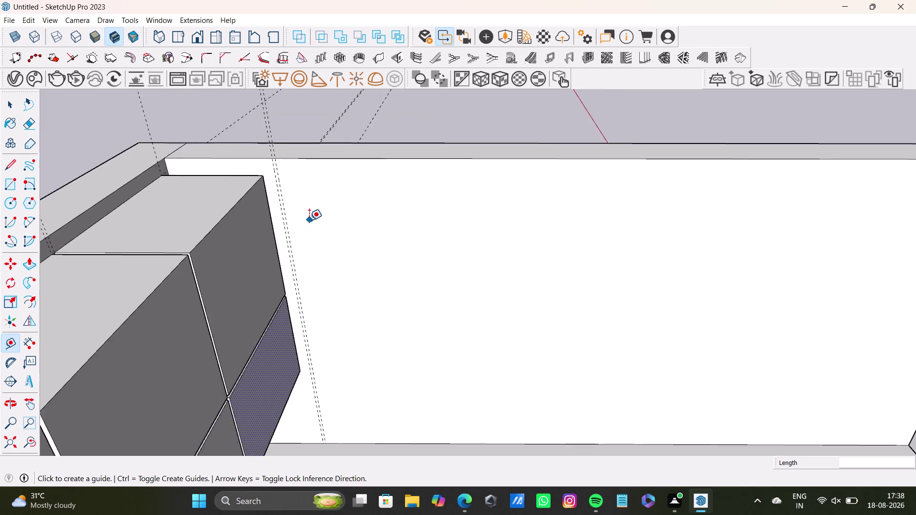
scroll(down, 3)
middle_drag(376, 264, 374, 246)
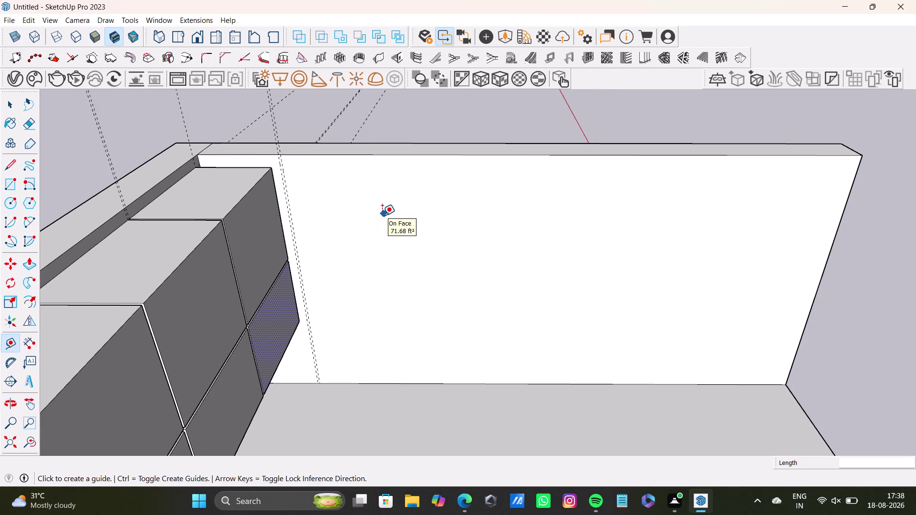
middle_drag(381, 283, 374, 176)
scroll(up, 3)
middle_drag(409, 325, 402, 198)
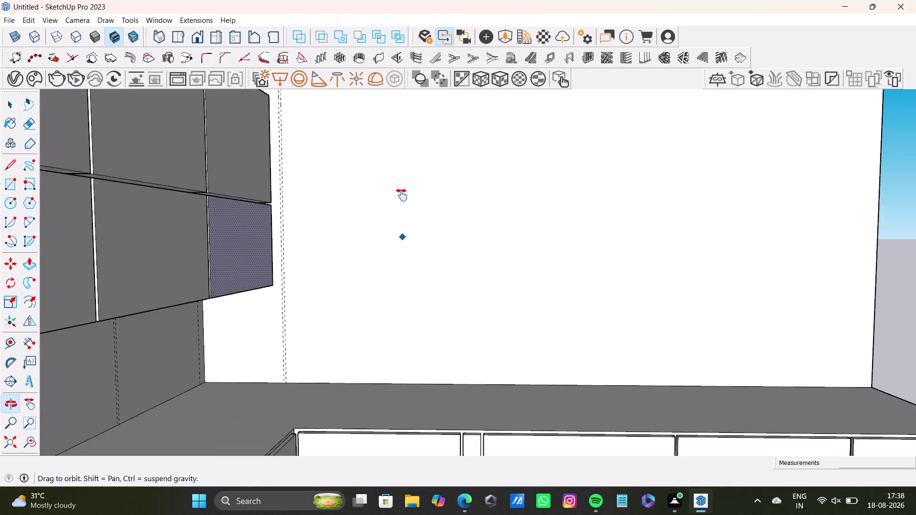
middle_drag(402, 199, 402, 195)
click(322, 341)
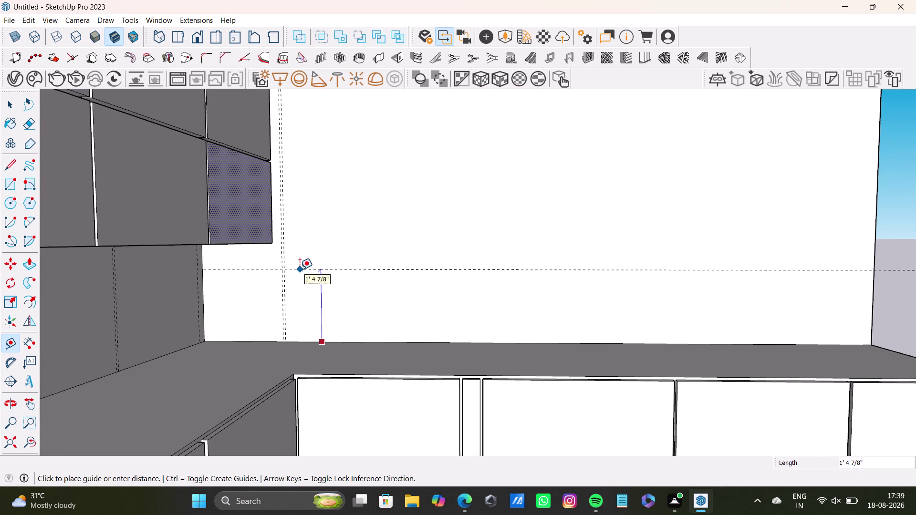
click(307, 259)
key(space)
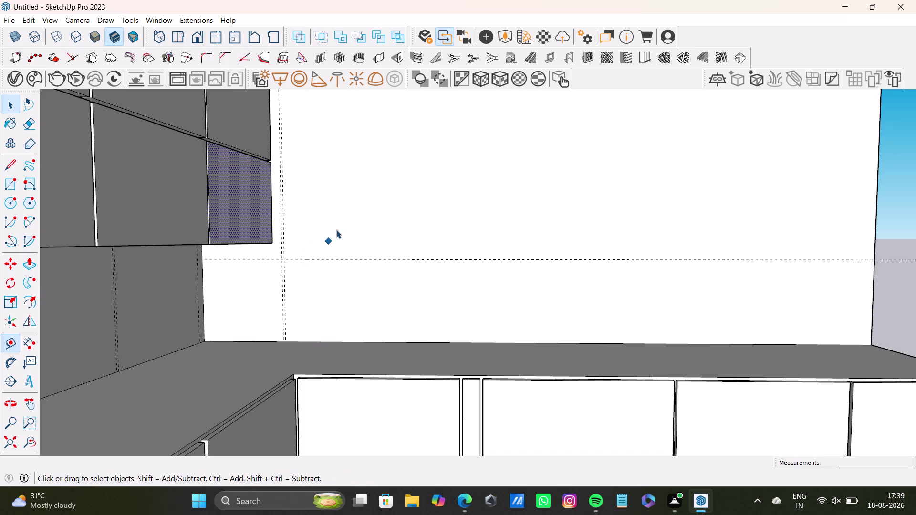
Place a guide 1" in from the wall's right edge, correcting an invalid entry.
scroll(down, 3)
middle_drag(341, 225, 328, 357)
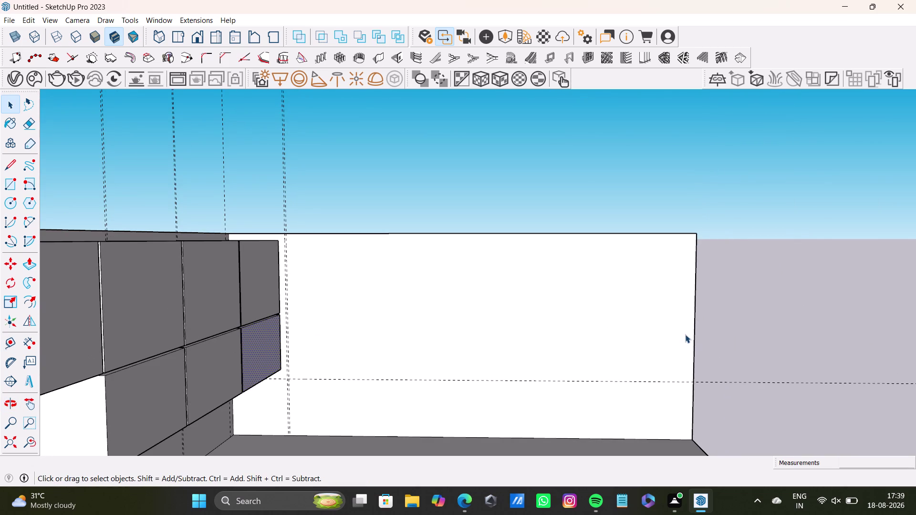
key(t)
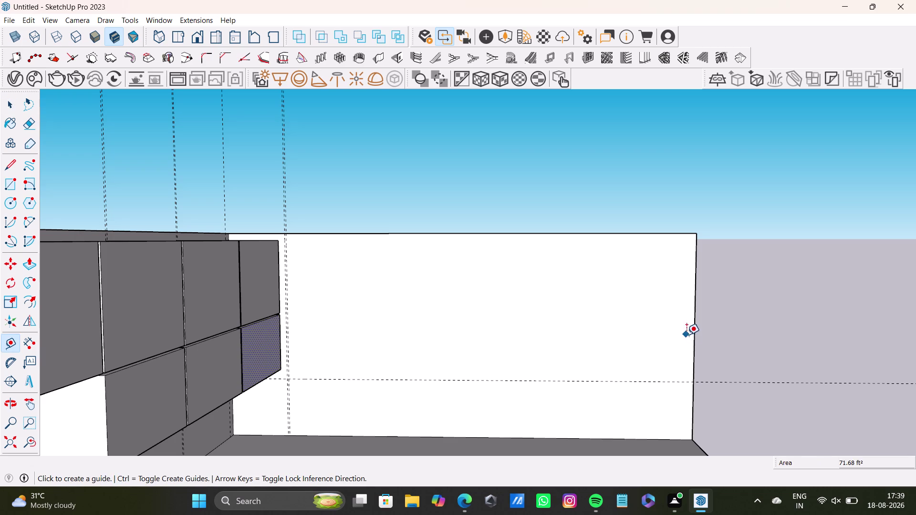
click(698, 342)
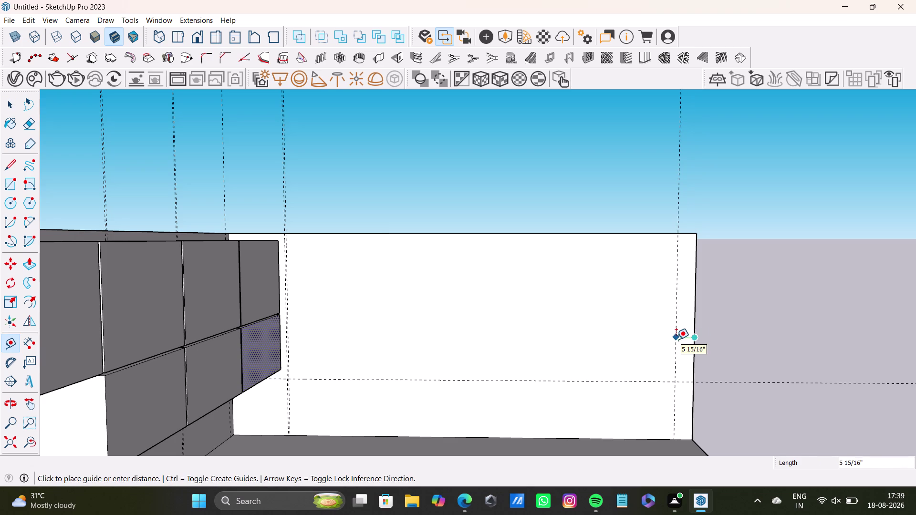
text(`1)
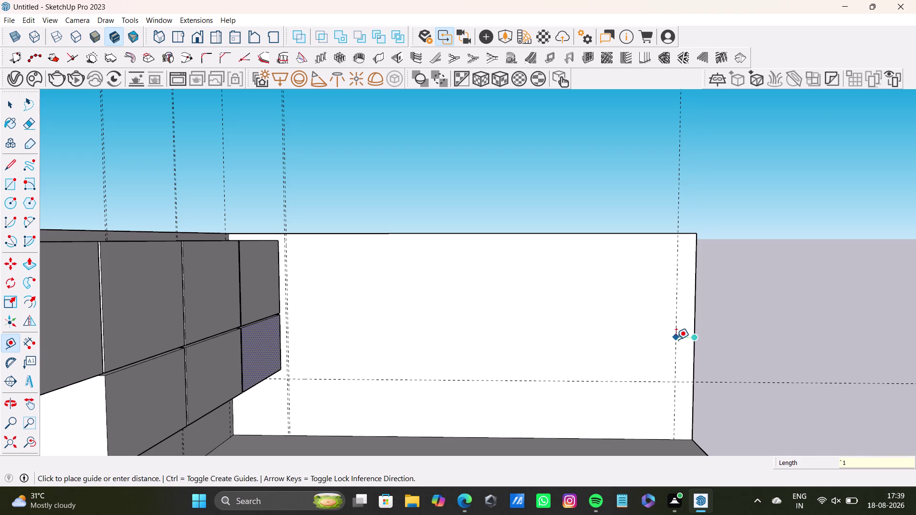
key(shift+quotedbl)
key(Return)
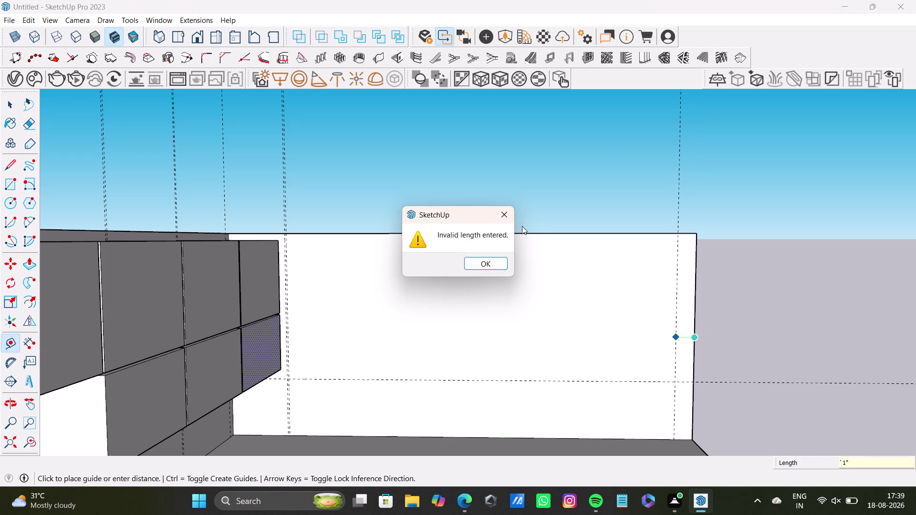
click(503, 211)
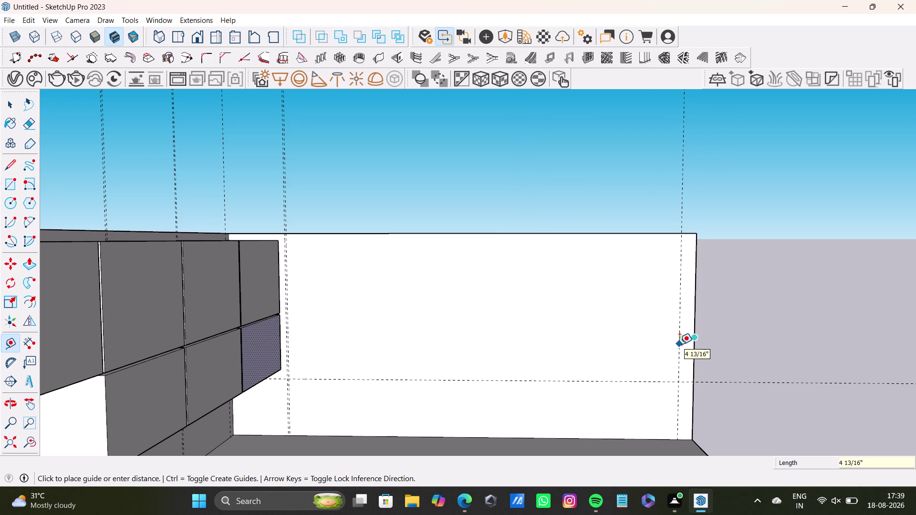
key(1)
key(shift+quotedbl)
key(Return)
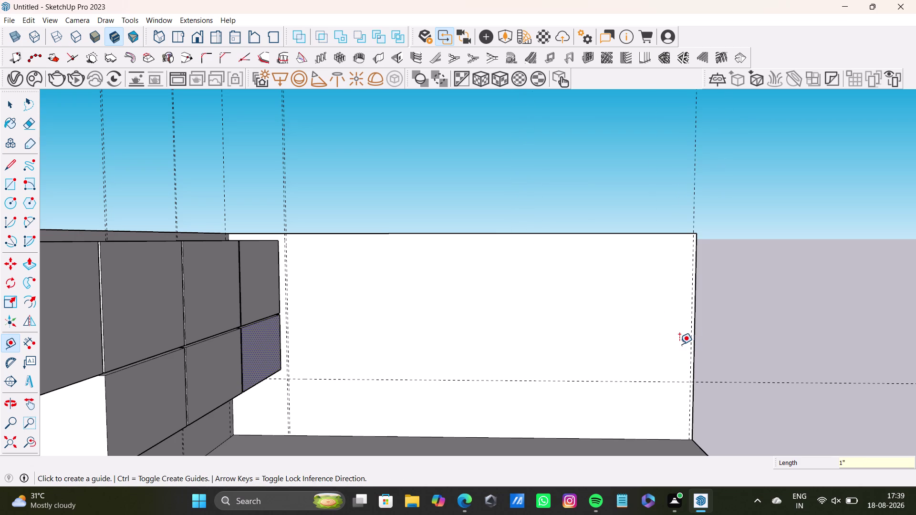
Pull a second guide 0.5" in from the wall's right edge.
scroll(up, 3)
scroll(down, 3)
scroll(up, 3)
drag(702, 340, 690, 341)
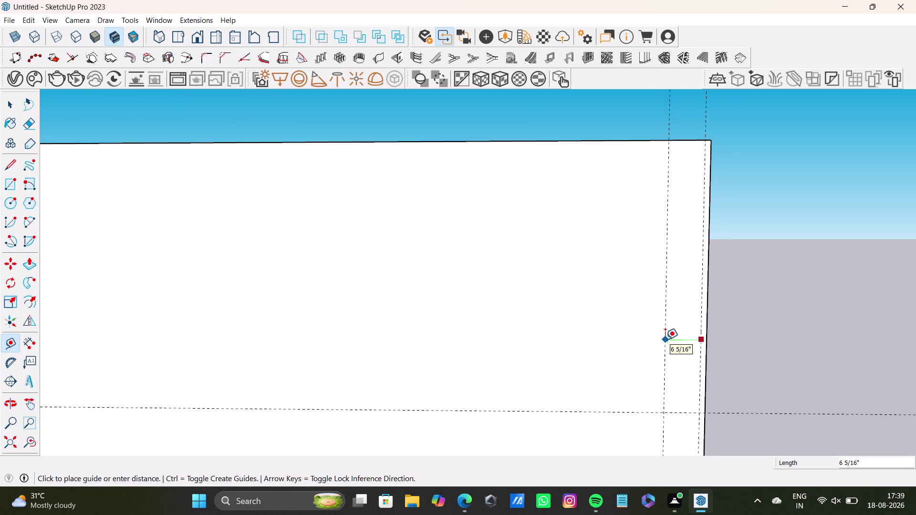
key(0)
text(.6)
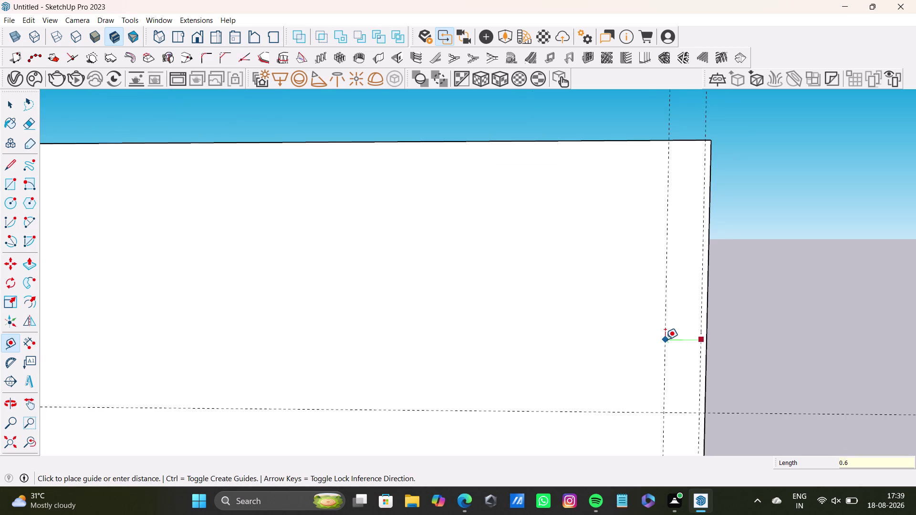
key(BackSpace)
key(5)
key(shift+quotedbl)
key(Return)
key(space)
scroll(down, 3)
scroll(down, 3)
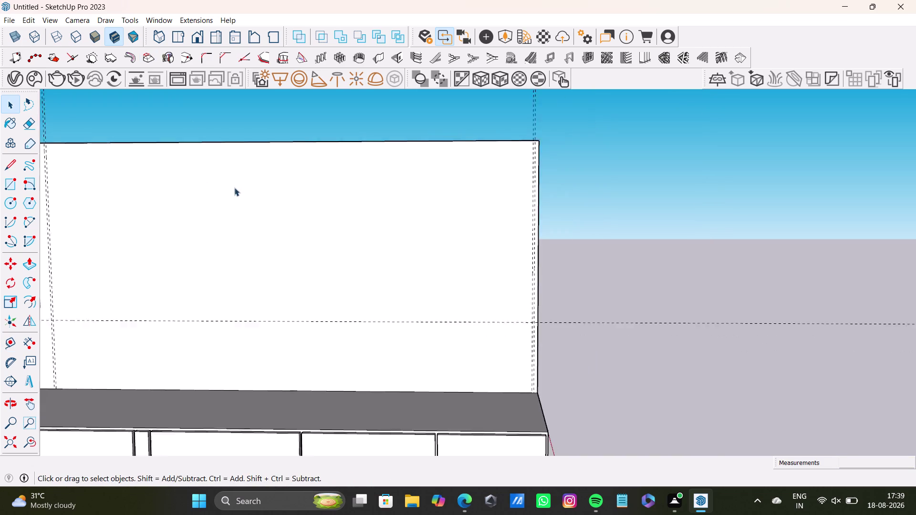
middle_drag(234, 188, 396, 221)
scroll(up, 3)
middle_drag(273, 181, 262, 237)
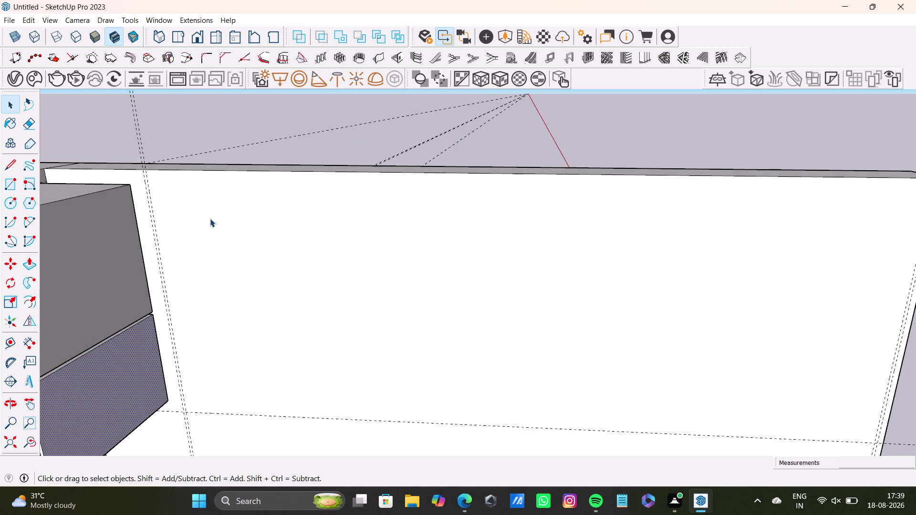
scroll(up, 3)
scroll(down, 3)
middle_drag(201, 191, 202, 142)
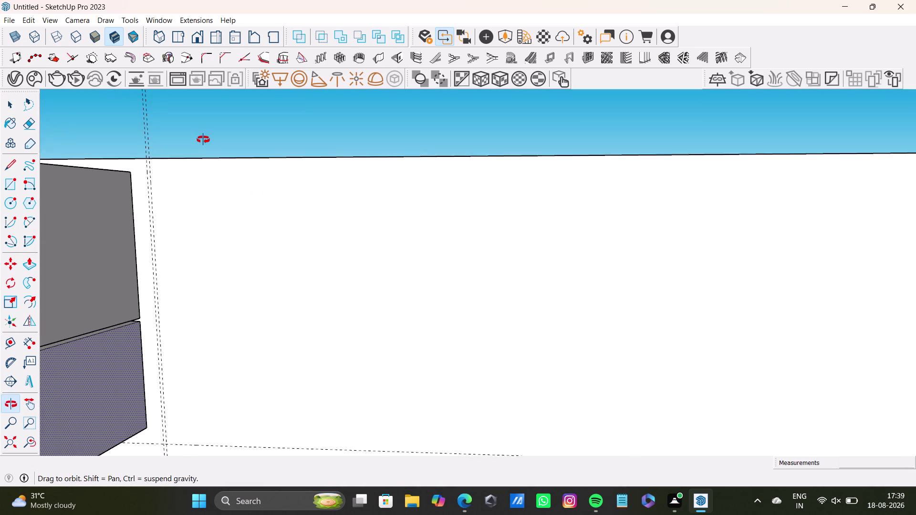
middle_drag(203, 141, 203, 140)
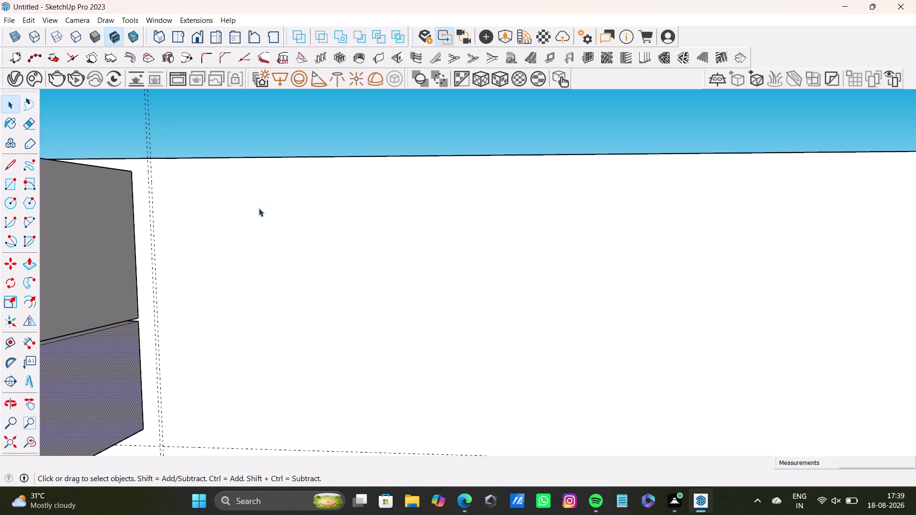
scroll(down, 3)
scroll(down, 3)
scroll(down, 3)
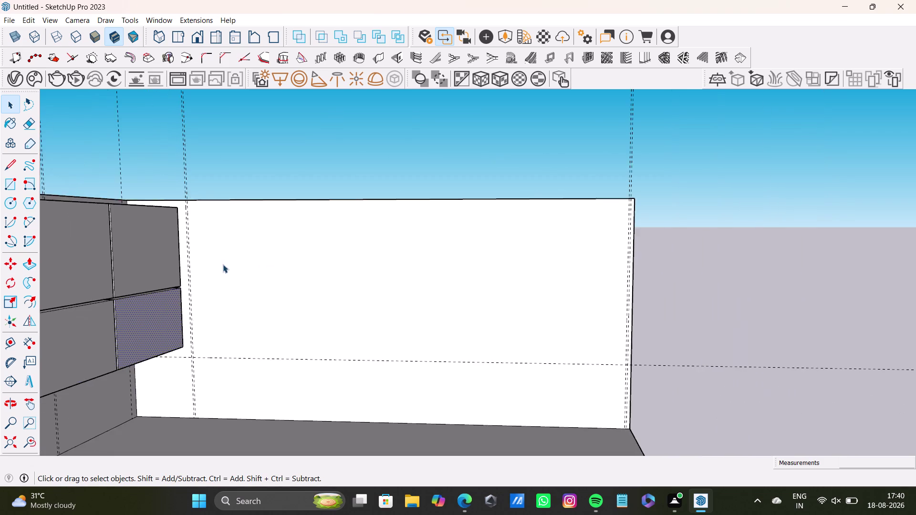
middle_drag(223, 264, 227, 328)
scroll(up, 3)
scroll(up, 3)
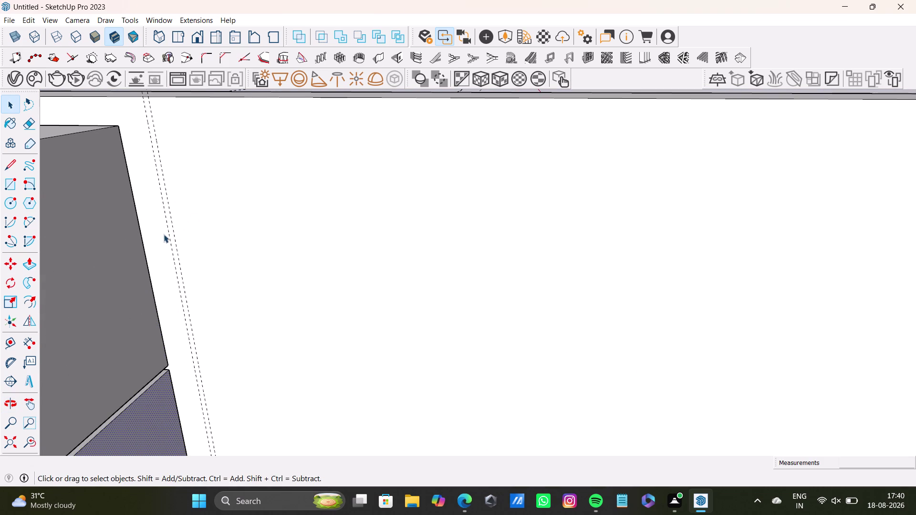
click(4, 343)
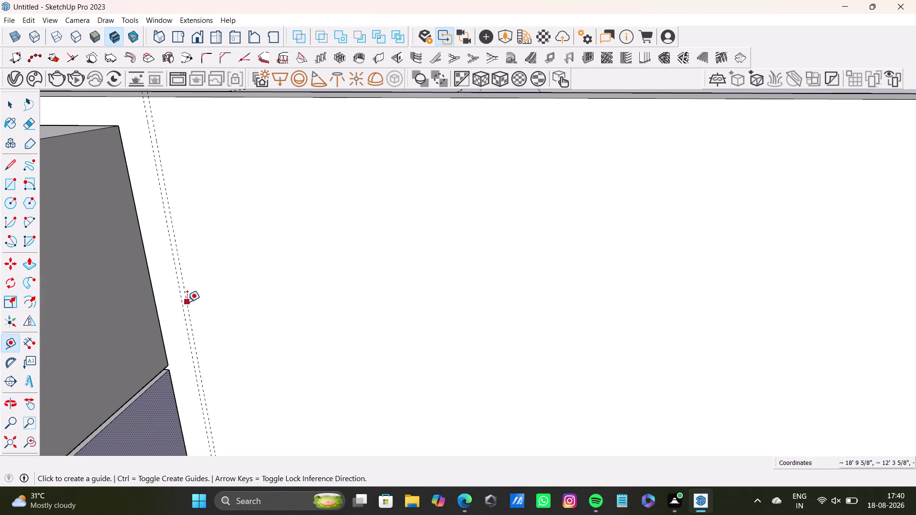
Place vertical guides on the back wall right of the upper cabinets, undoing a stray one.
click(187, 302)
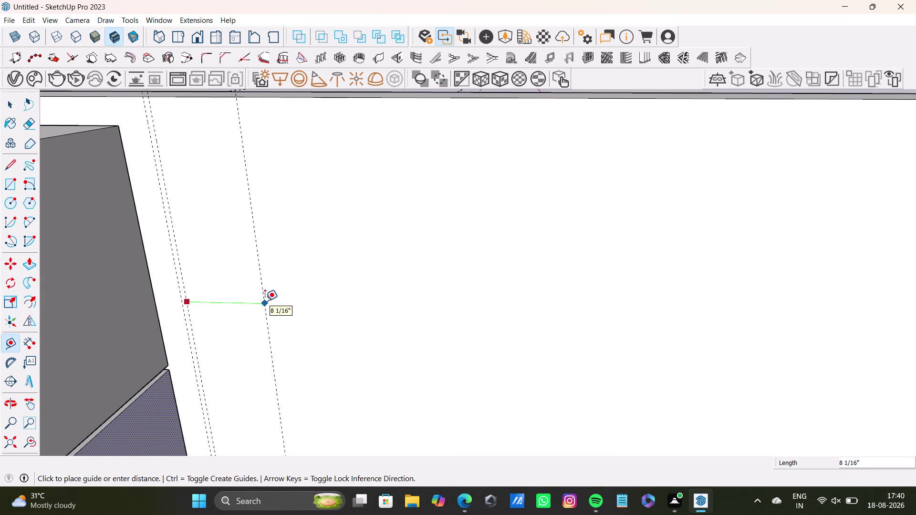
scroll(up, 3)
click(211, 299)
scroll(down, 3)
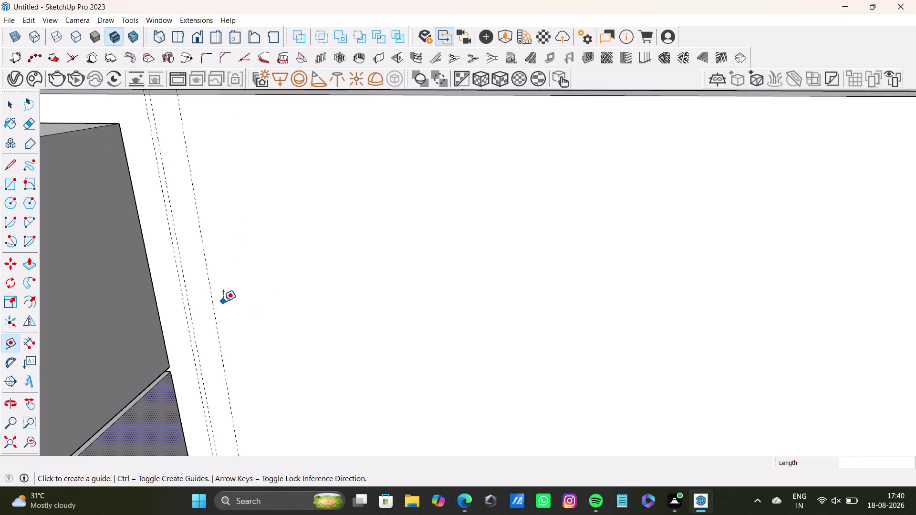
scroll(down, 3)
middle_drag(228, 301, 231, 258)
click(227, 277)
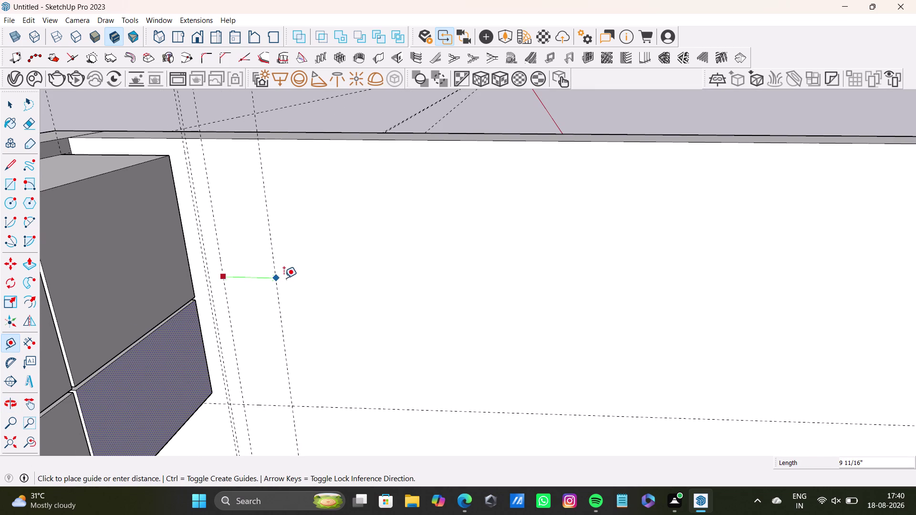
click(310, 275)
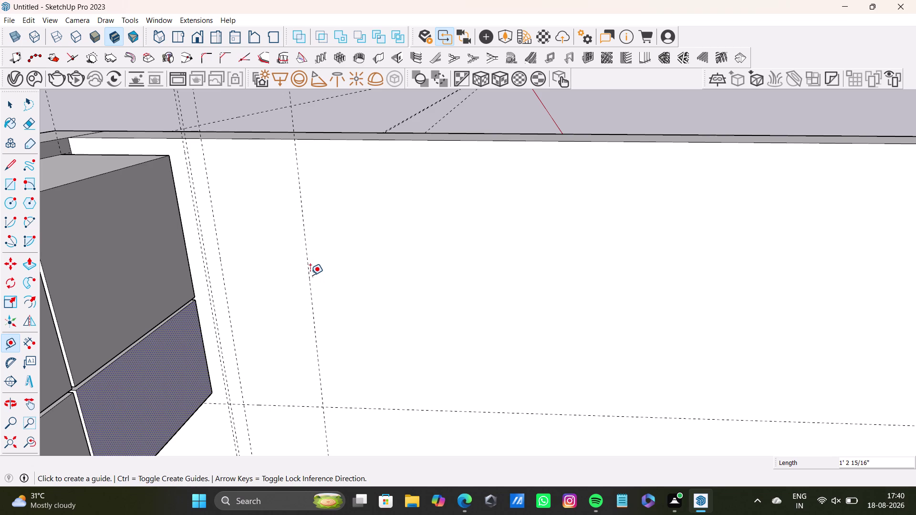
click(311, 288)
key(ctrl+z)
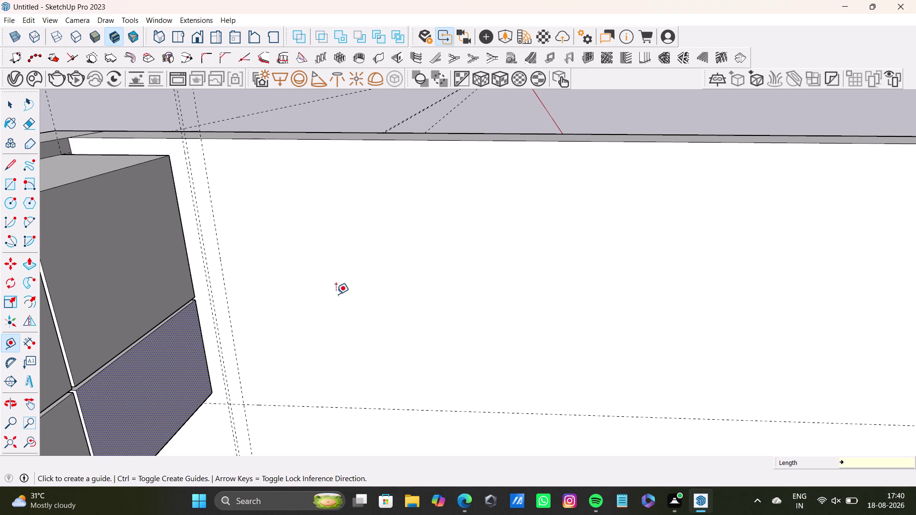
Add a vertical guide 0.5" from the first guide line, then begin another.
click(228, 307)
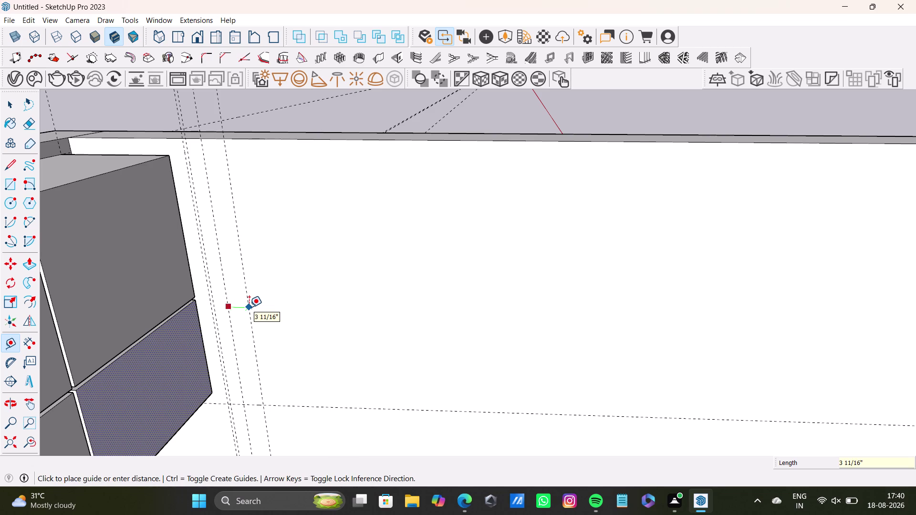
text(0.)
text(5)
text(")
key(Return)
scroll(up, 3)
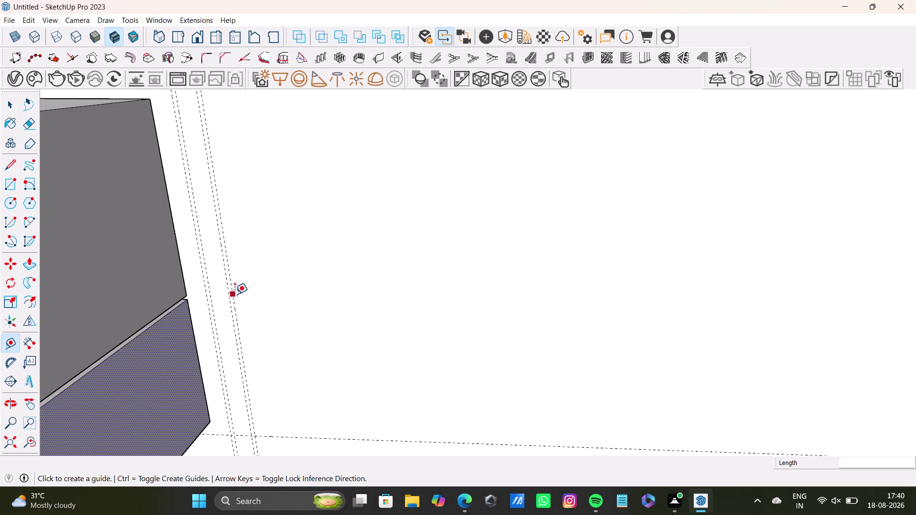
click(235, 294)
scroll(down, 3)
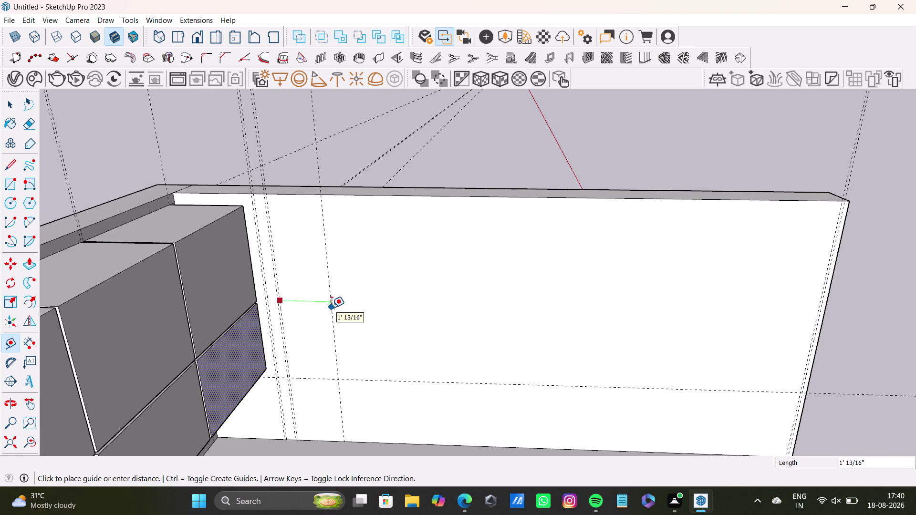
Add a horizontal guide below the wall's top edge, cancelling a stray guide.
middle_drag(332, 308, 331, 283)
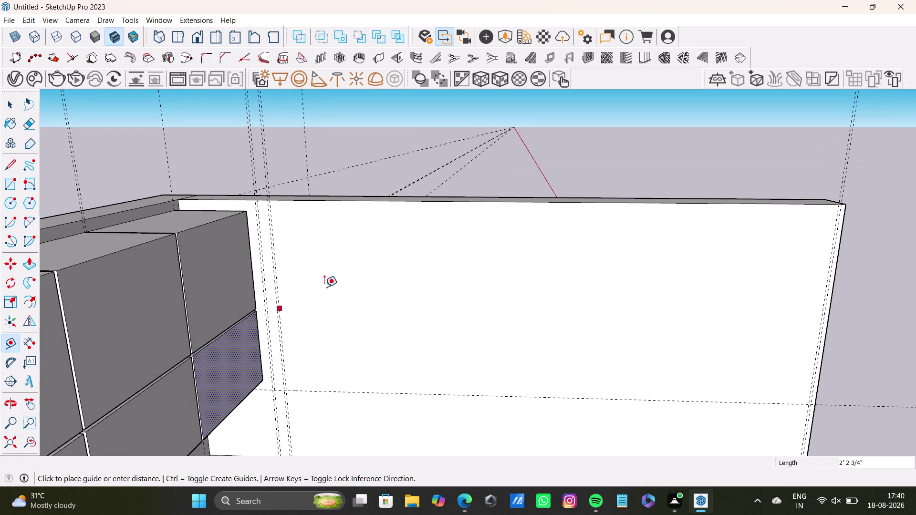
click(340, 293)
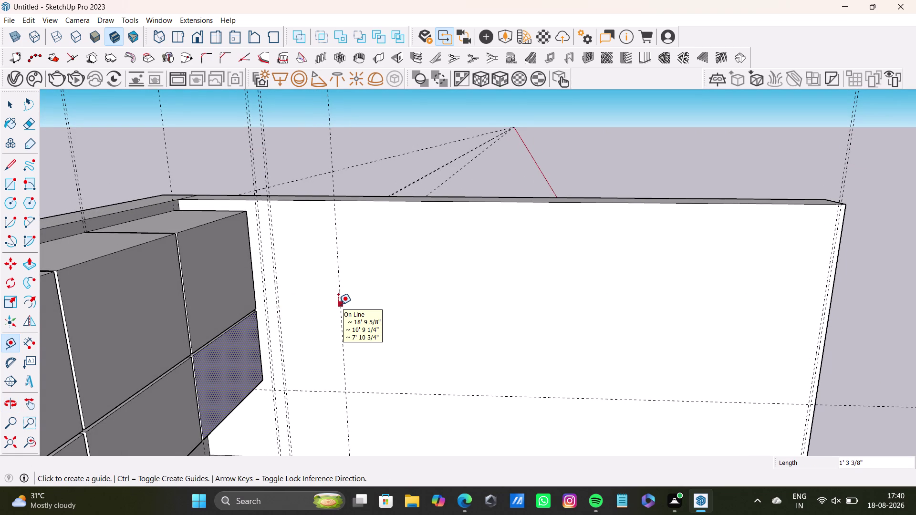
click(382, 200)
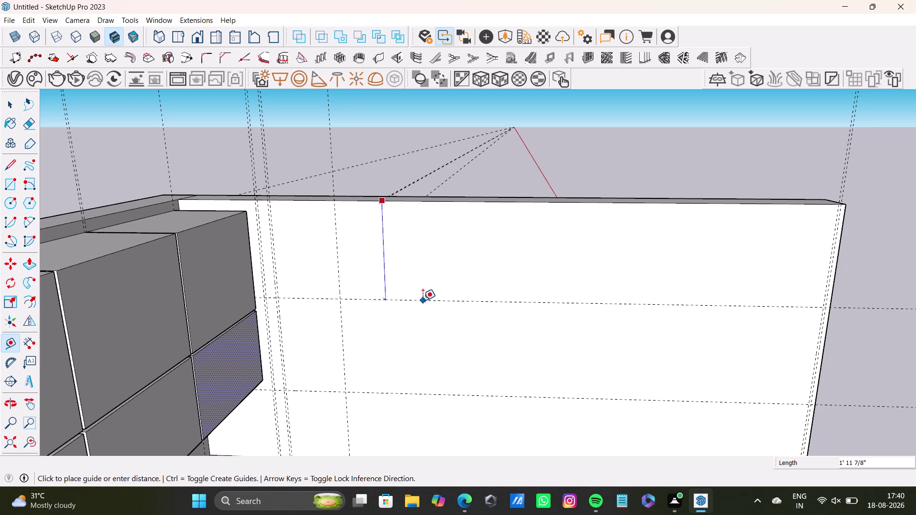
click(426, 300)
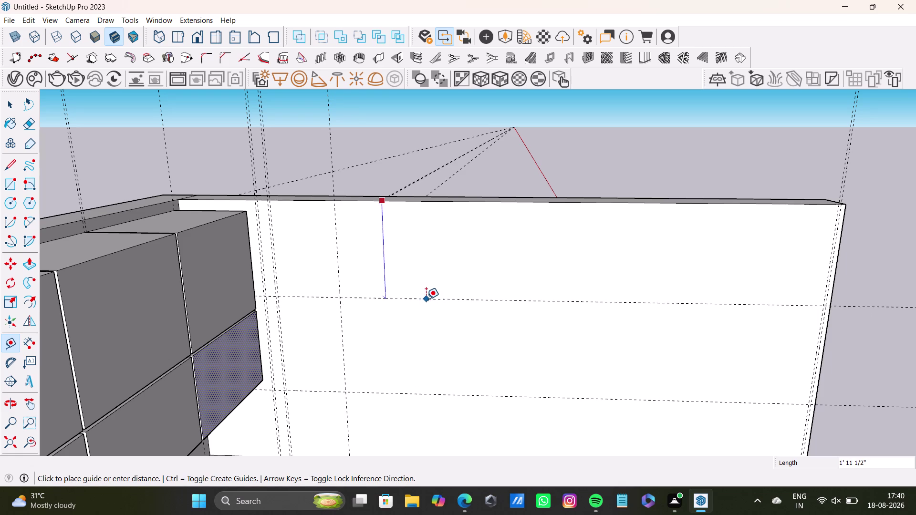
click(338, 251)
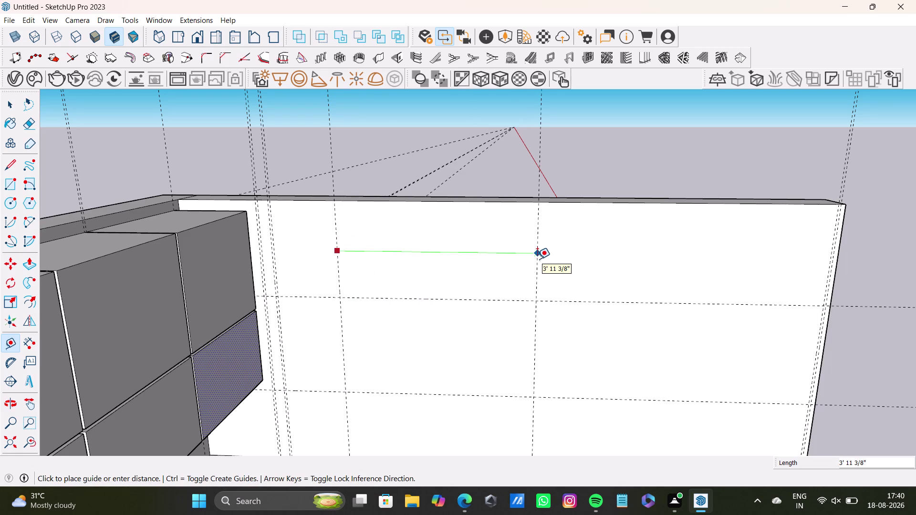
click(549, 258)
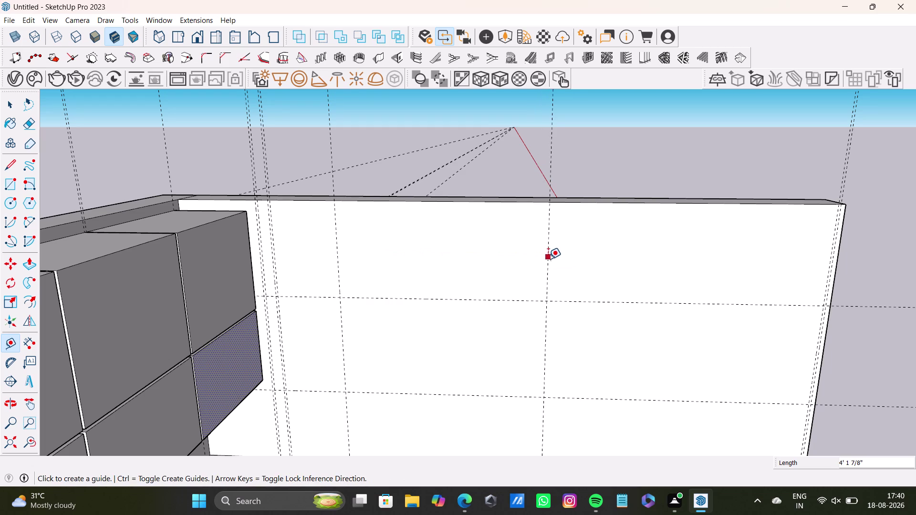
click(547, 261)
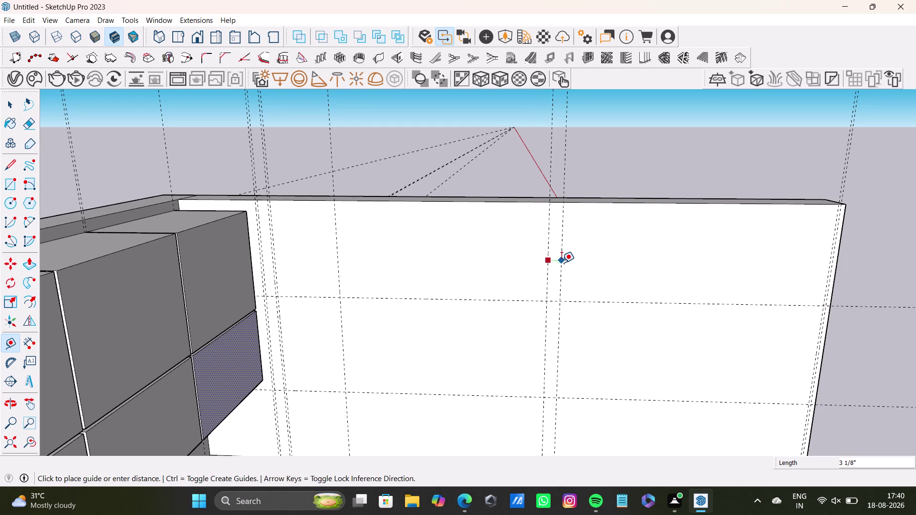
key(ctrl+z)
Offset a guide 0.5" from the left wall guide.
click(337, 270)
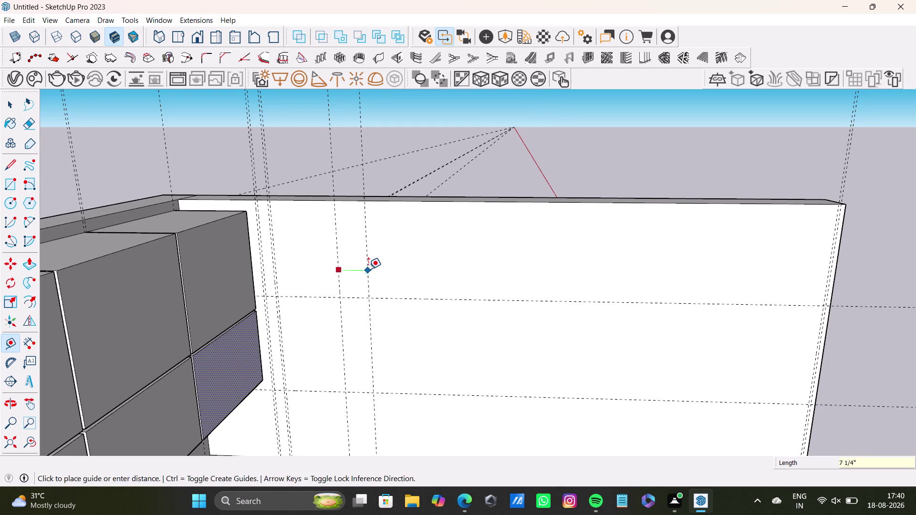
text(o.)
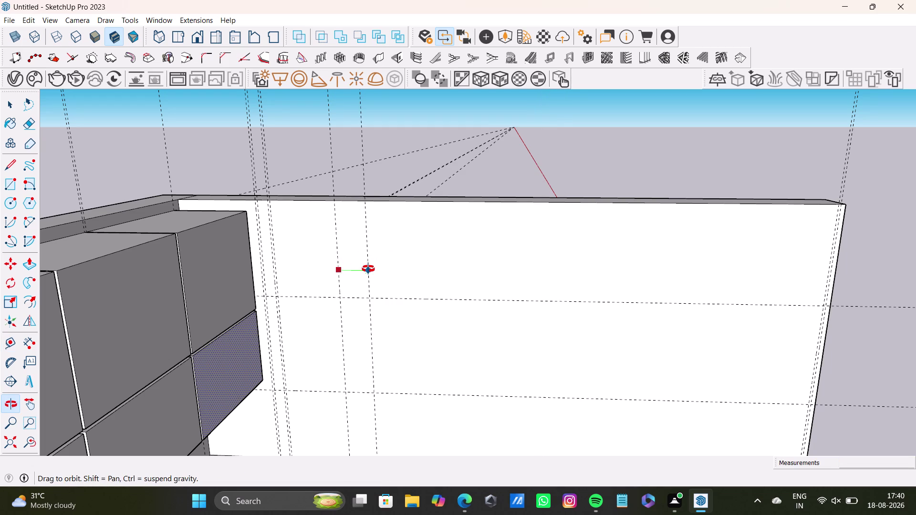
text(5)
key(shift+quotedbl)
key(Return)
key(space)
key(t)
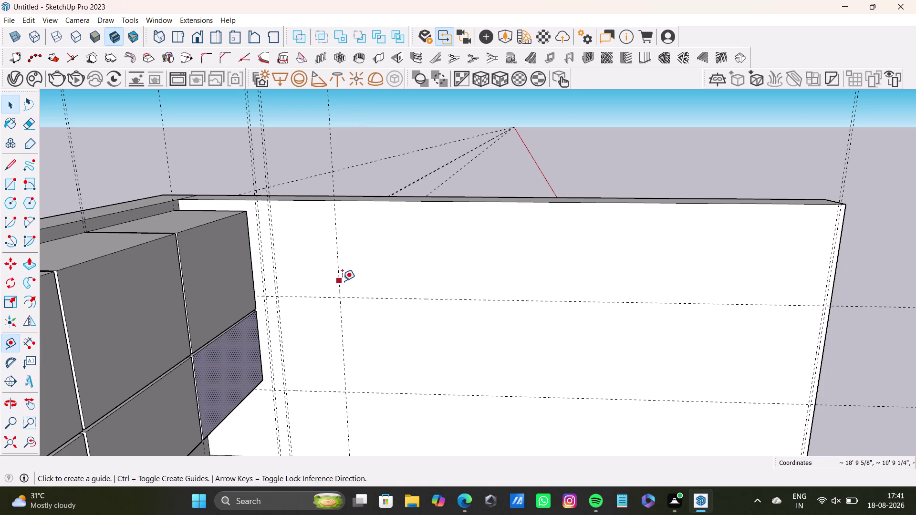
scroll(up, 3)
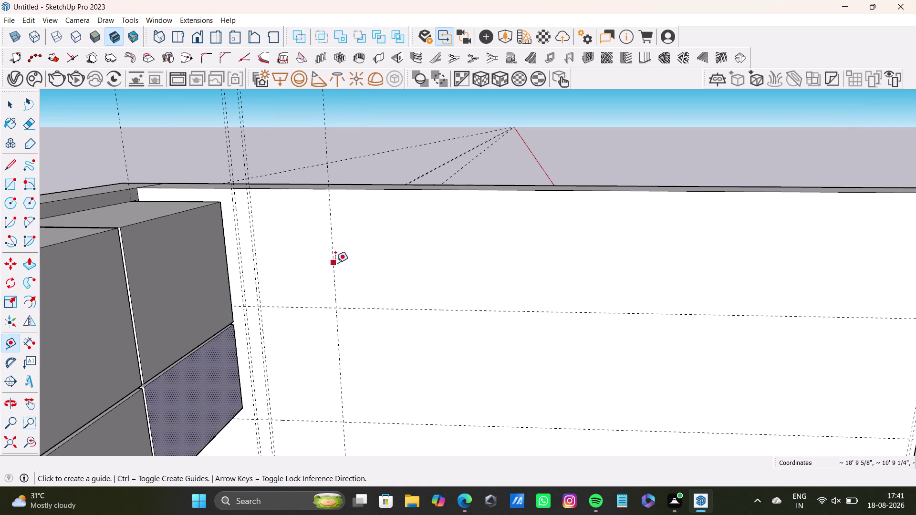
Add a second 0.5" offset guide from the left wall guide.
click(330, 264)
text(0)
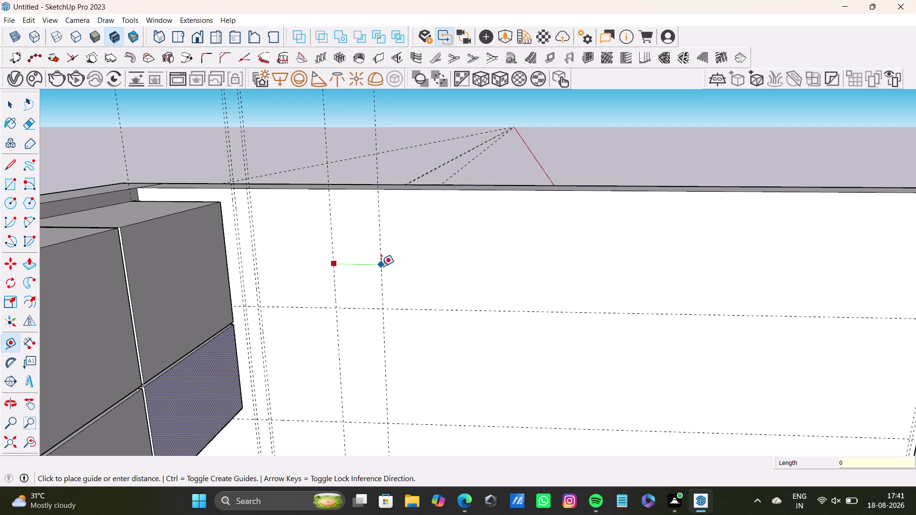
text(.5)
key(shift+quotedbl)
key(Return)
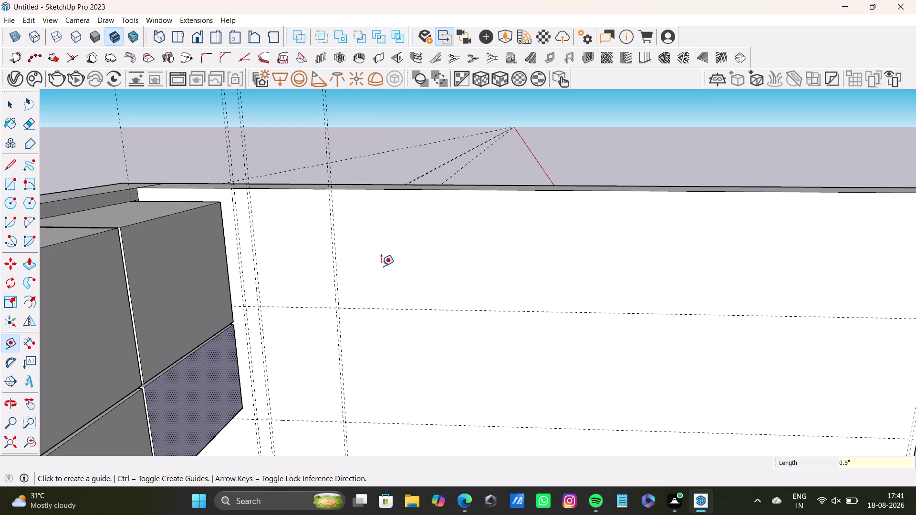
scroll(up, 3)
scroll(up, 3)
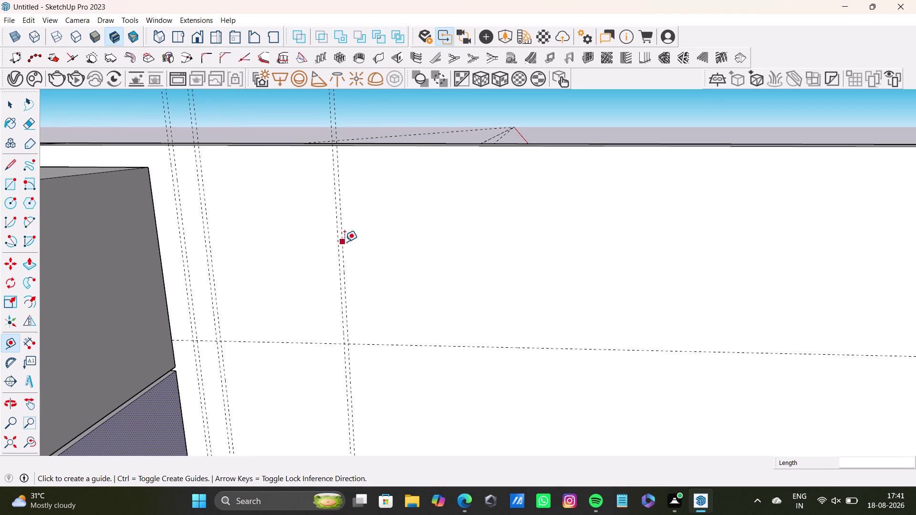
click(344, 242)
scroll(down, 3)
middle_drag(642, 275, 510, 250)
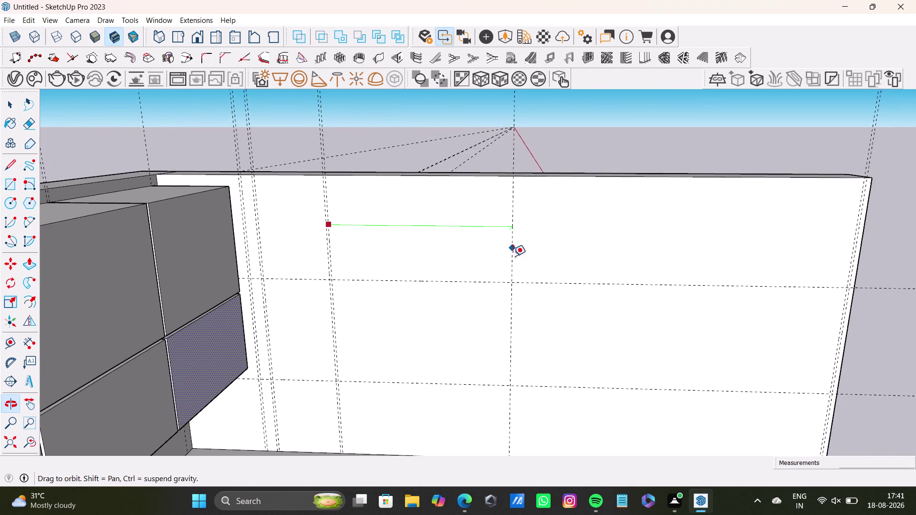
middle_drag(541, 267, 554, 256)
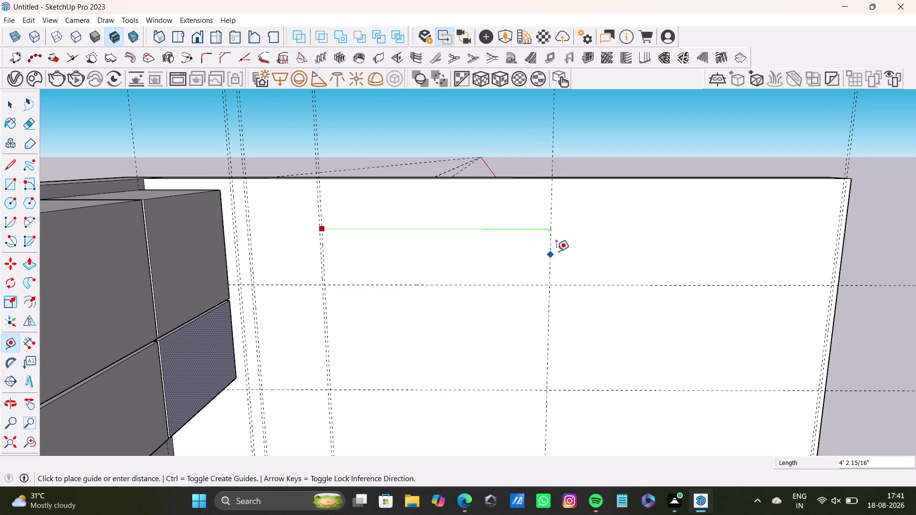
Drop a guide about four feet along the wall, paired with a 0.5" offset guide.
click(558, 252)
click(557, 256)
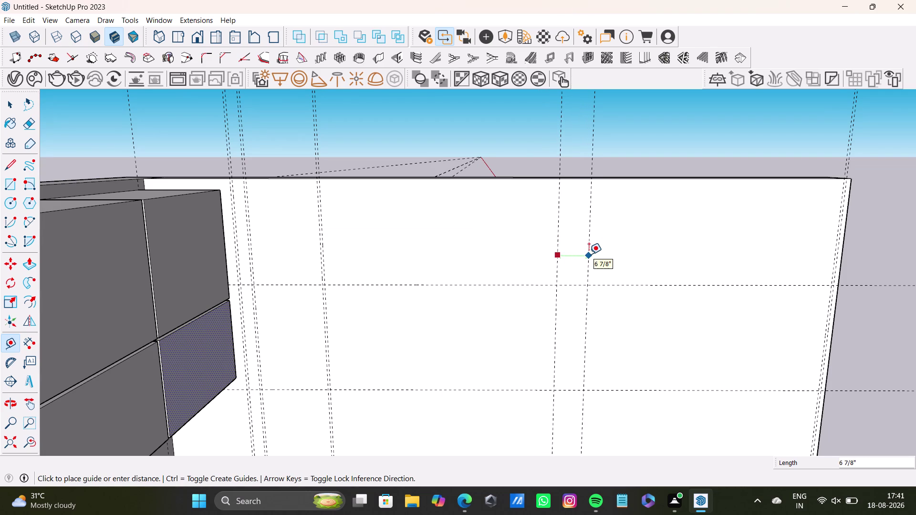
text(0.5)
key(shift+quotedbl)
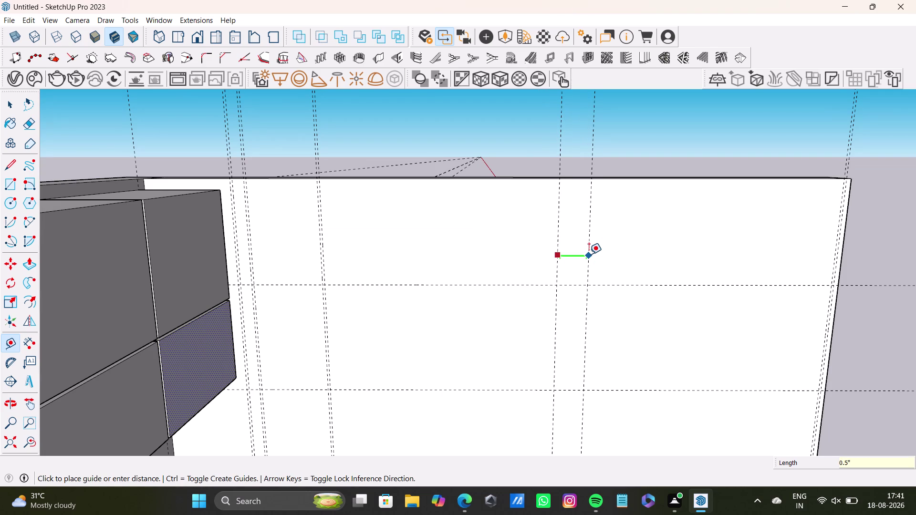
key(Return)
scroll(up, 3)
middle_drag(602, 263, 535, 249)
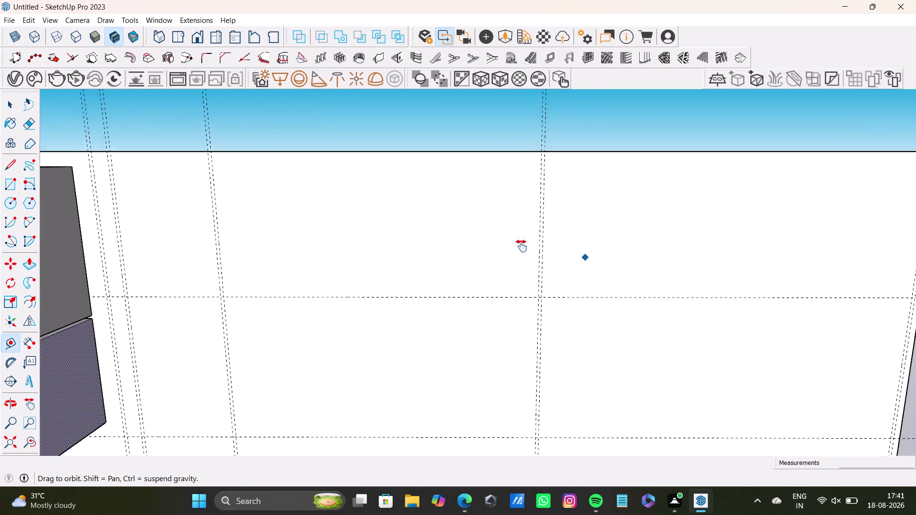
middle_drag(535, 249, 492, 248)
scroll(up, 3)
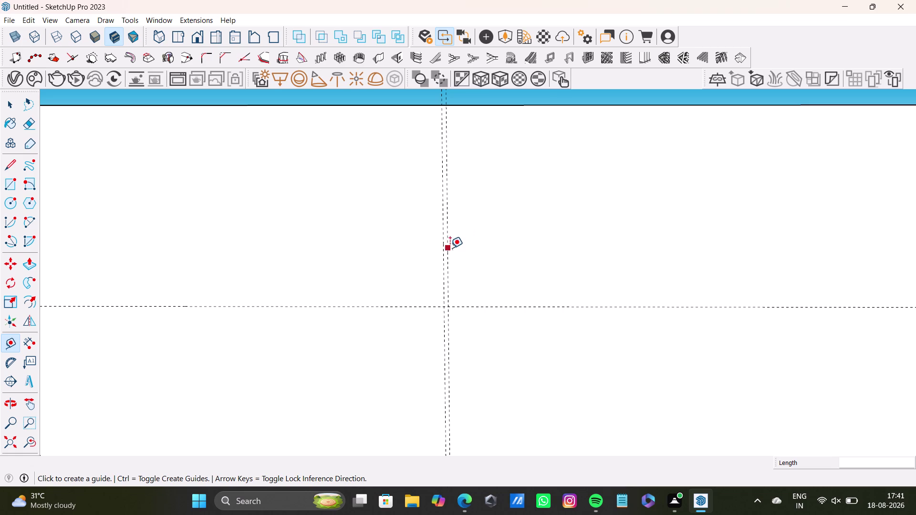
Place a vertical guide about three feet further along the back wall.
click(450, 248)
scroll(down, 3)
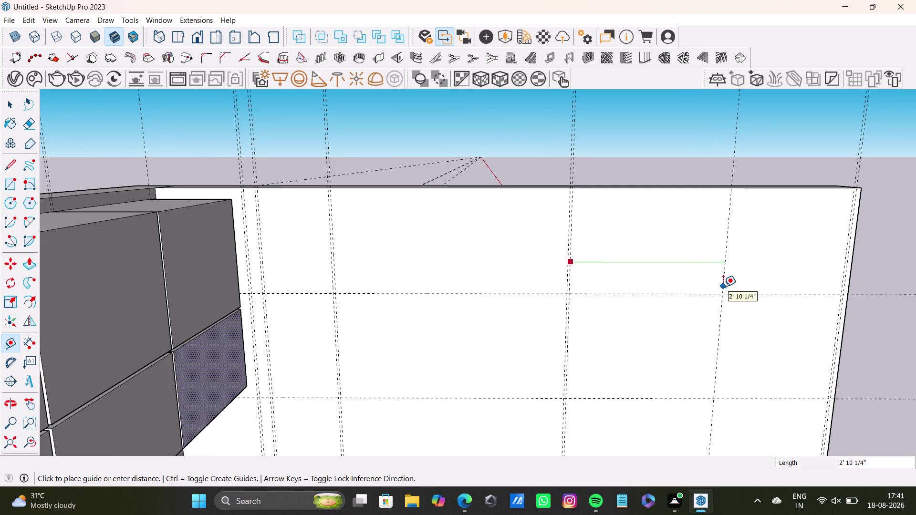
click(723, 287)
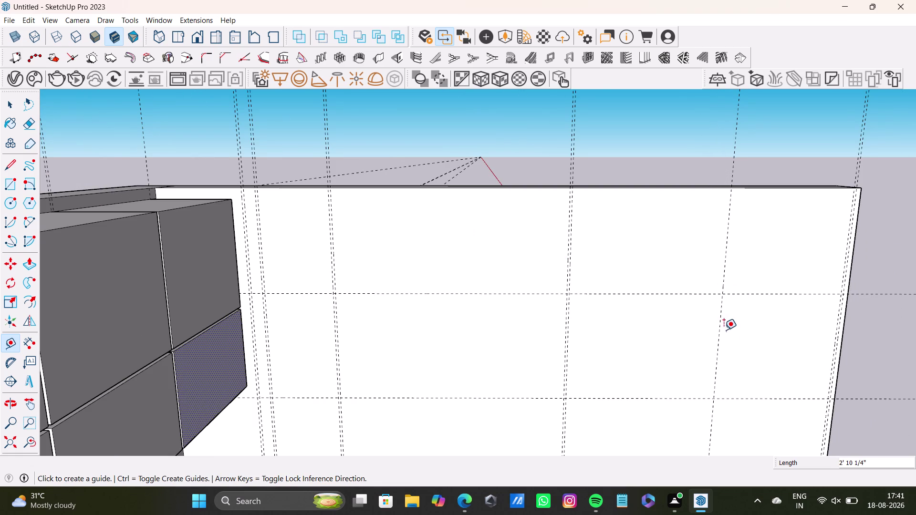
scroll(down, 3)
middle_drag(715, 355, 674, 262)
middle_drag(680, 279, 668, 334)
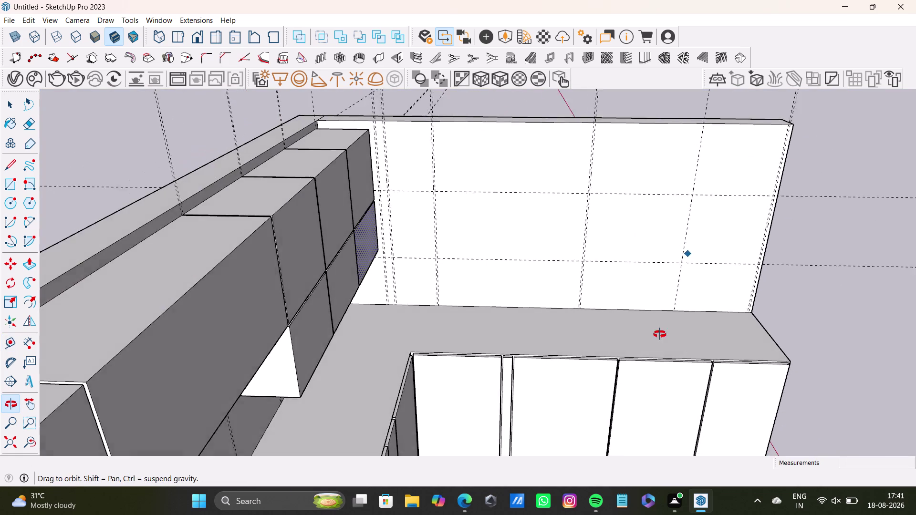
middle_drag(669, 334, 633, 270)
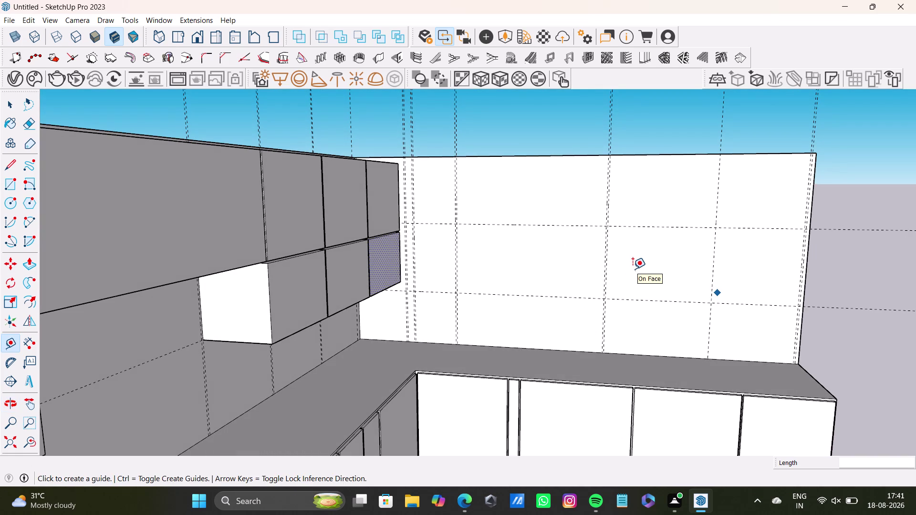
middle_drag(633, 269, 633, 272)
middle_drag(633, 272, 668, 281)
scroll(up, 3)
Pair the newest vertical guide with a 0.5" offset guide.
click(691, 243)
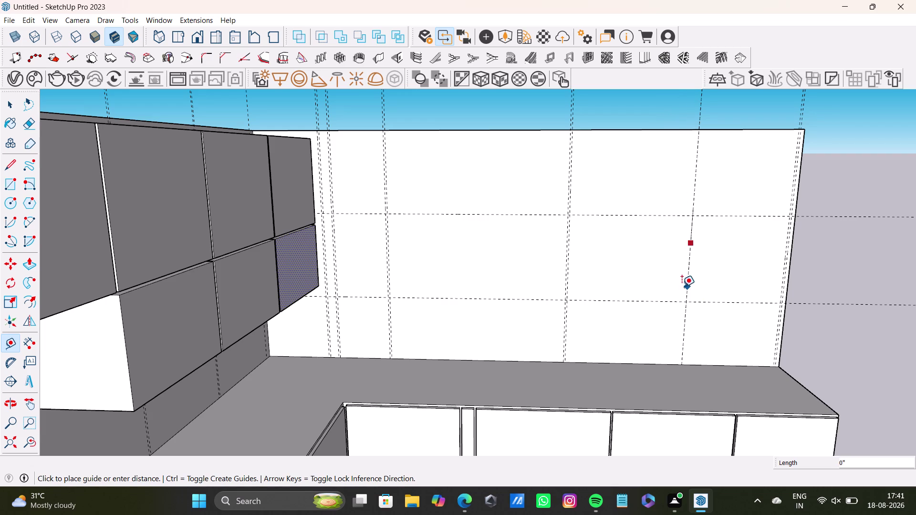
text(0.)
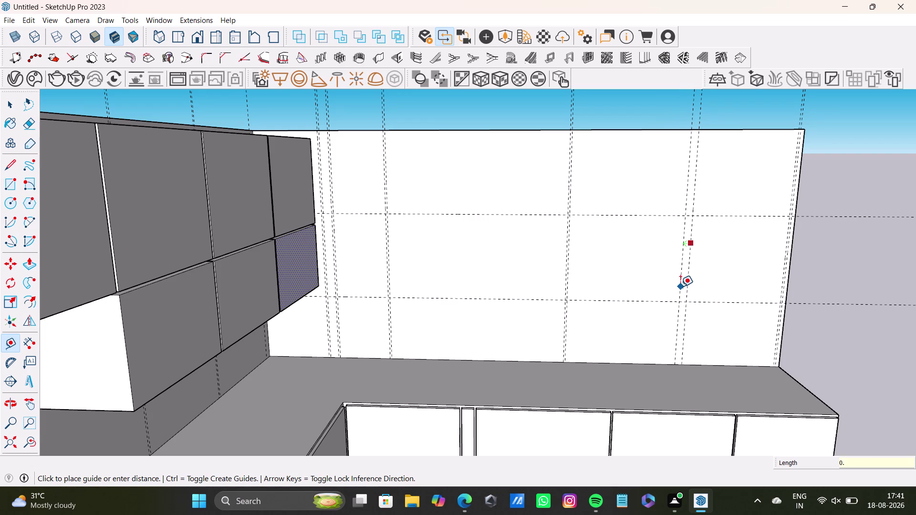
text(5)
key(shift+quotedbl)
key(Return)
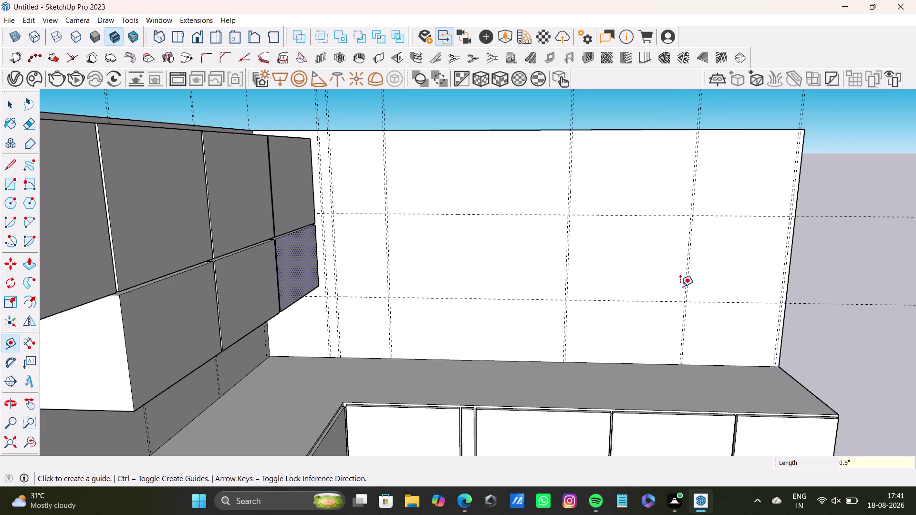
scroll(up, 3)
Add guides about 1.5 feet from the middle guide and 2 feet from the left wall guide.
click(574, 195)
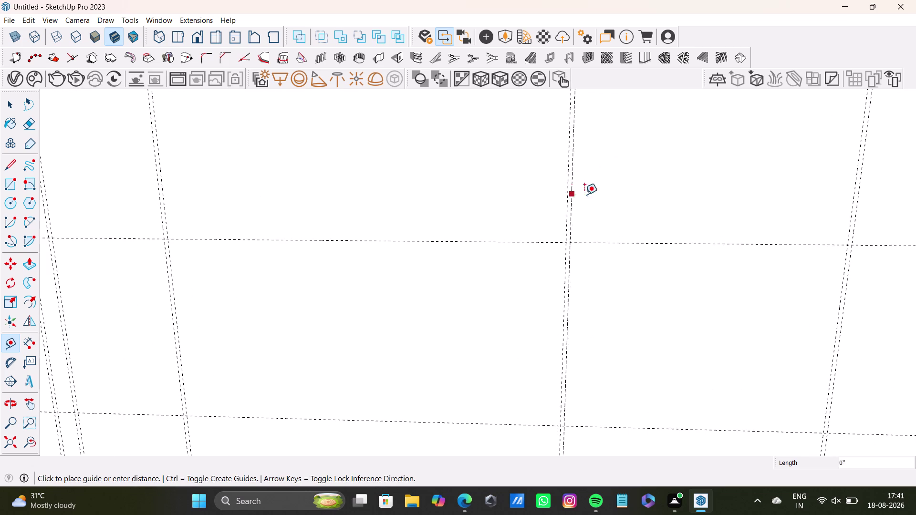
scroll(down, 3)
middle_drag(717, 198, 650, 213)
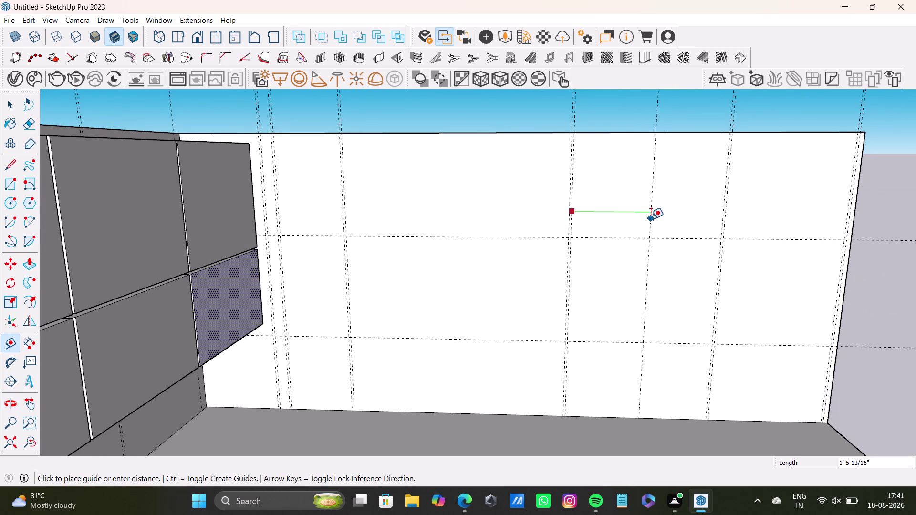
click(650, 219)
click(345, 192)
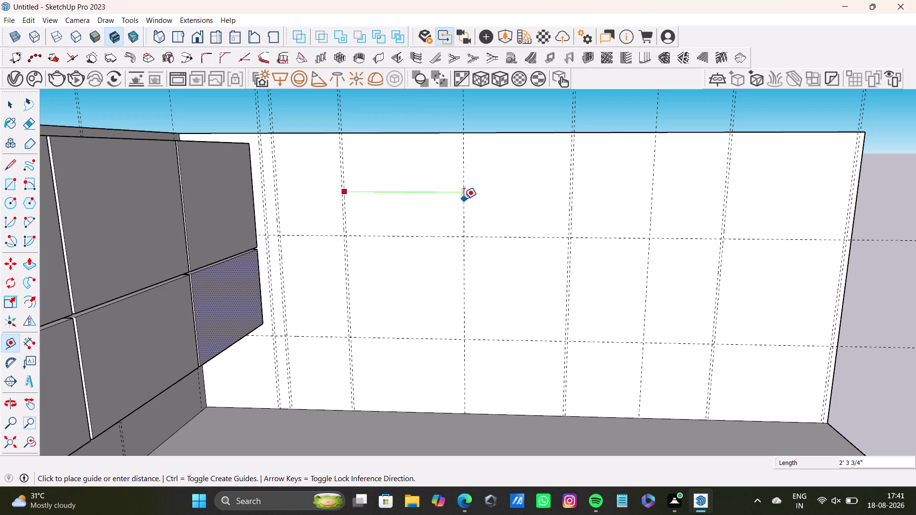
click(454, 200)
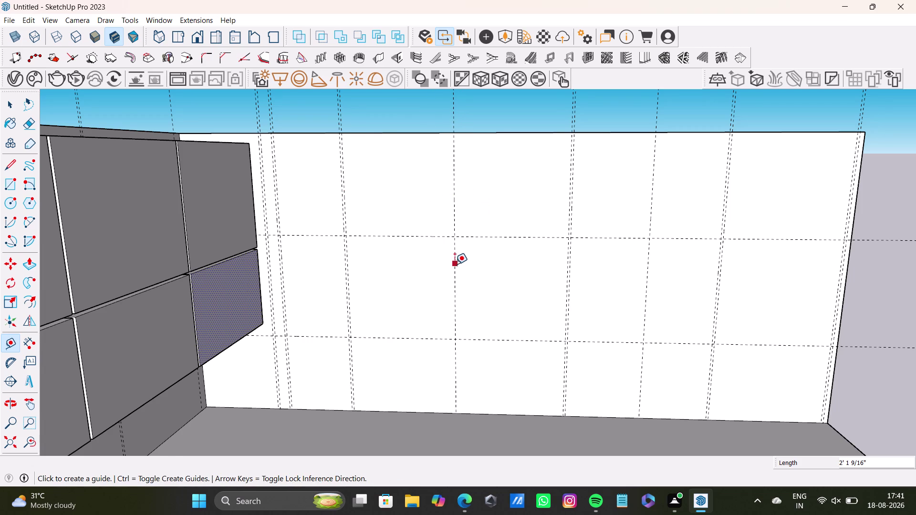
scroll(down, 3)
middle_drag(457, 263, 467, 214)
scroll(up, 3)
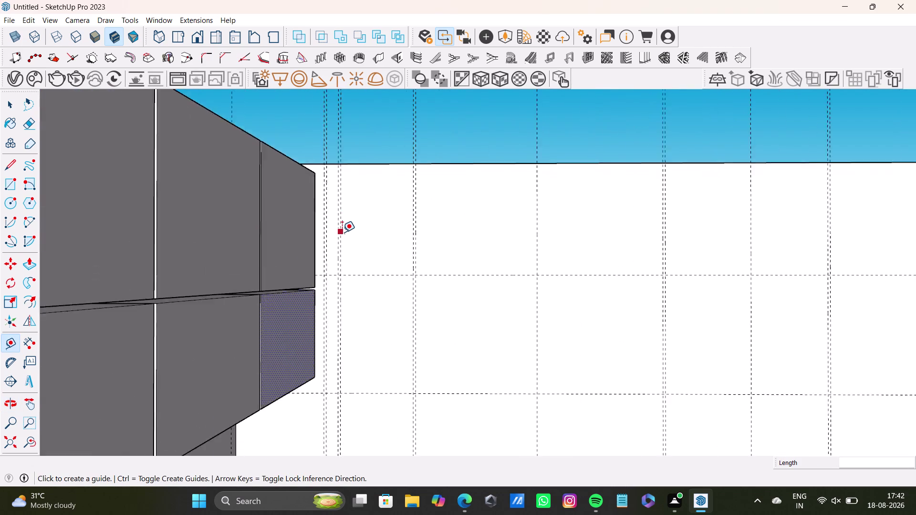
scroll(up, 3)
scroll(down, 3)
middle_drag(344, 228, 321, 266)
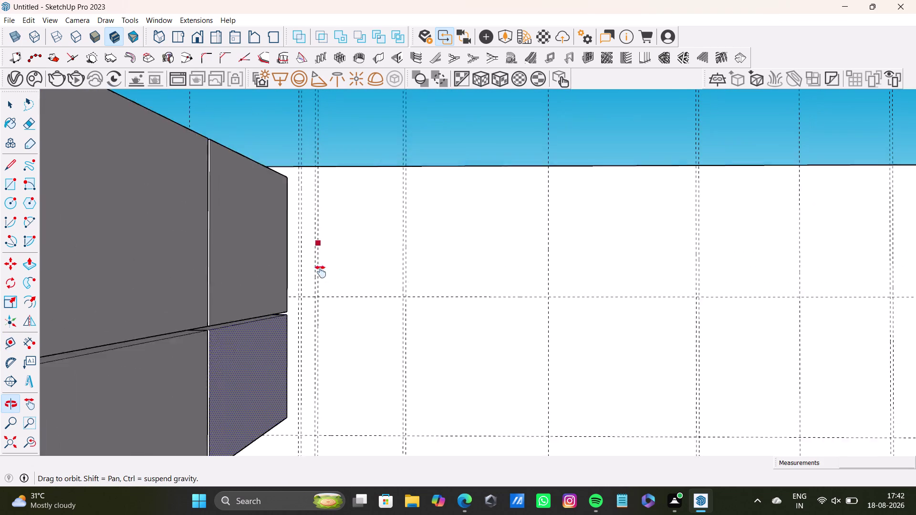
middle_drag(321, 266, 320, 283)
click(11, 183)
Add two more guide lines on the wall beside the cabinets, abandoning an early rectangle.
scroll(up, 3)
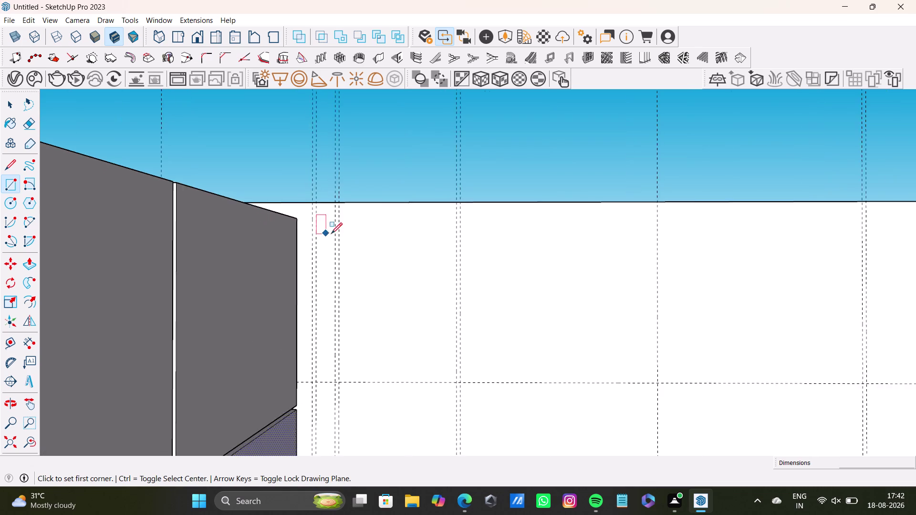
scroll(up, 3)
click(295, 162)
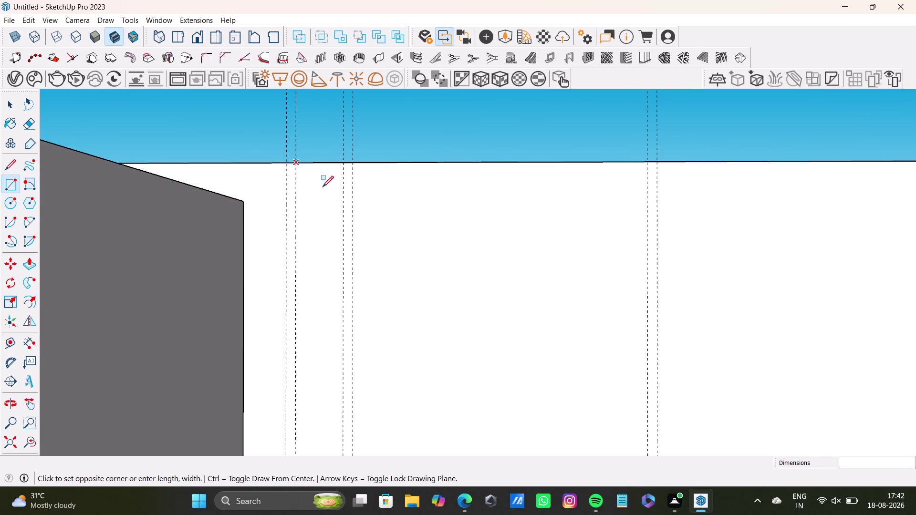
scroll(down, 3)
scroll(down, 3)
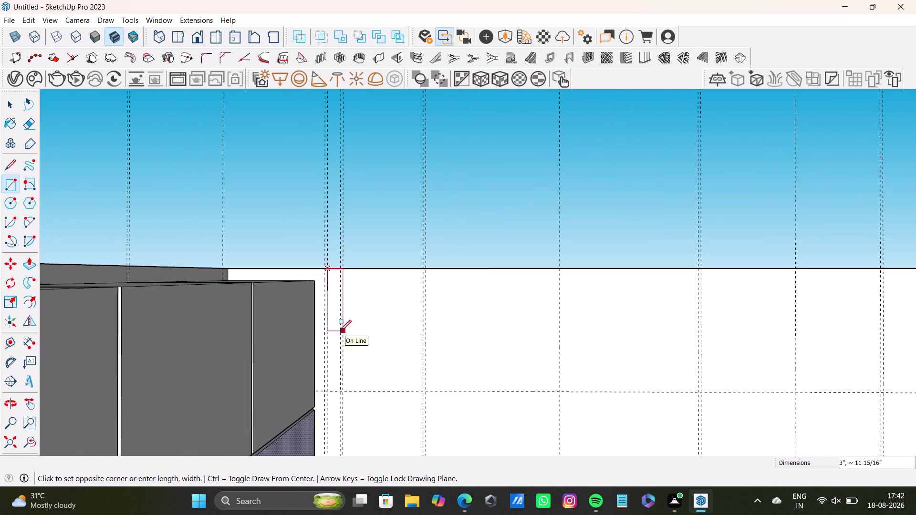
key(space)
key(t)
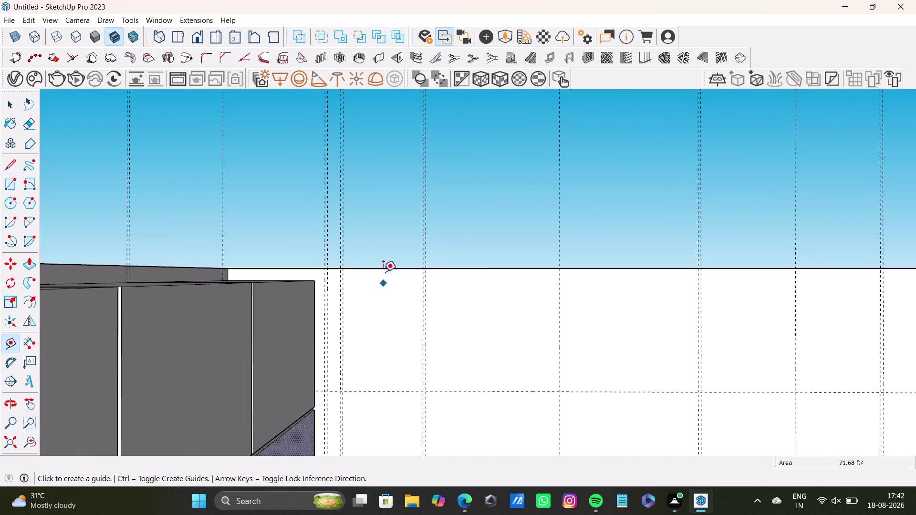
click(385, 270)
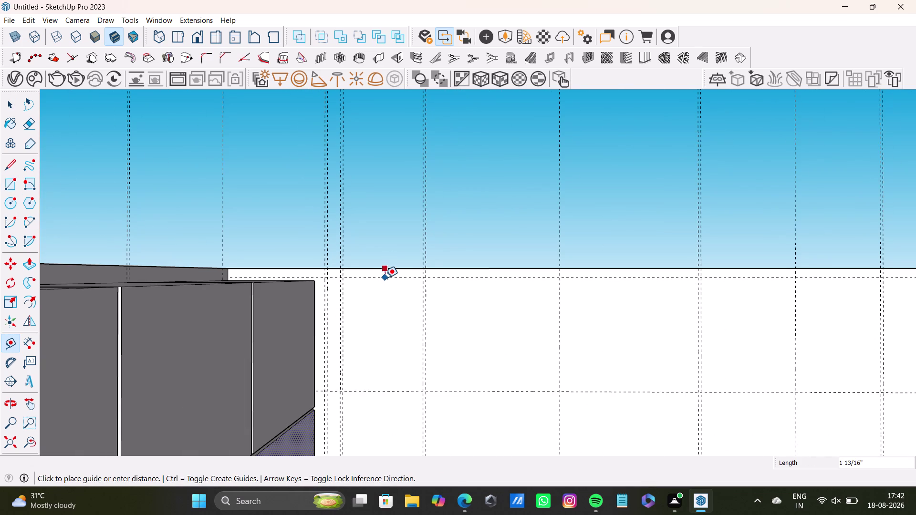
click(386, 277)
key(space)
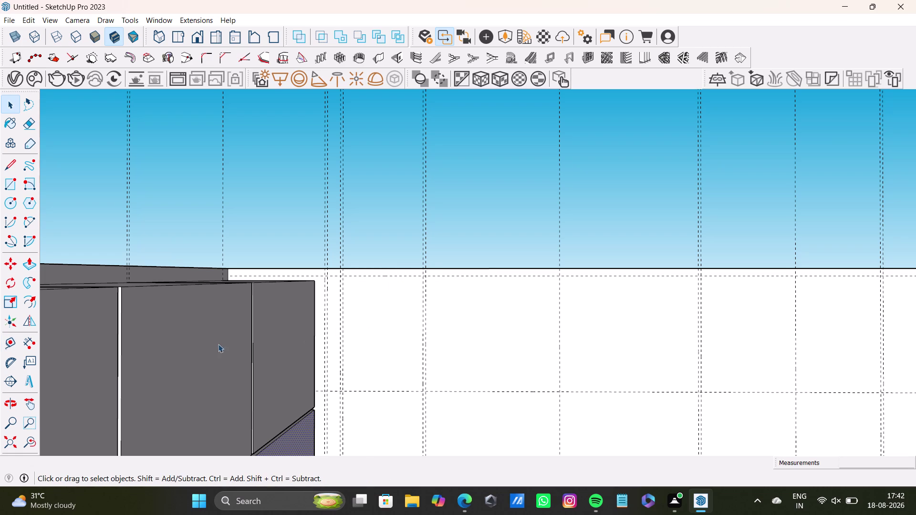
Draw the thin vertical rectangle from its top corner down to the strip's lower end.
click(7, 183)
scroll(up, 3)
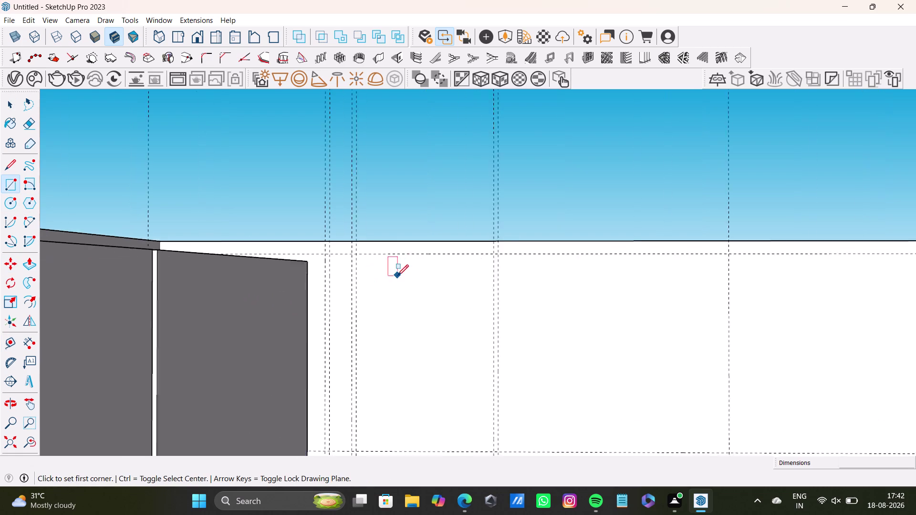
scroll(up, 3)
click(301, 251)
scroll(down, 3)
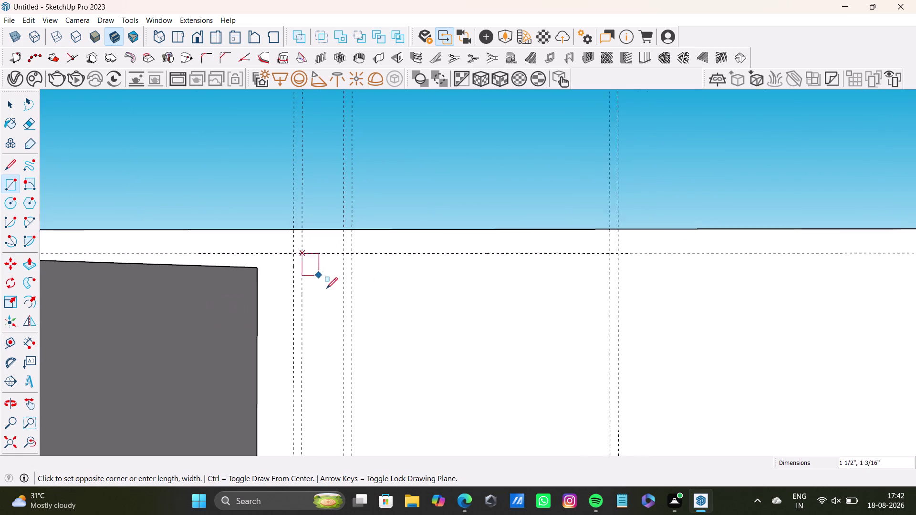
scroll(down, 3)
middle_drag(322, 390, 335, 194)
scroll(up, 3)
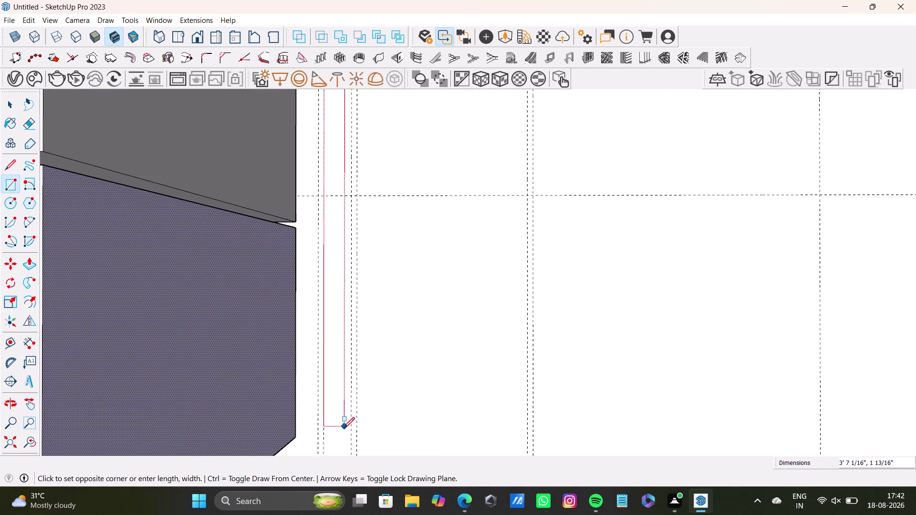
scroll(down, 3)
middle_drag(349, 417, 364, 191)
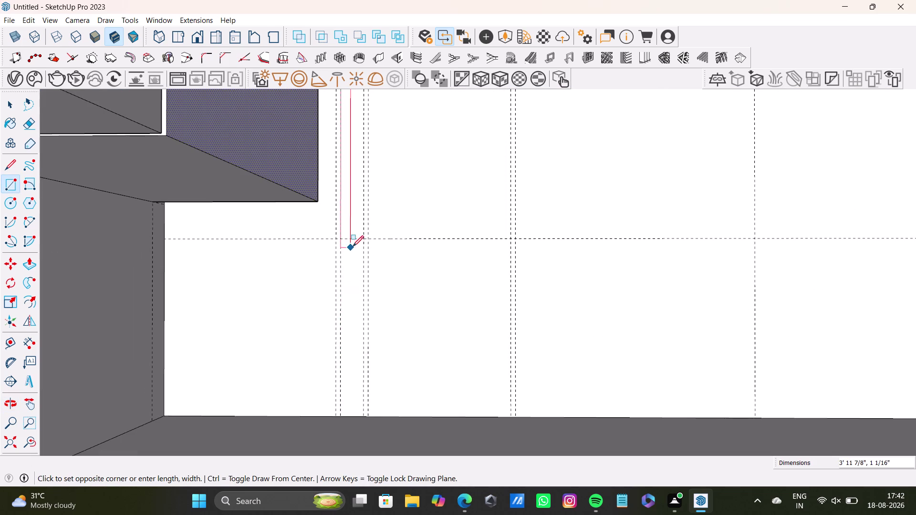
click(366, 238)
scroll(down, 3)
middle_drag(370, 142, 330, 416)
scroll(up, 3)
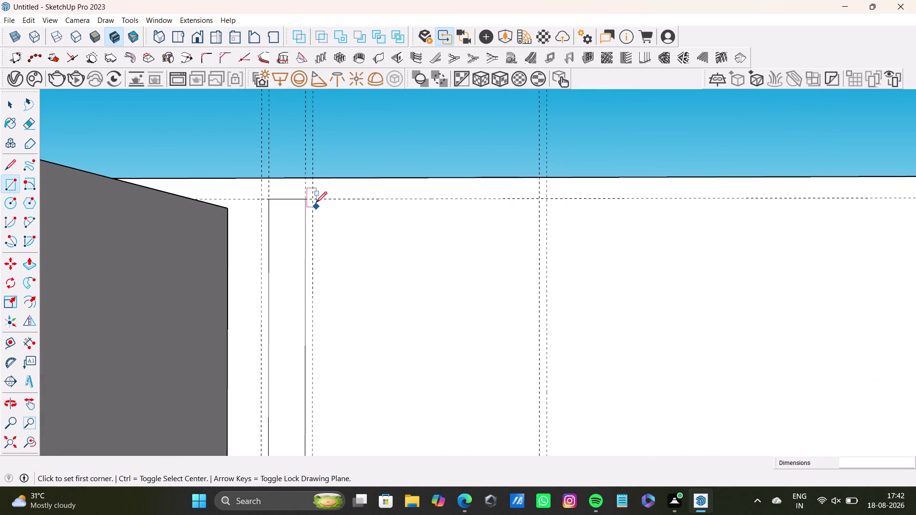
Start a second rectangle, then cancel it and return the view to the strip.
click(314, 199)
scroll(down, 3)
middle_drag(484, 391, 437, 275)
scroll(up, 3)
key(space)
scroll(down, 3)
scroll(up, 3)
middle_drag(413, 296, 417, 194)
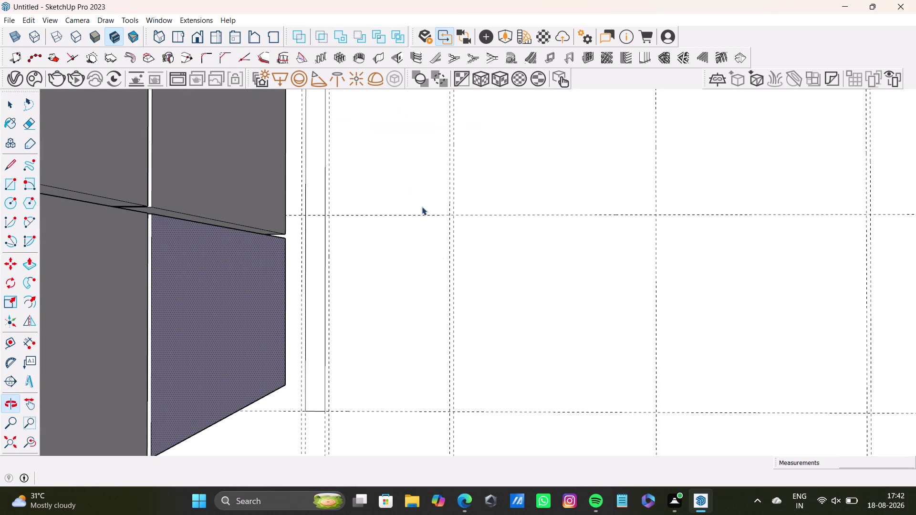
click(8, 347)
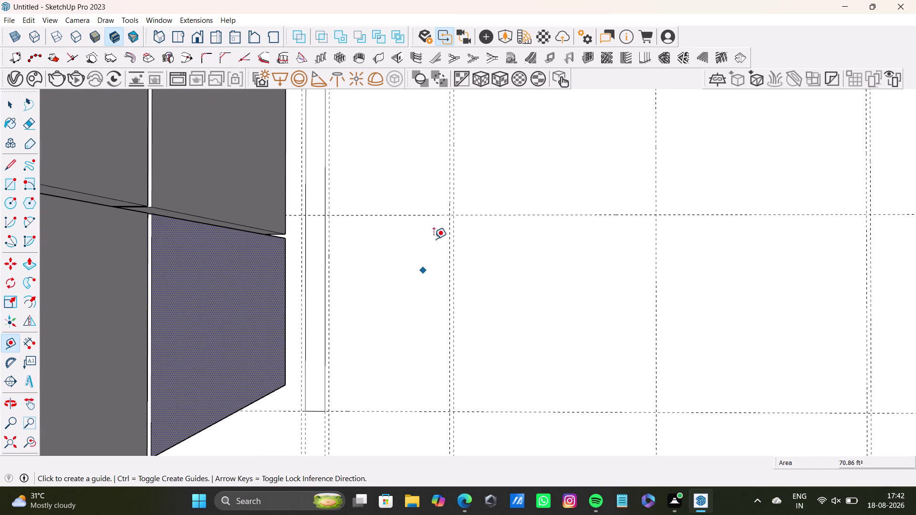
Place a guide 0.5" below the wall's top edge.
click(415, 214)
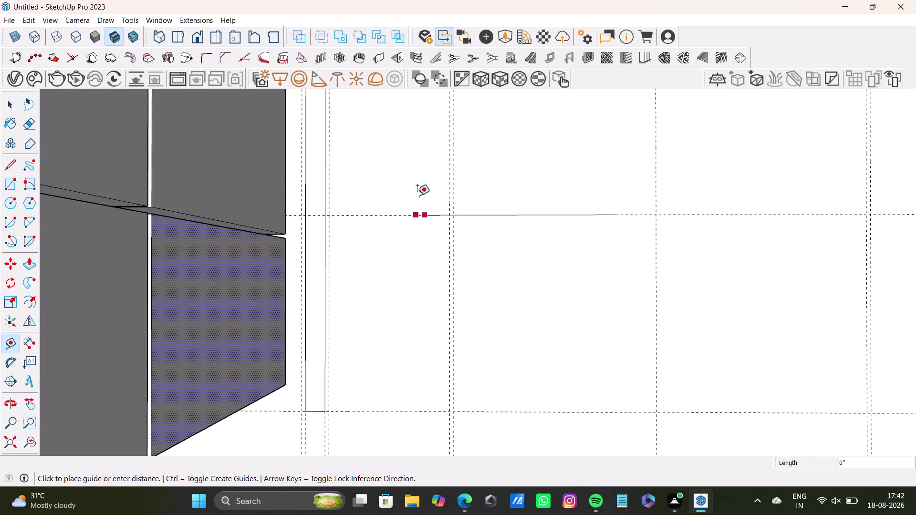
scroll(down, 3)
middle_drag(426, 210, 367, 271)
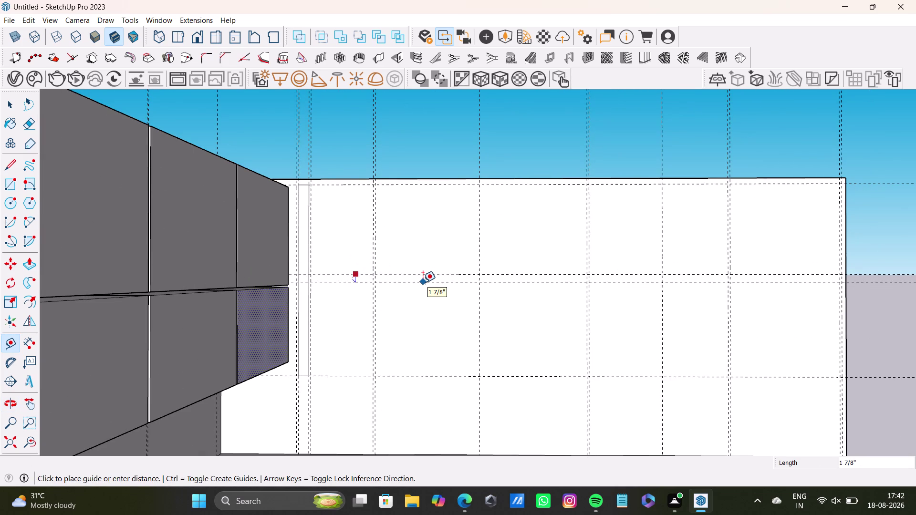
text(0)
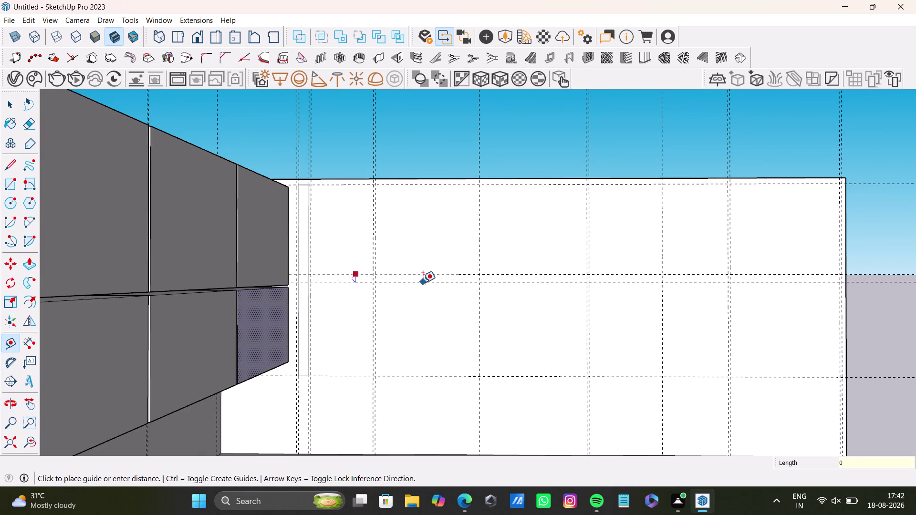
text(,)
key(BackSpace)
text(.5)
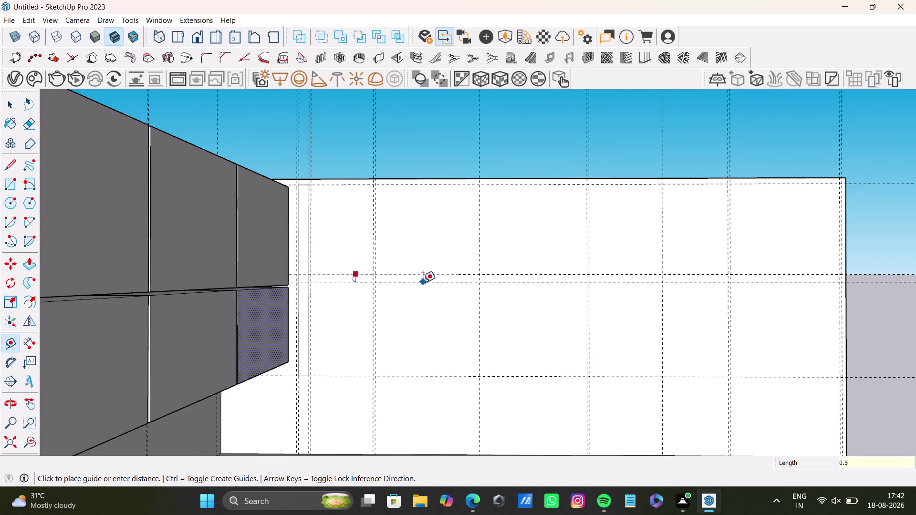
key(shift+quotedbl)
key(Return)
Start a guide from the strip's top corner, then set a rectangle corner on the wall.
scroll(up, 3)
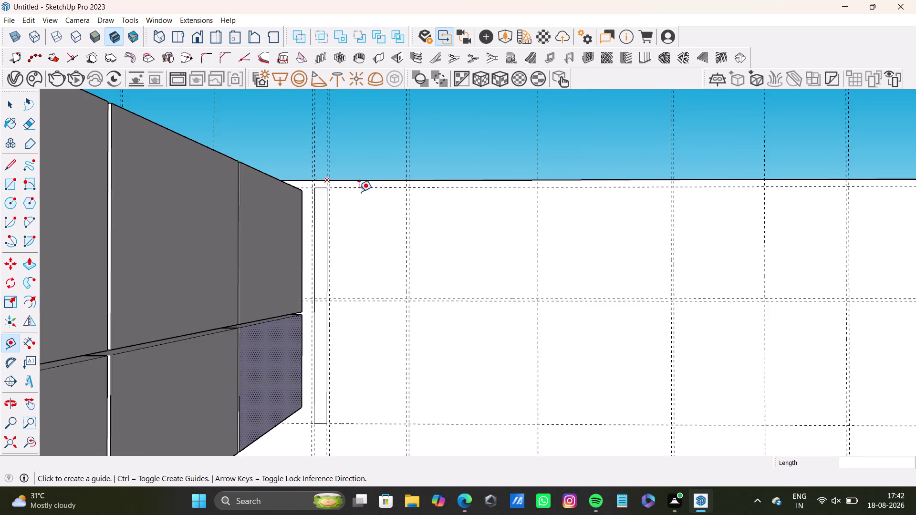
scroll(up, 3)
click(311, 173)
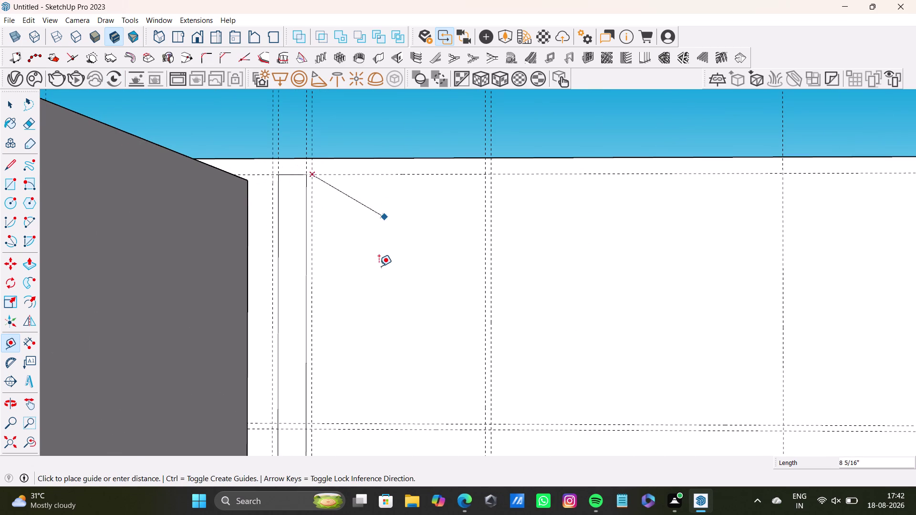
key(space)
click(11, 186)
Draw a large panel rectangle on the wall, starting from the top corner.
scroll(up, 3)
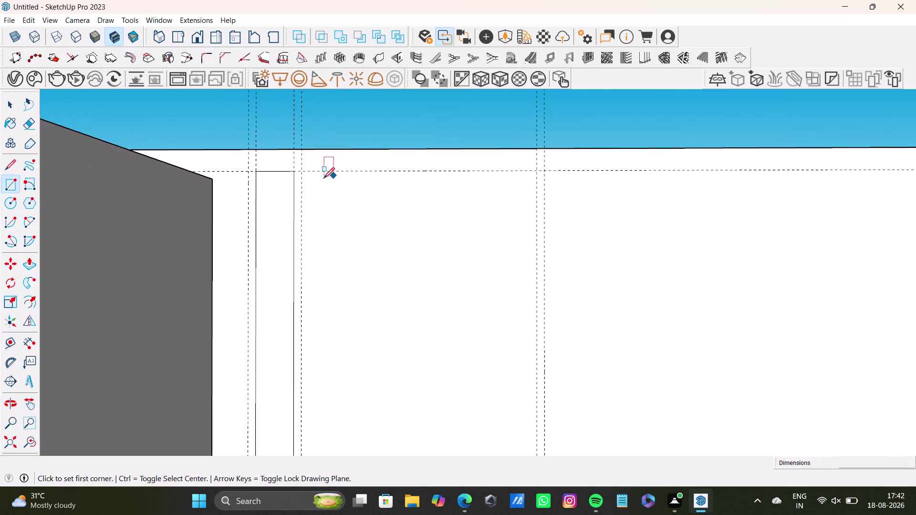
scroll(up, 3)
click(295, 168)
scroll(down, 3)
middle_drag(507, 307, 506, 297)
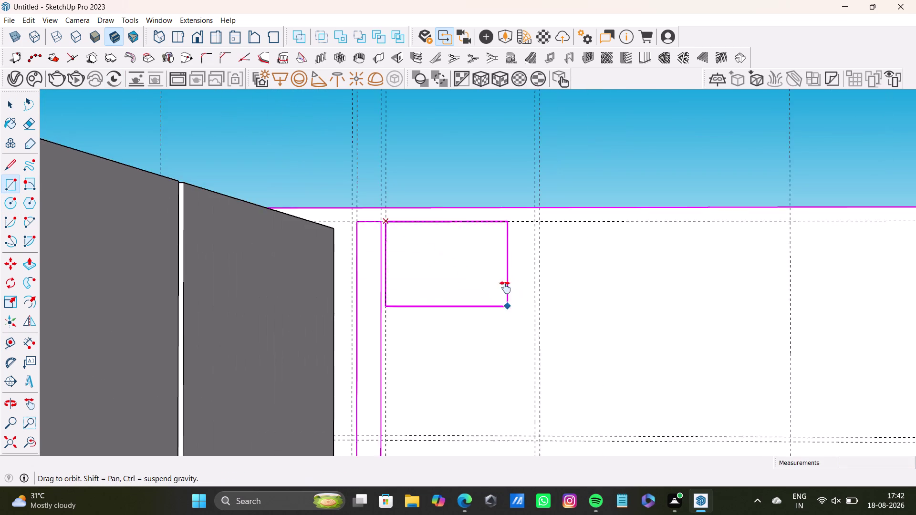
middle_drag(507, 298, 443, 171)
scroll(up, 3)
click(479, 332)
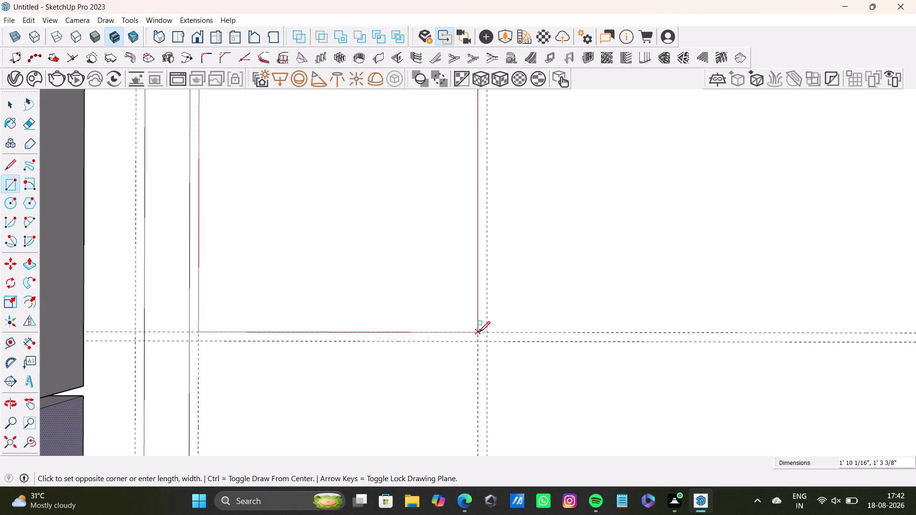
key(space)
Draw a tall panel rectangle up the wall from the lower corner.
key(r)
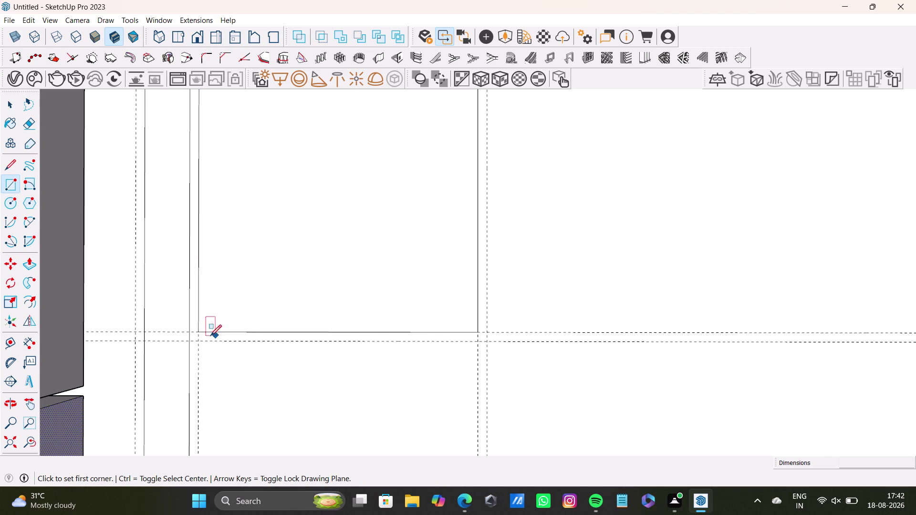
click(201, 342)
scroll(down, 3)
middle_drag(405, 409, 403, 185)
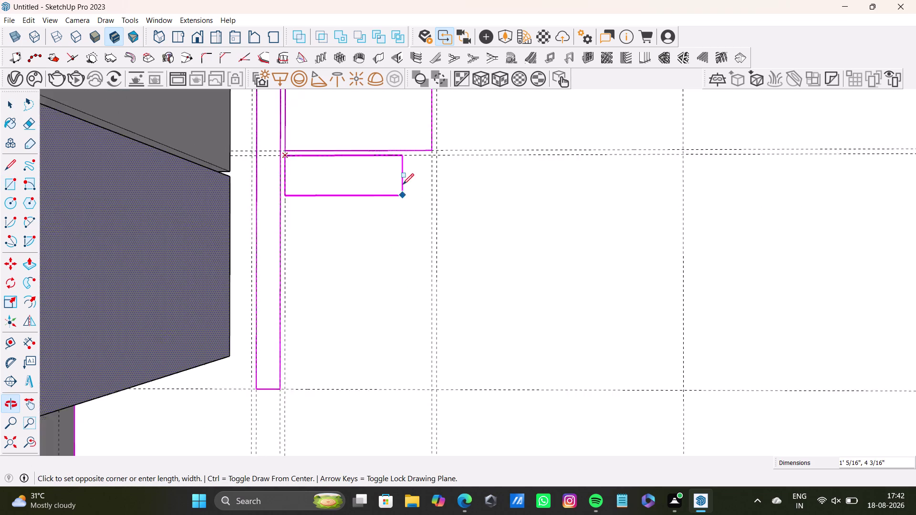
scroll(up, 3)
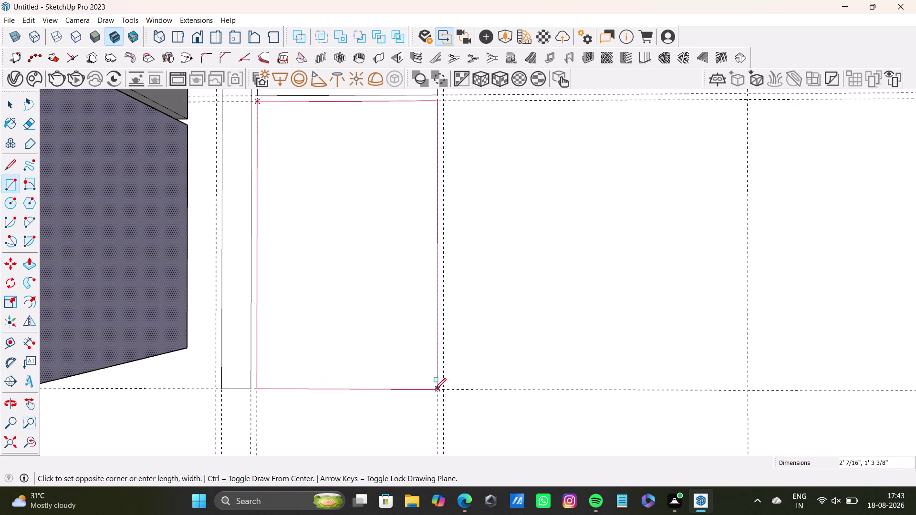
click(435, 389)
scroll(down, 3)
middle_drag(365, 225, 296, 397)
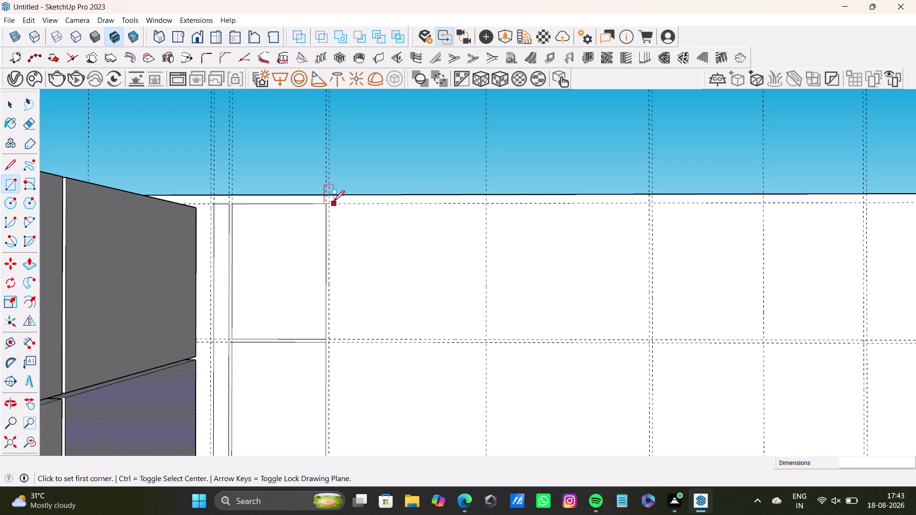
Abandon a stray rectangle and place a 0.5" guide offset from the vertical guide.
scroll(down, 3)
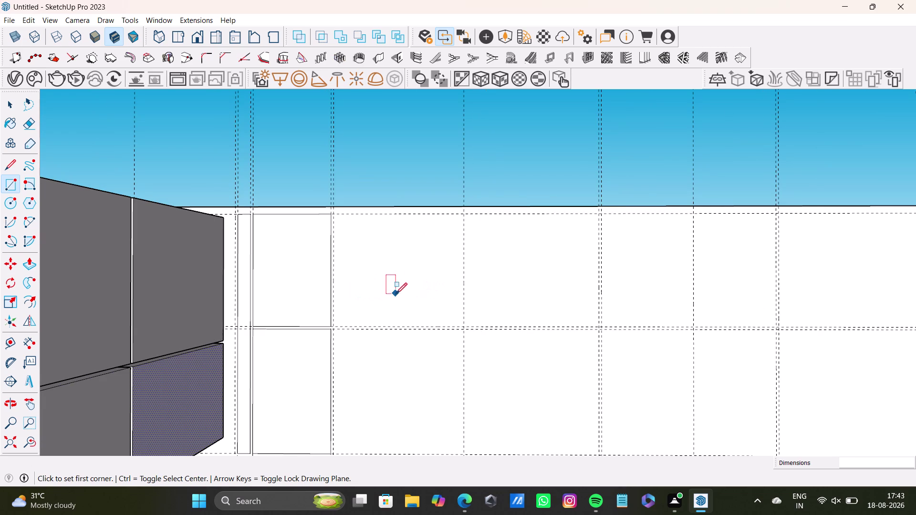
middle_drag(406, 292, 348, 225)
scroll(up, 3)
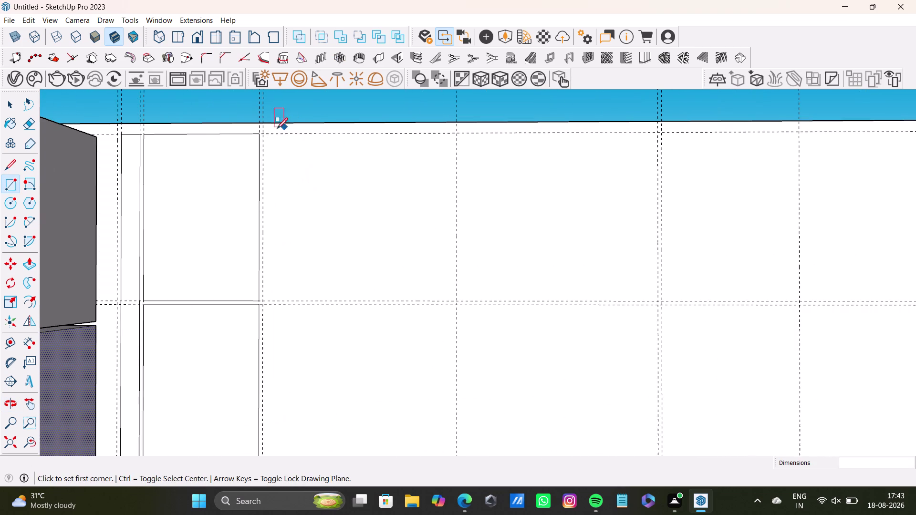
click(264, 136)
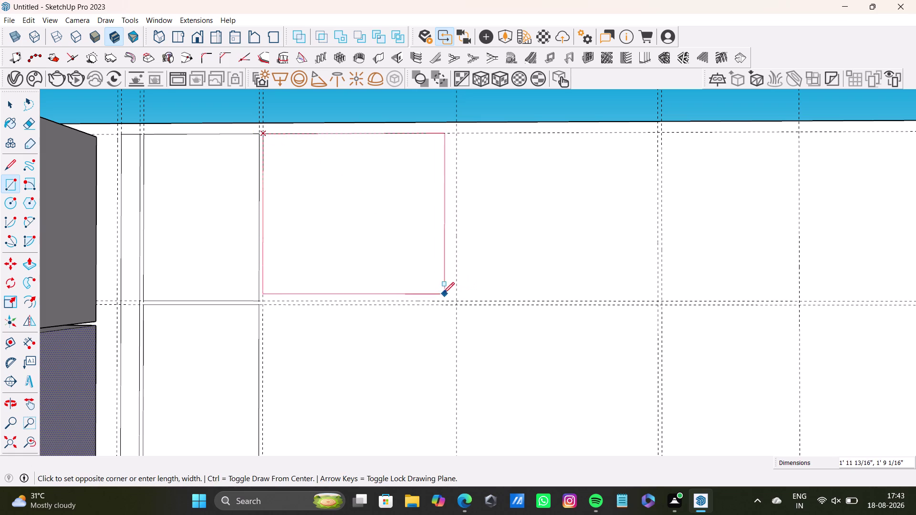
key(space)
click(10, 338)
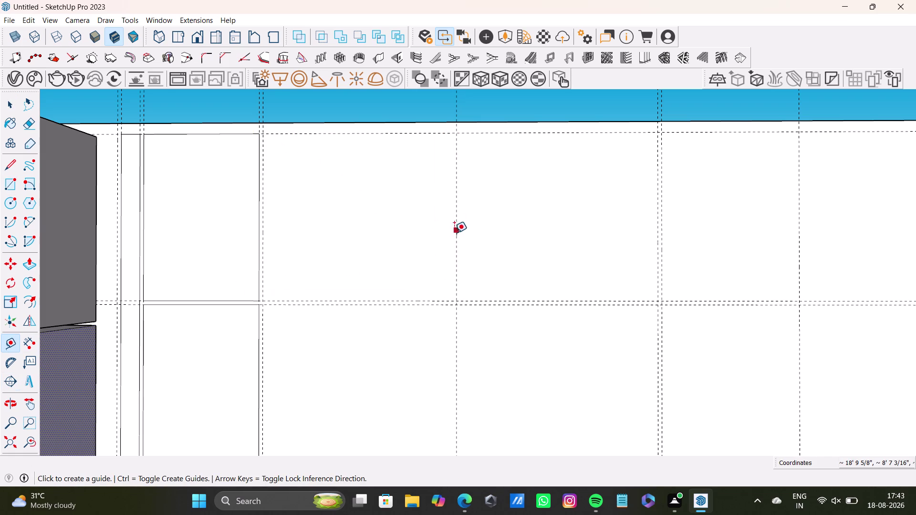
click(456, 242)
text(0.)
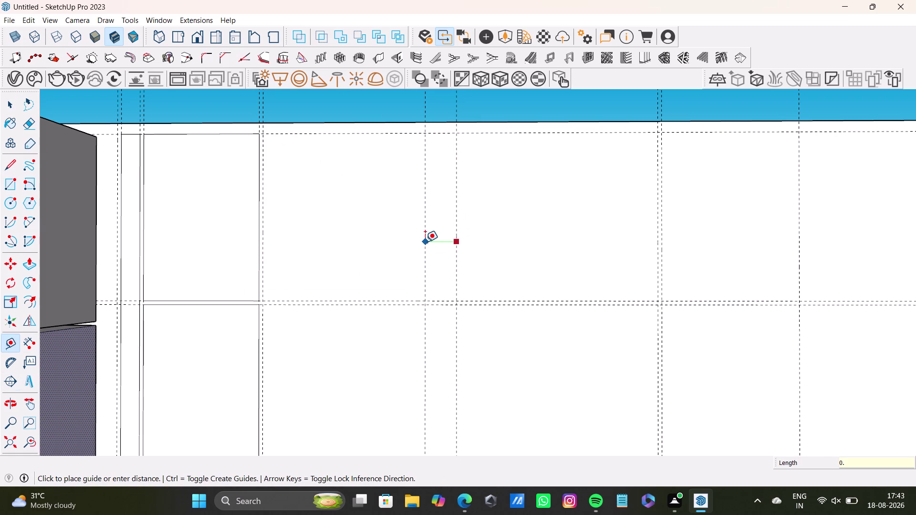
text(5)
key(shift+quotedbl)
key(Return)
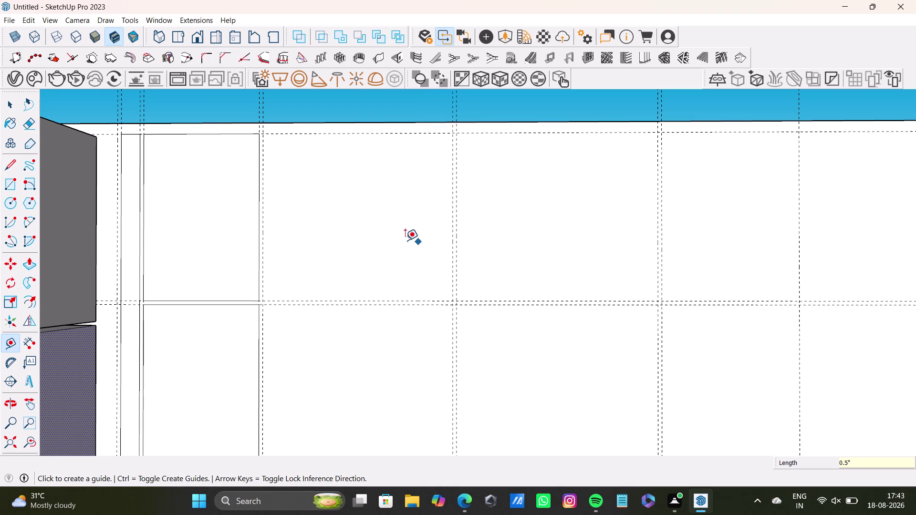
Draw a panel rectangle beside the first panel.
click(12, 186)
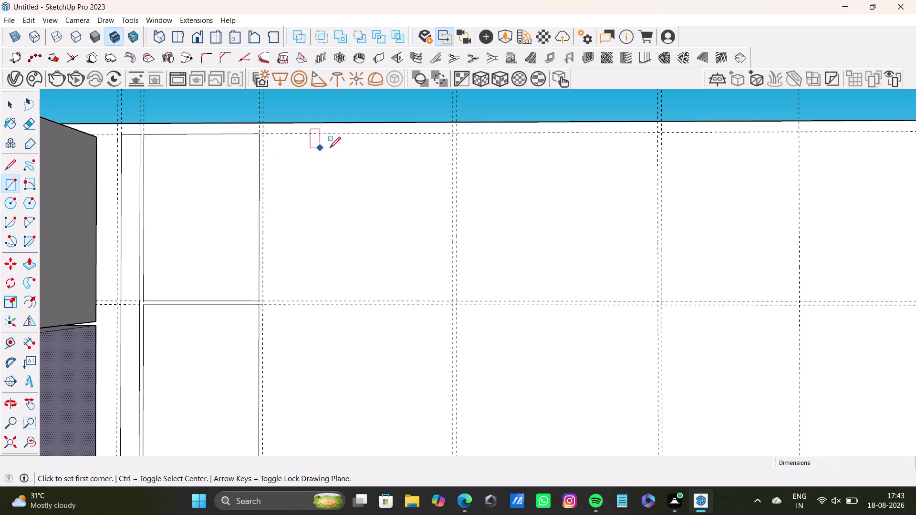
scroll(up, 3)
click(242, 129)
scroll(down, 3)
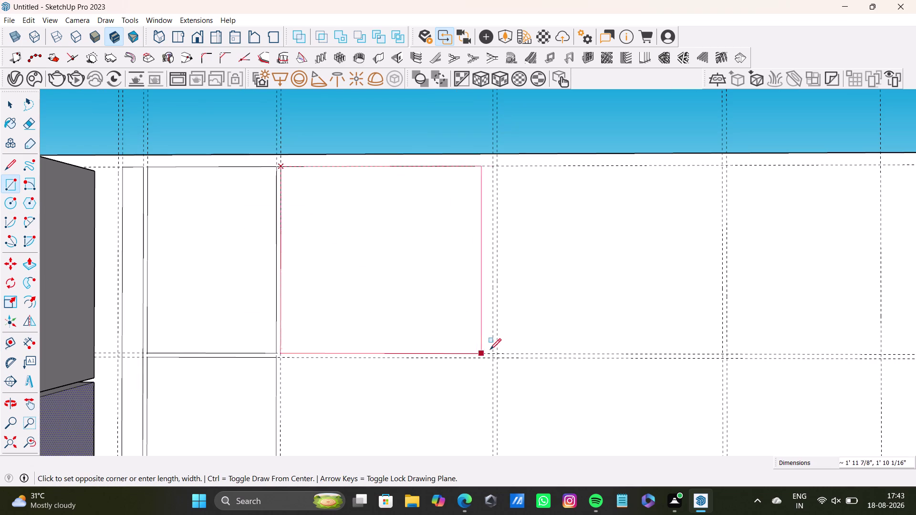
click(494, 352)
scroll(down, 3)
middle_drag(438, 334, 394, 210)
middle_drag(428, 214, 427, 263)
scroll(up, 3)
middle_drag(431, 139, 425, 227)
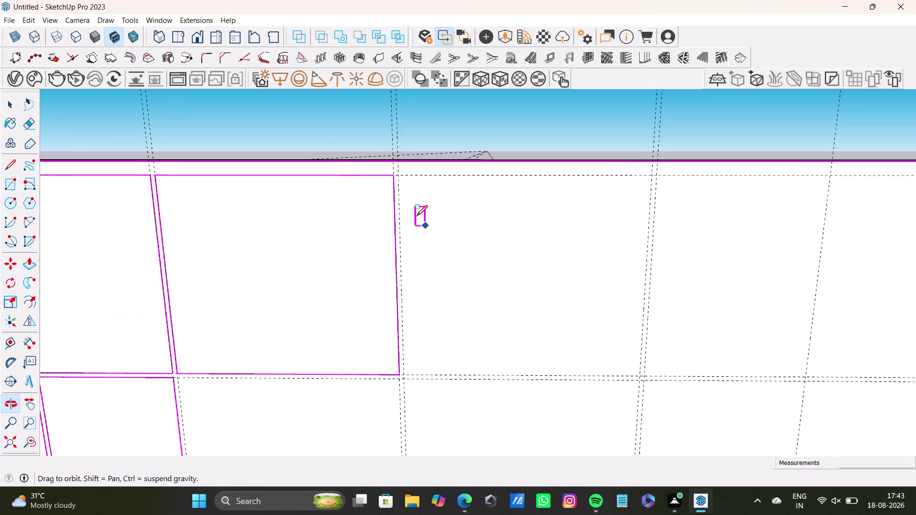
scroll(up, 3)
Draw another panel rectangle from the panel's top corner to the opposite corner.
click(403, 170)
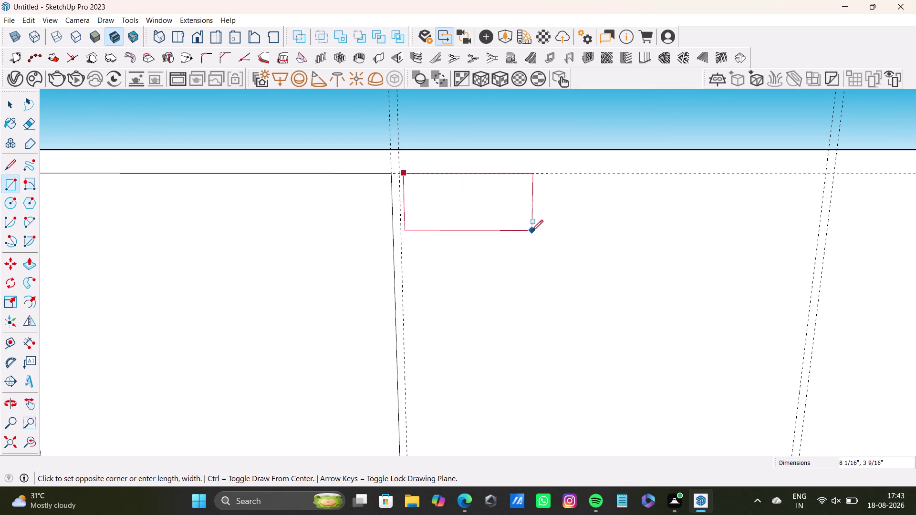
key(space)
click(9, 183)
scroll(up, 3)
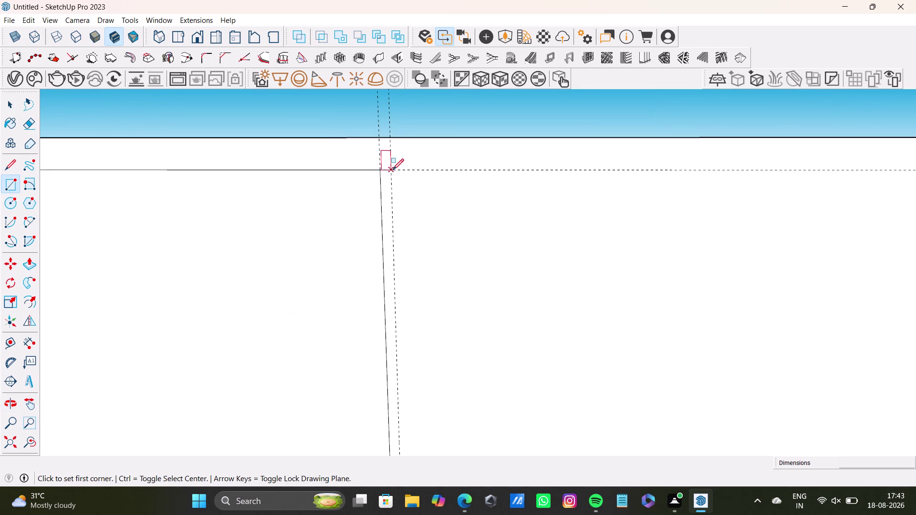
click(393, 170)
scroll(down, 3)
middle_drag(614, 307, 515, 218)
scroll(up, 3)
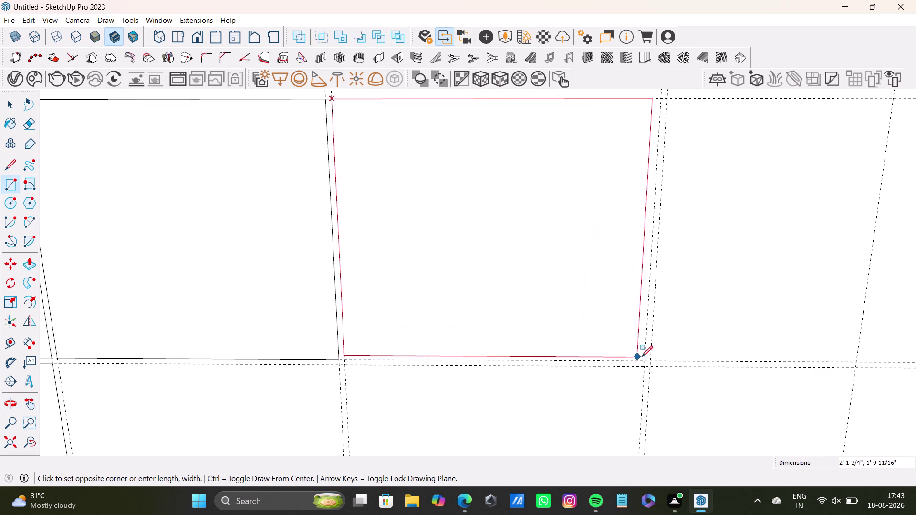
click(644, 361)
key(space)
Clear the selection and abandon a rectangle started at a guide corner.
scroll(down, 3)
middle_drag(521, 275, 457, 218)
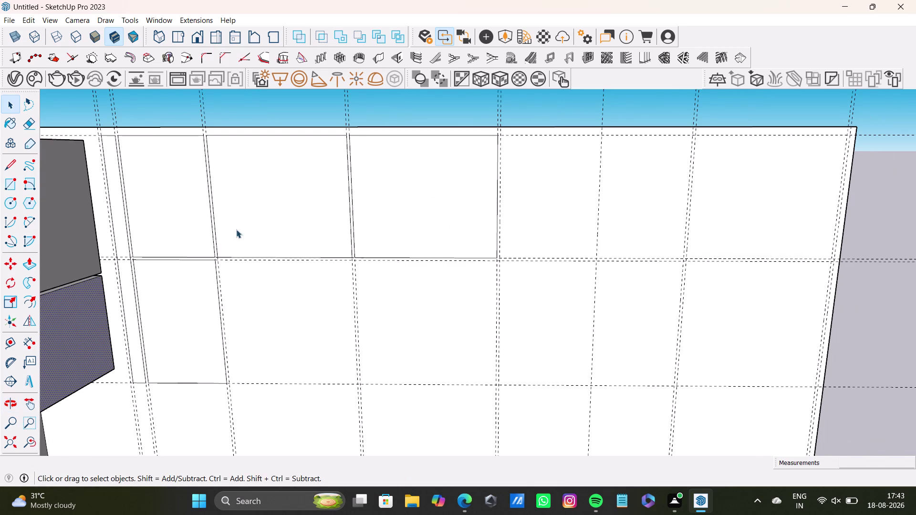
click(11, 178)
scroll(up, 3)
scroll(up, 3)
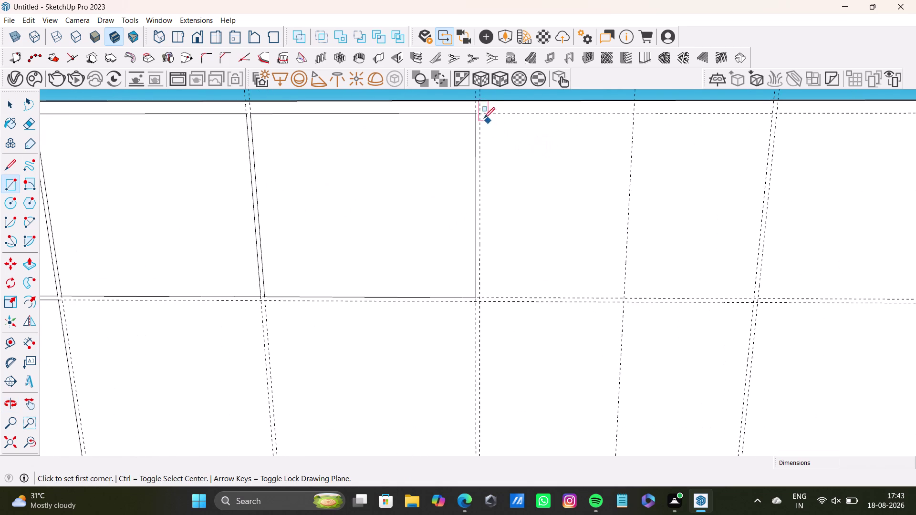
click(480, 114)
key(space)
scroll(down, 3)
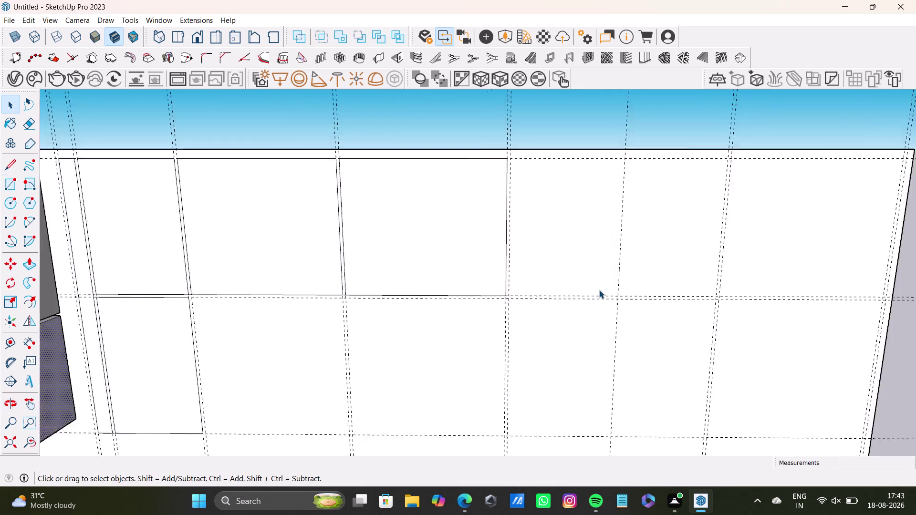
scroll(down, 3)
scroll(up, 3)
middle_drag(619, 283, 553, 282)
click(9, 345)
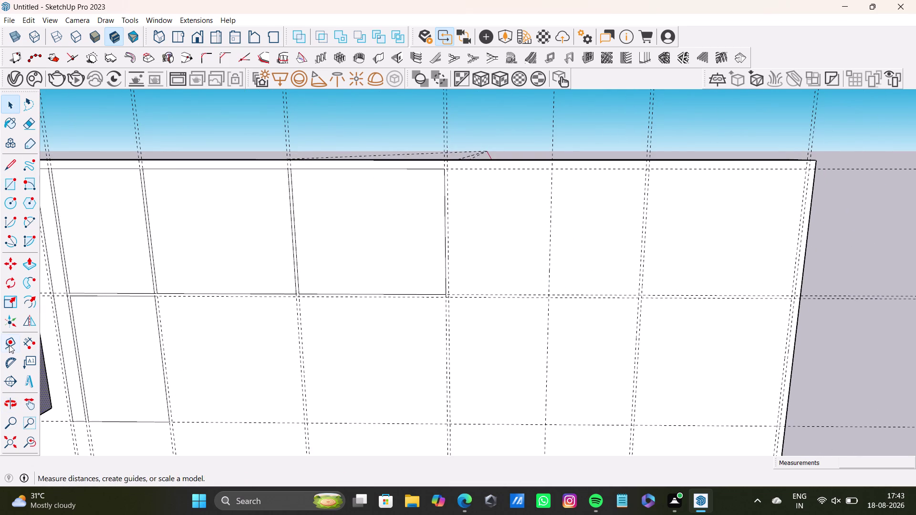
Place a 0.5" guide offset from the wall edge.
click(549, 257)
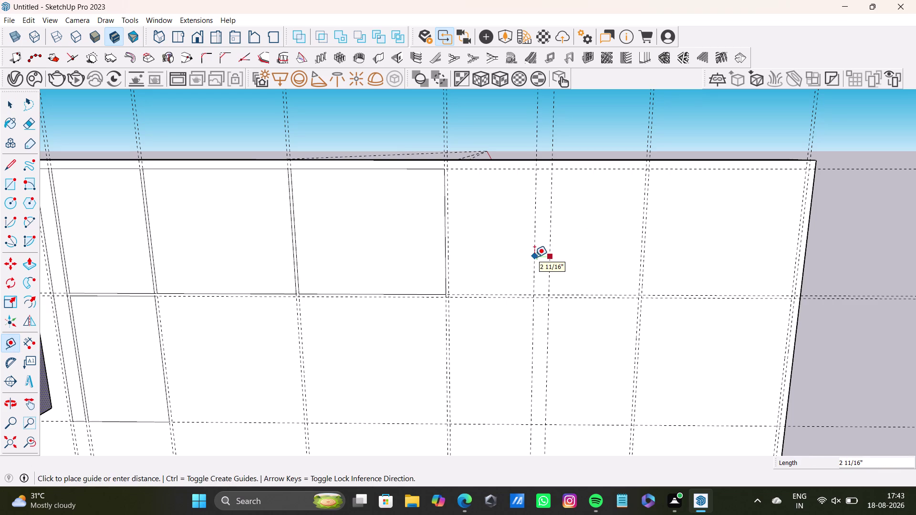
text(0.)
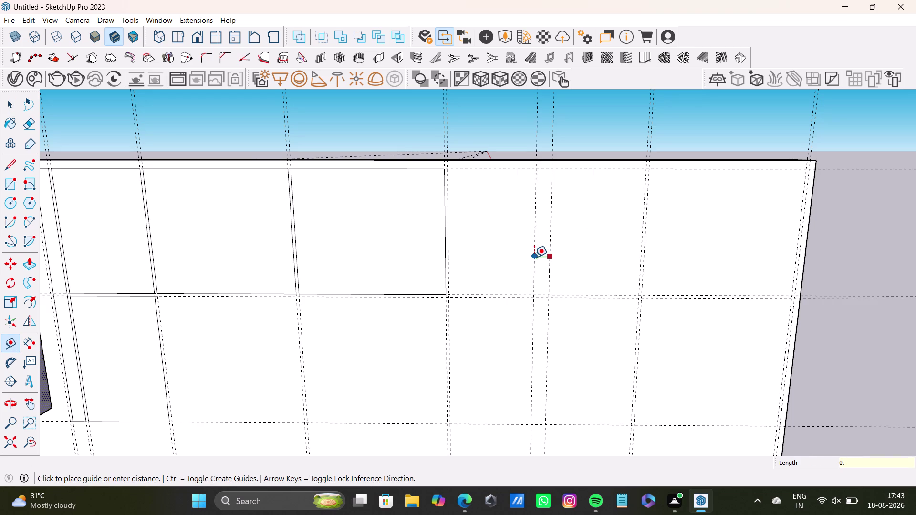
text(5)
key(shift+quotedbl)
key(Return)
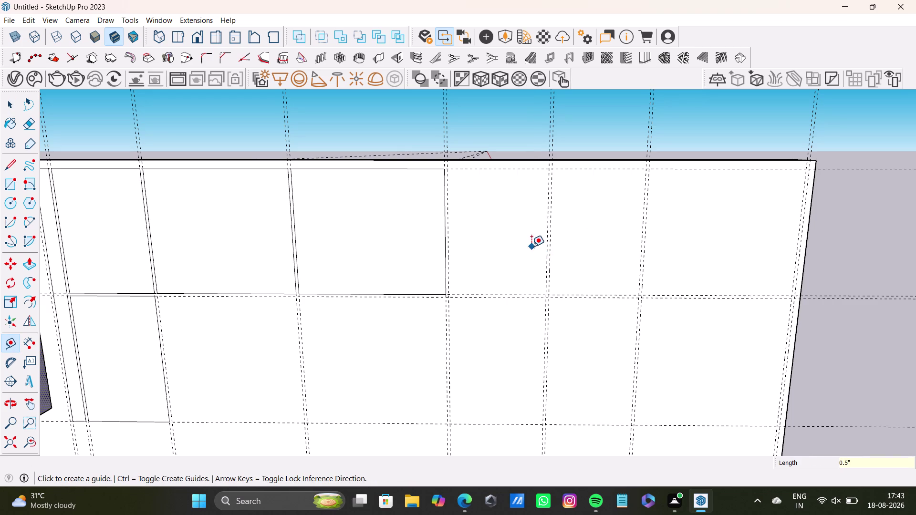
Draw an upper panel rectangle along the guides.
key(space)
click(11, 184)
scroll(up, 3)
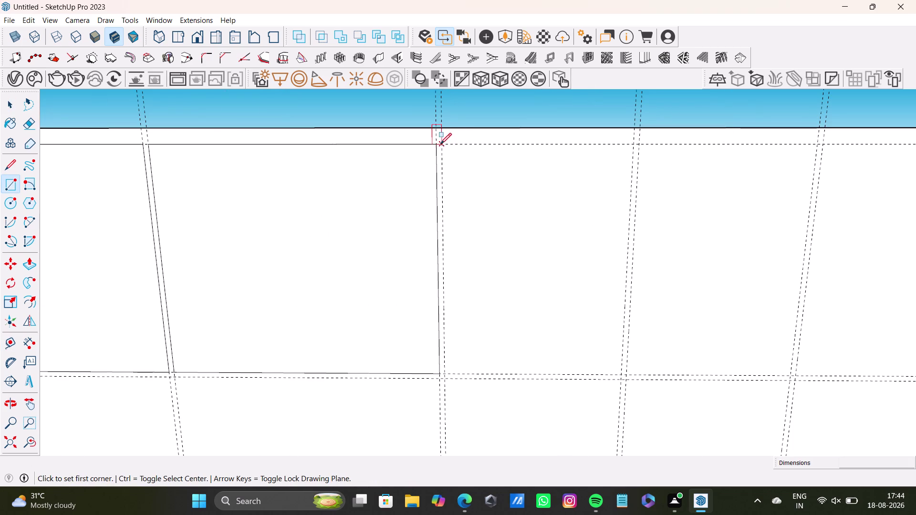
click(443, 146)
scroll(down, 3)
scroll(down, 3)
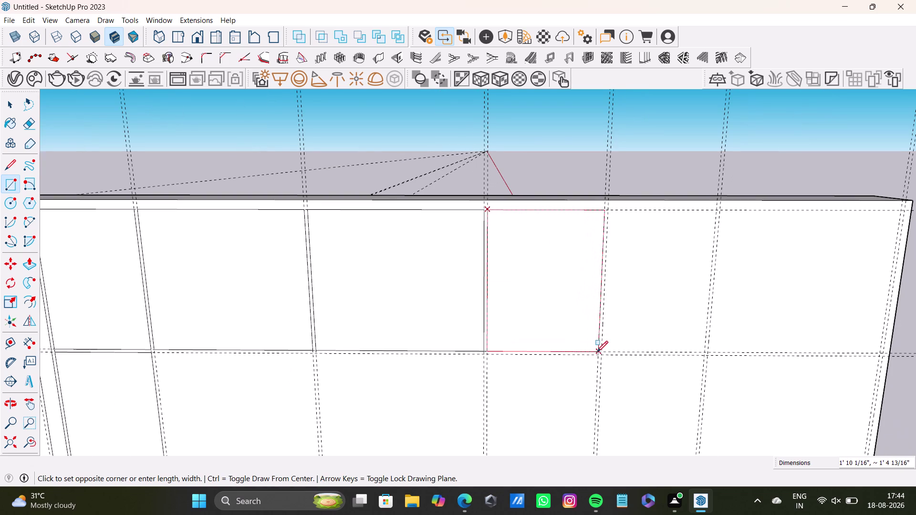
click(597, 352)
key(space)
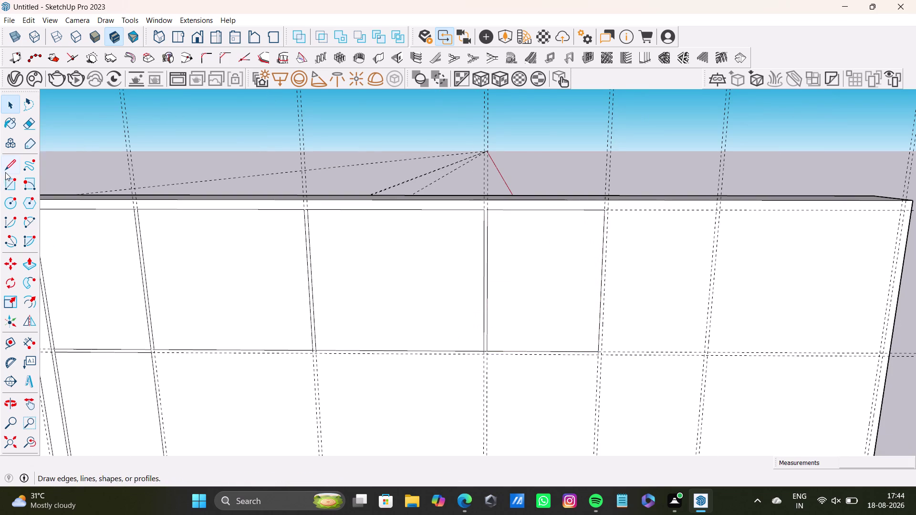
Draw the next upper panel rectangle beside it.
click(9, 184)
scroll(up, 3)
middle_drag(641, 245, 558, 258)
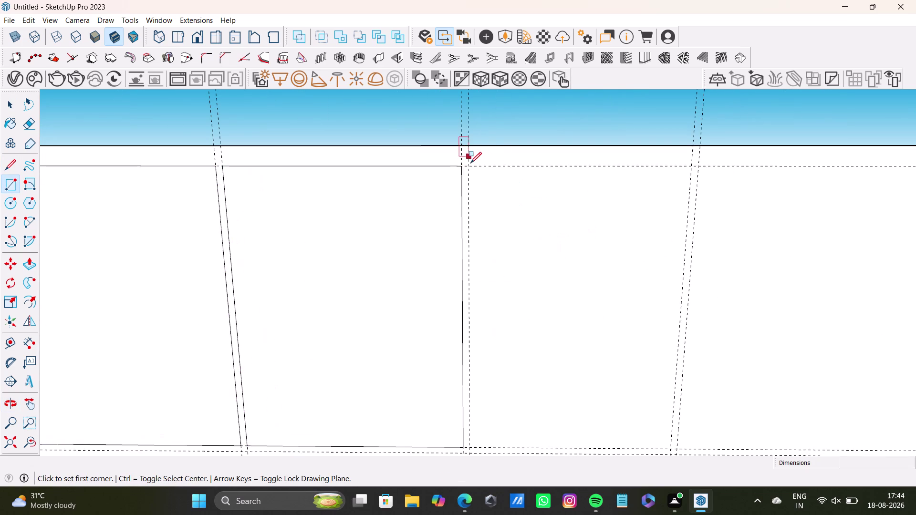
click(470, 163)
scroll(down, 3)
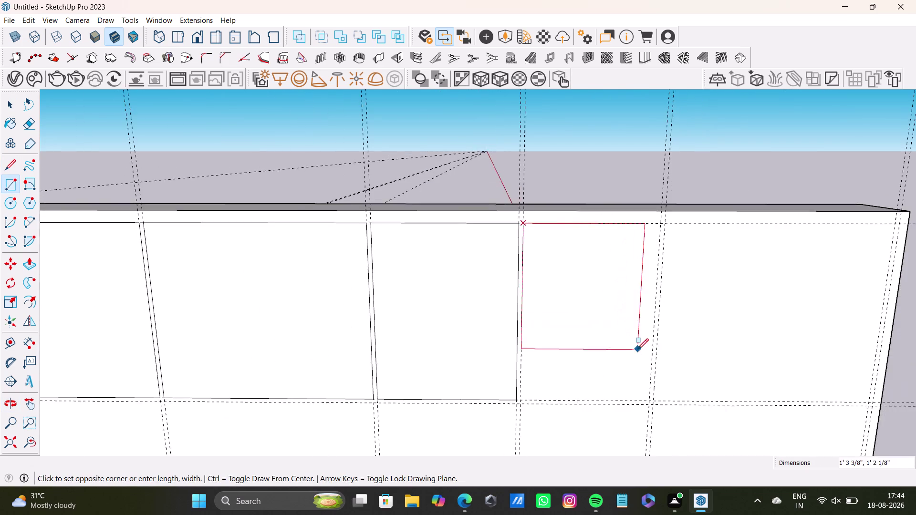
middle_drag(638, 350, 621, 230)
scroll(up, 3)
click(629, 288)
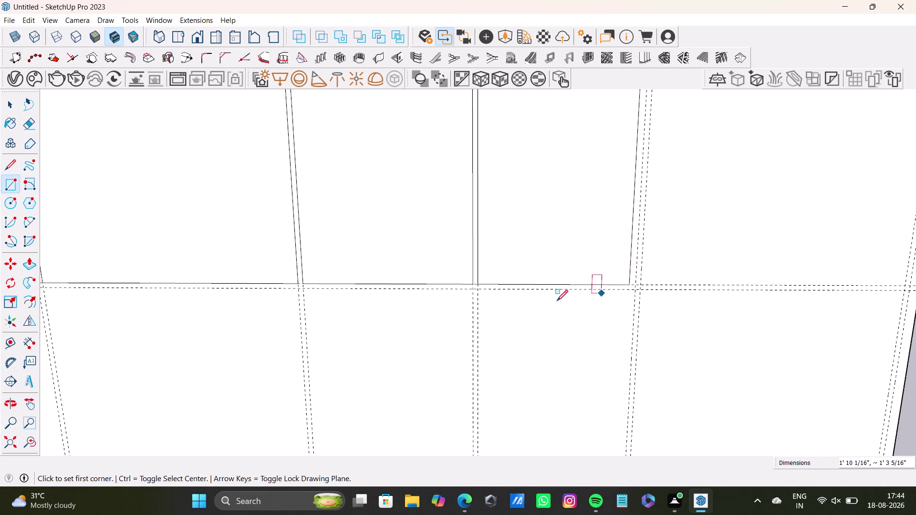
scroll(down, 3)
Draw a middle-row panel rectangle ending on the guide.
middle_drag(557, 301, 564, 219)
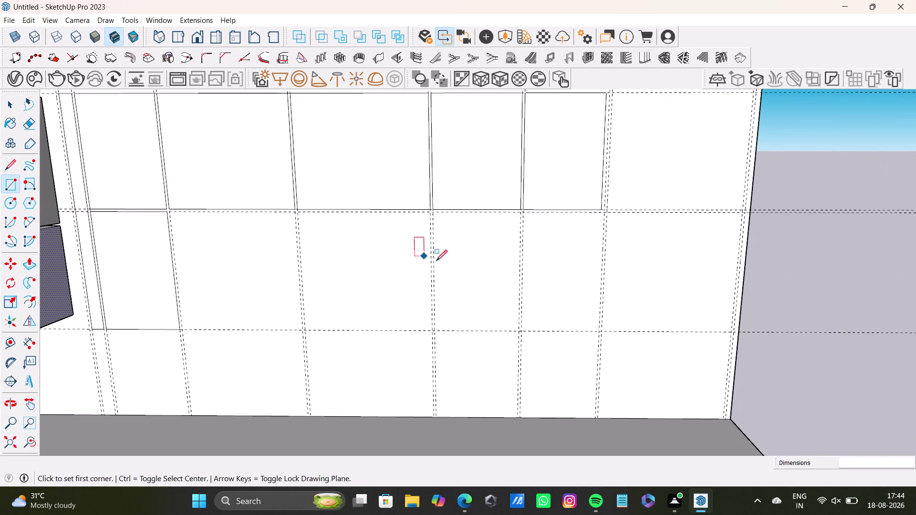
scroll(up, 3)
click(361, 149)
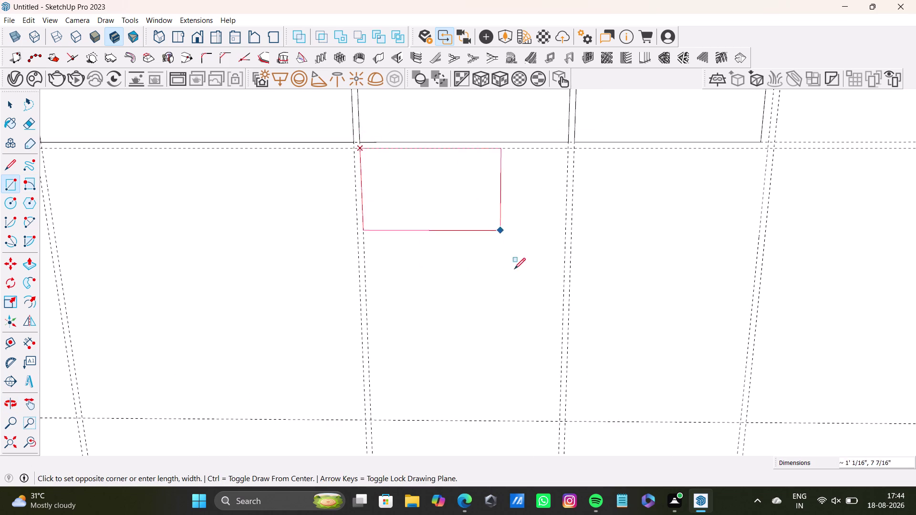
scroll(down, 3)
middle_drag(528, 302, 518, 211)
scroll(down, 3)
scroll(up, 3)
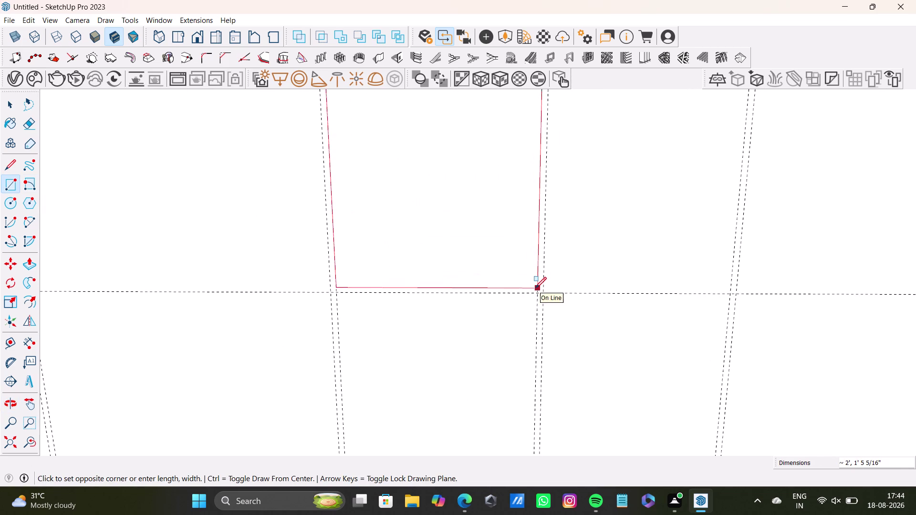
click(536, 290)
scroll(down, 3)
key(space)
Draw another panel rectangle snapped to the guide.
middle_drag(574, 198, 521, 302)
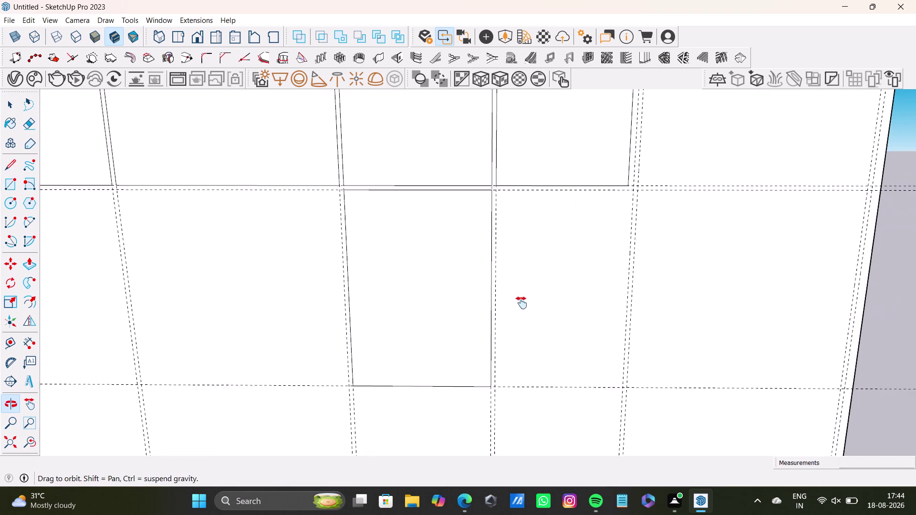
middle_drag(522, 303, 521, 303)
drag(3, 184, 16, 183)
scroll(up, 3)
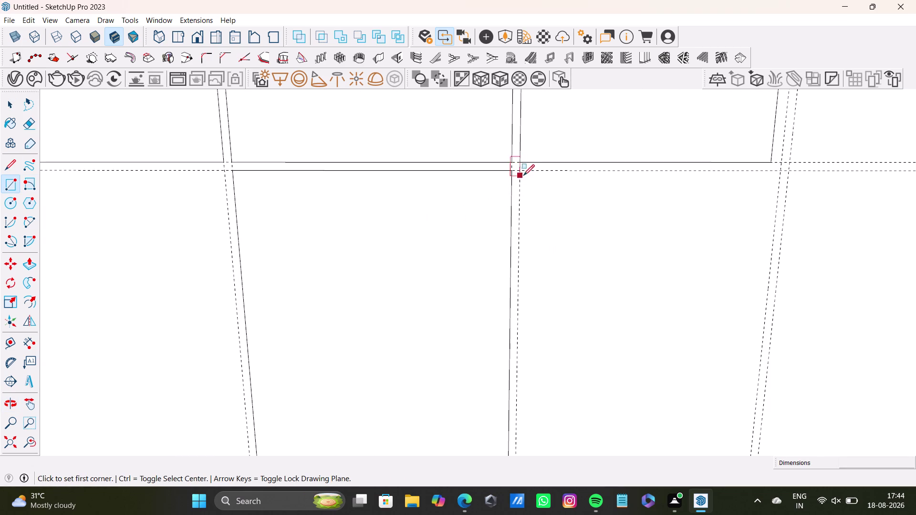
click(522, 171)
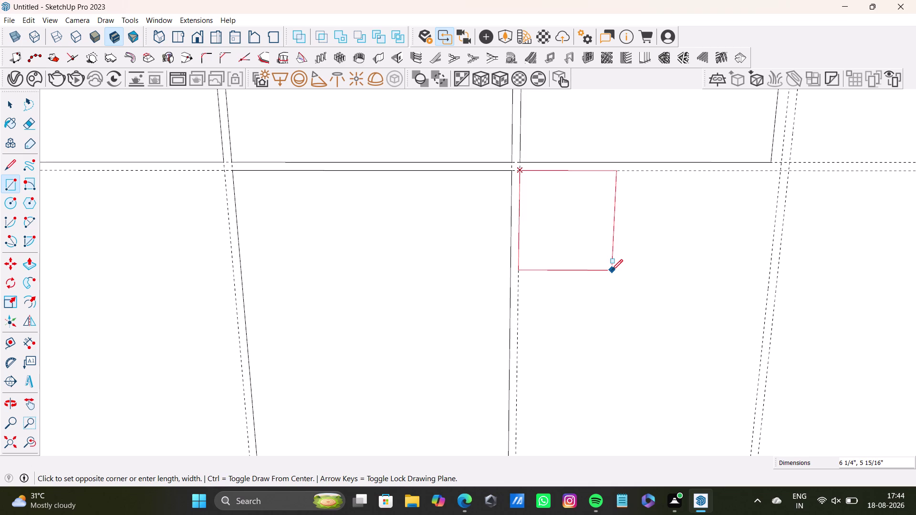
scroll(down, 3)
scroll(down, 3)
middle_drag(677, 282, 601, 240)
scroll(up, 3)
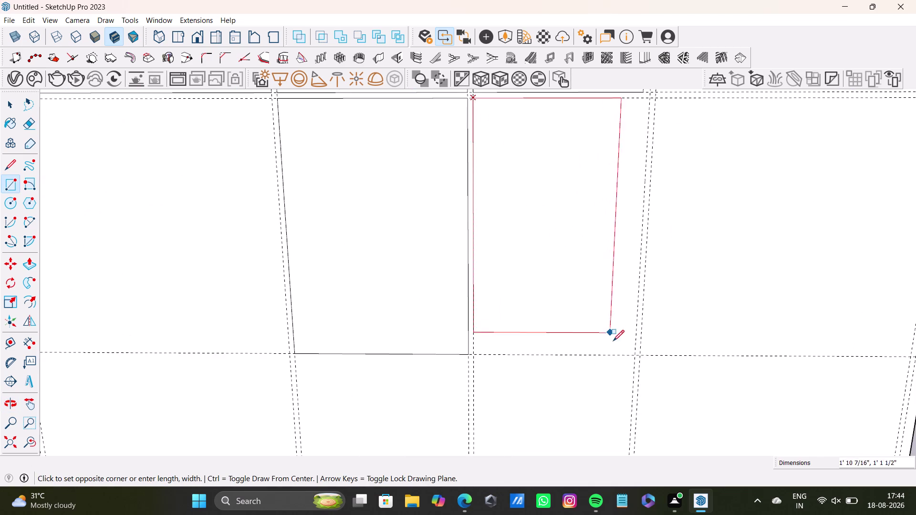
click(634, 354)
key(space)
scroll(down, 3)
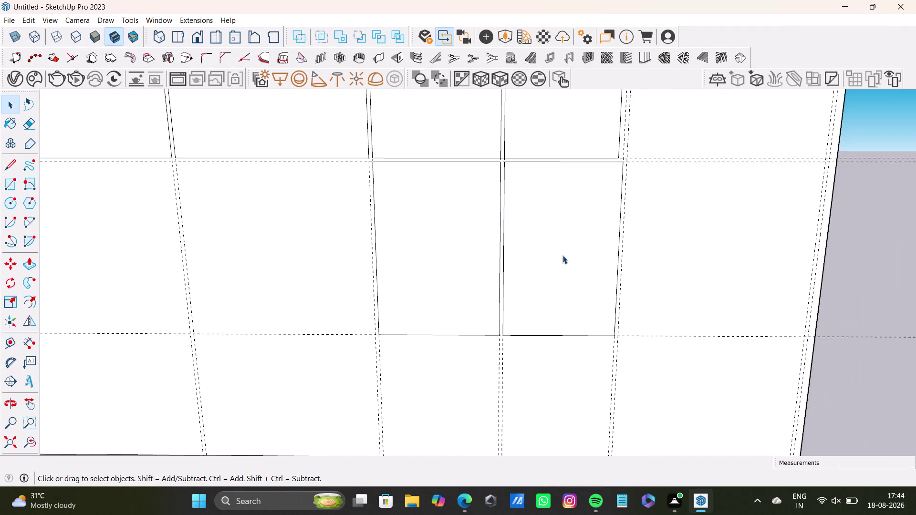
Delete a stray panel face and its leftover top, left and lower edges.
middle_drag(564, 252, 520, 405)
scroll(up, 3)
click(571, 173)
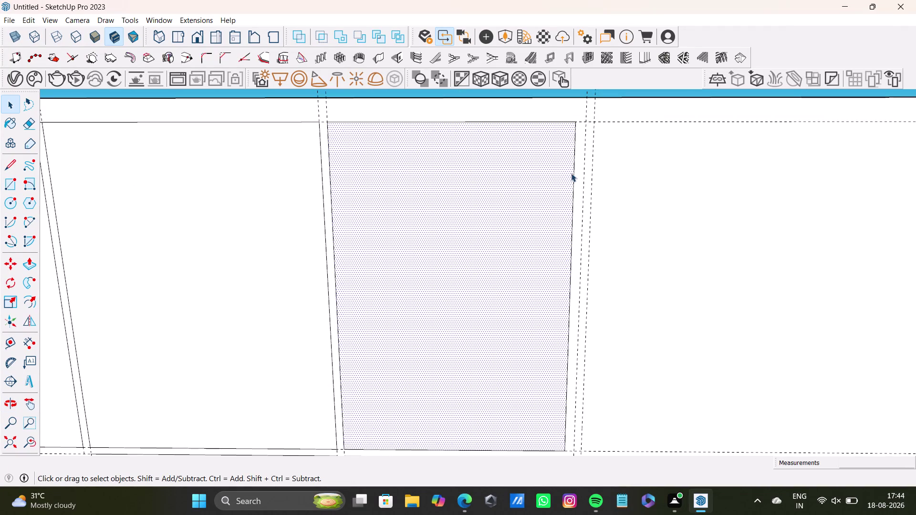
click(574, 181)
key(Delete)
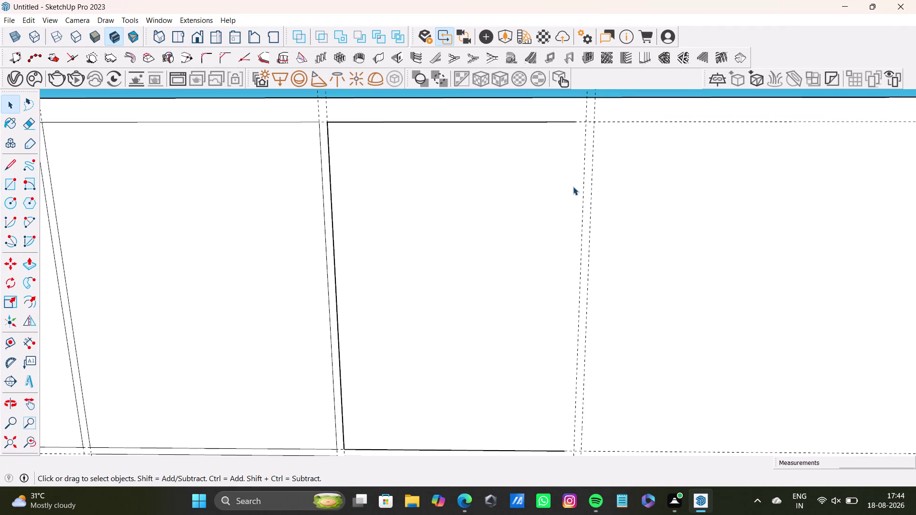
scroll(down, 3)
middle_drag(558, 176, 537, 138)
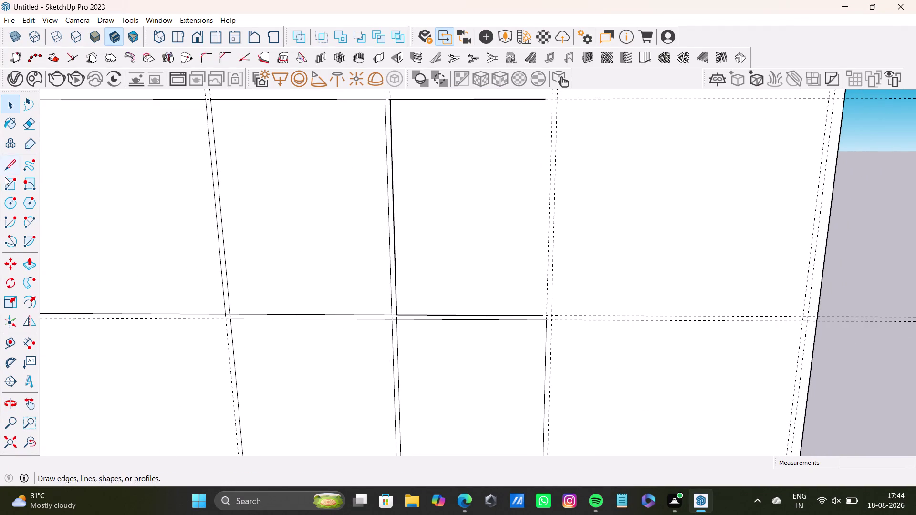
click(452, 100)
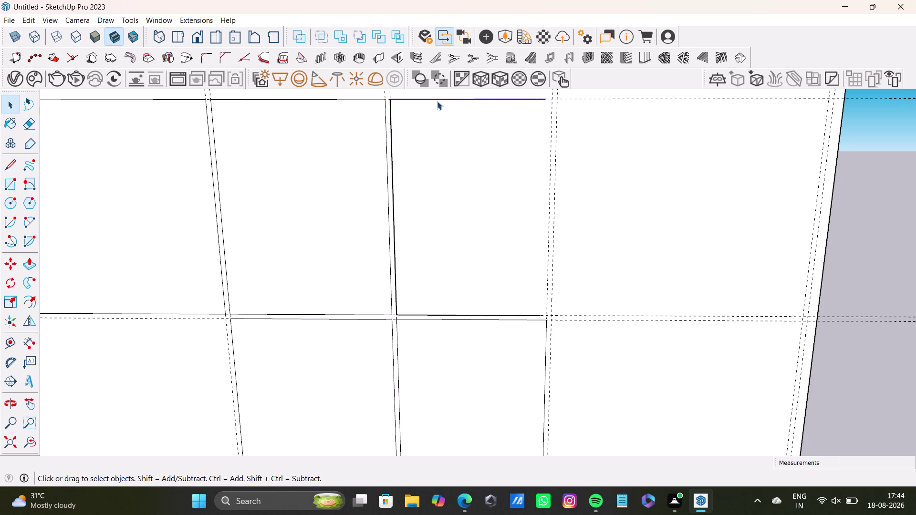
key(Delete)
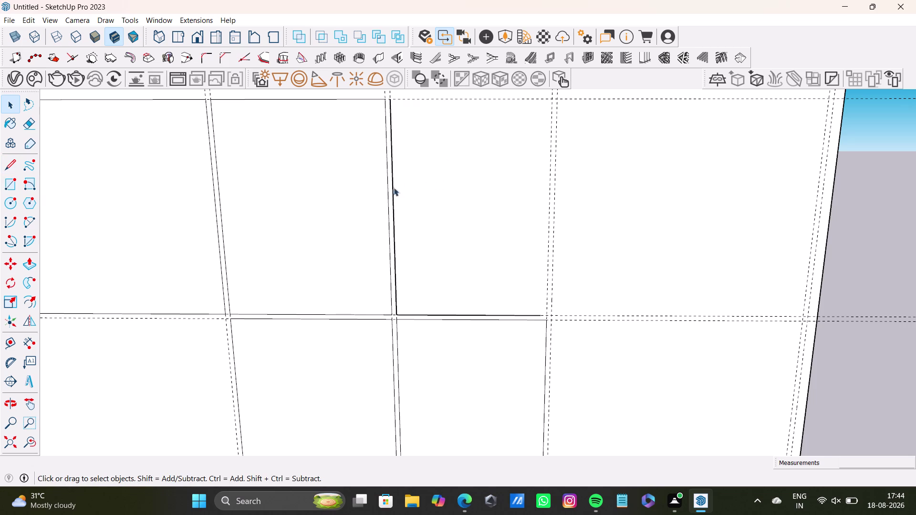
click(394, 201)
key(Delete)
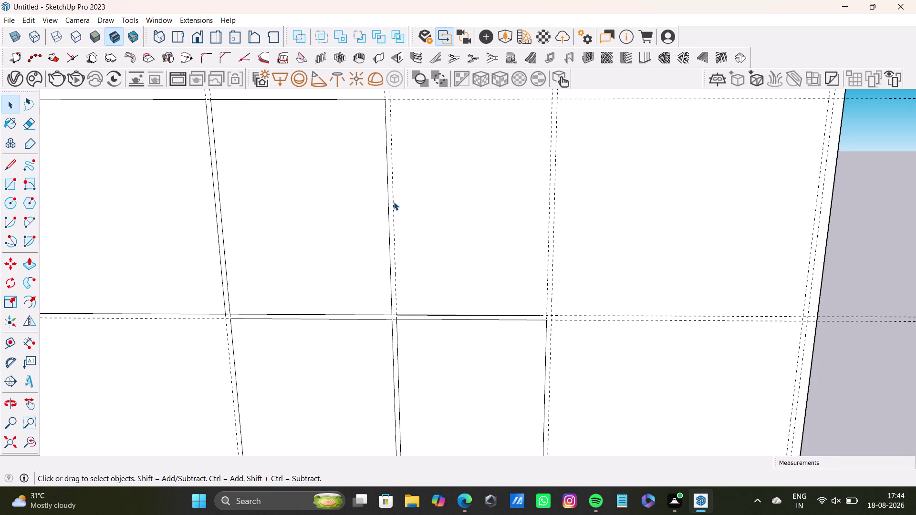
click(466, 314)
key(Delete)
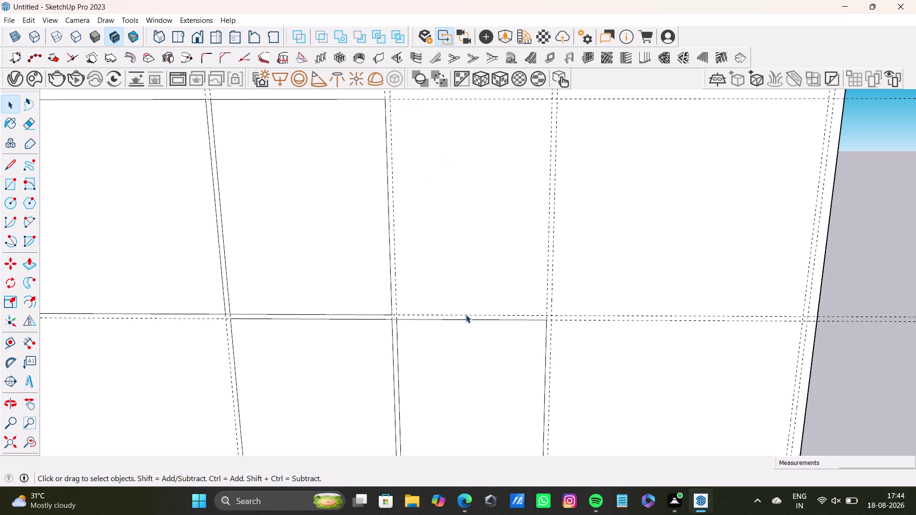
Draw the door panel rectangle in the next top-row bay.
click(13, 182)
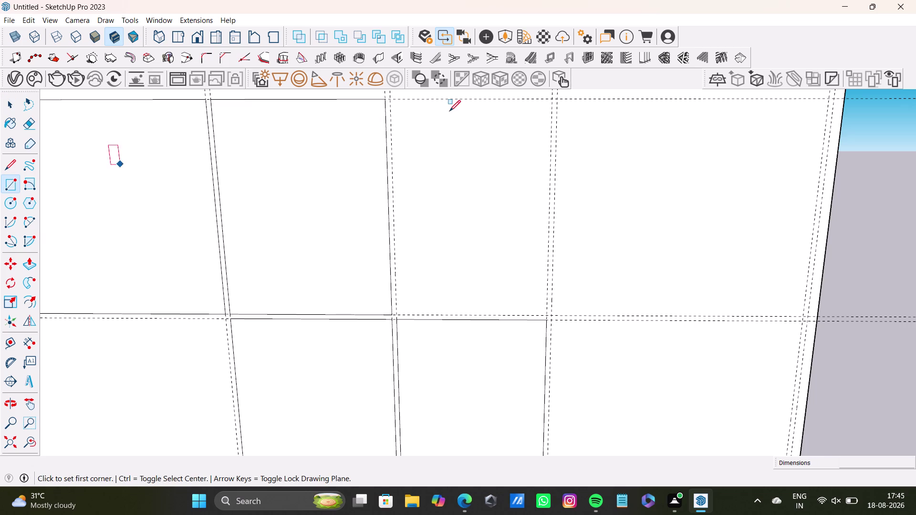
scroll(up, 3)
middle_drag(440, 134, 428, 179)
click(365, 125)
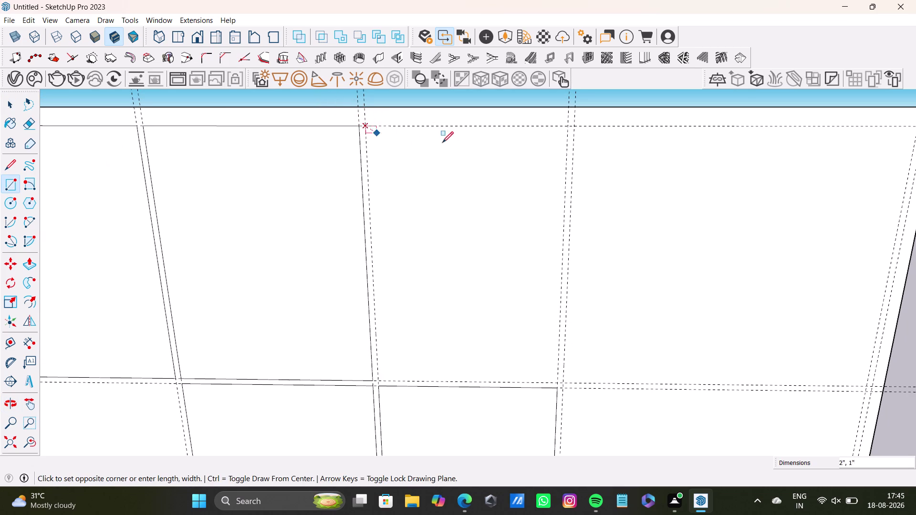
scroll(down, 3)
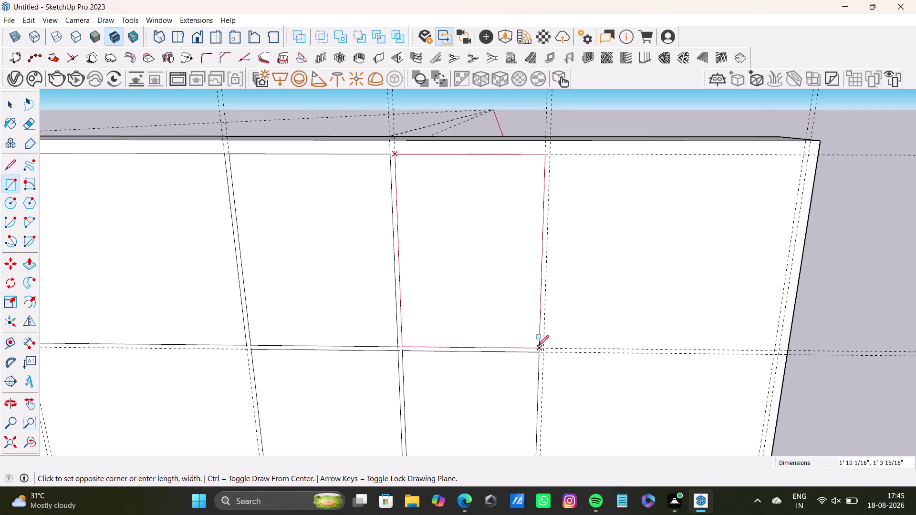
click(537, 346)
key(space)
scroll(down, 3)
middle_drag(499, 261, 495, 163)
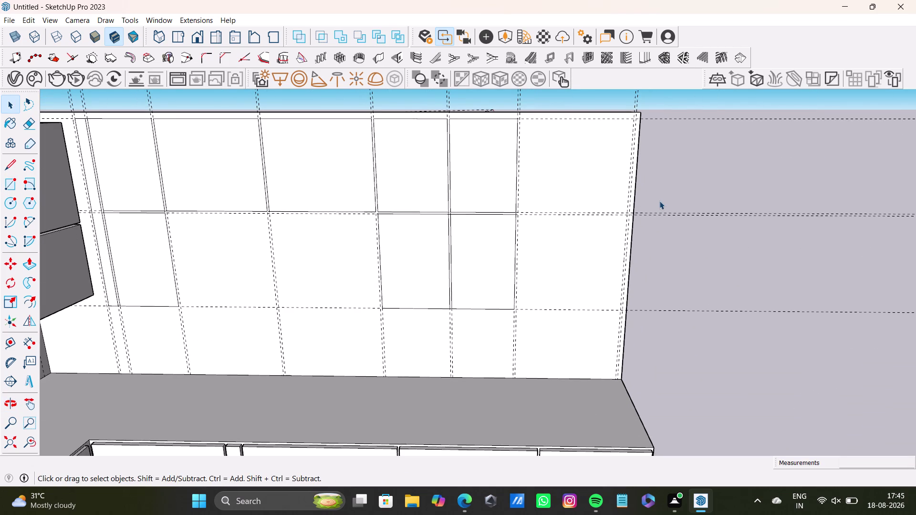
Pull the narrow filler strip beside the corner cabinets out from the wall.
middle_drag(177, 201, 204, 199)
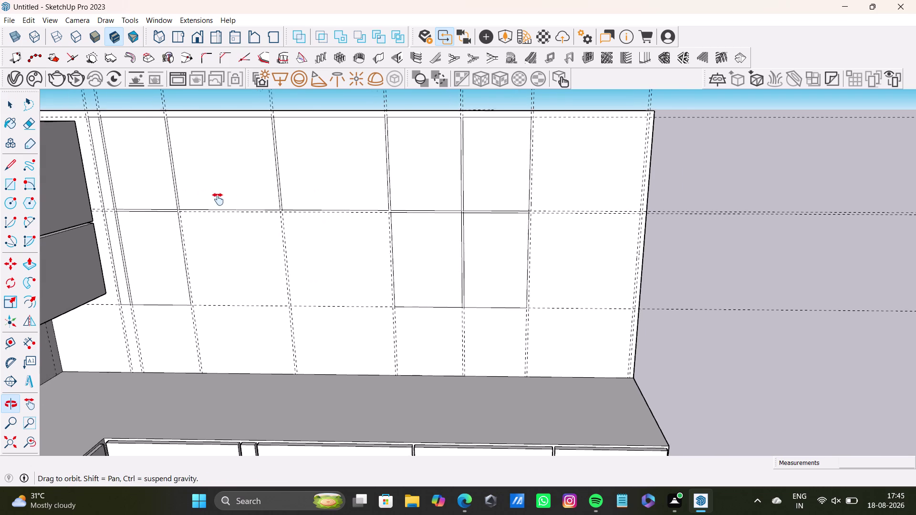
middle_drag(205, 199, 234, 204)
middle_drag(158, 197, 372, 248)
scroll(up, 3)
middle_drag(242, 231, 300, 195)
middle_drag(300, 195, 199, 267)
key(space)
click(235, 163)
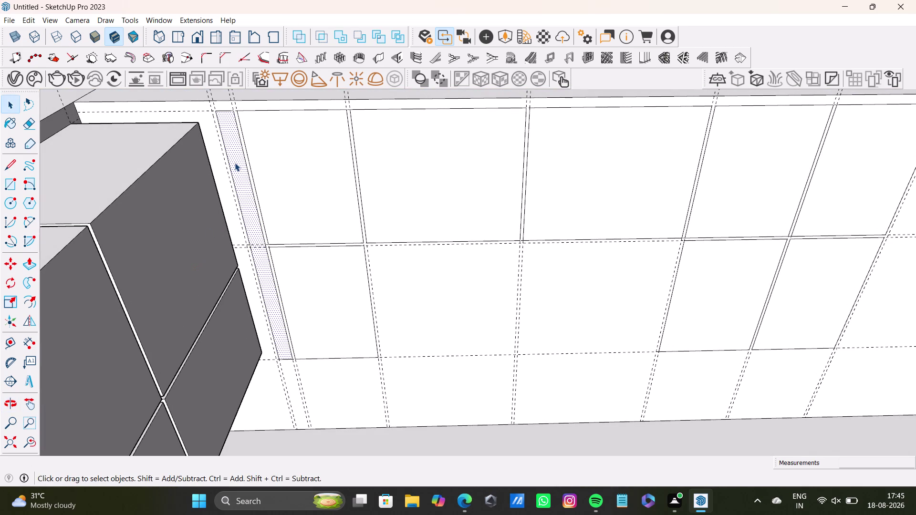
key(p)
drag(235, 163, 223, 164)
middle_drag(287, 184, 290, 228)
key(space)
Extrude the top-left wall panel into an upper cabinet box.
click(296, 195)
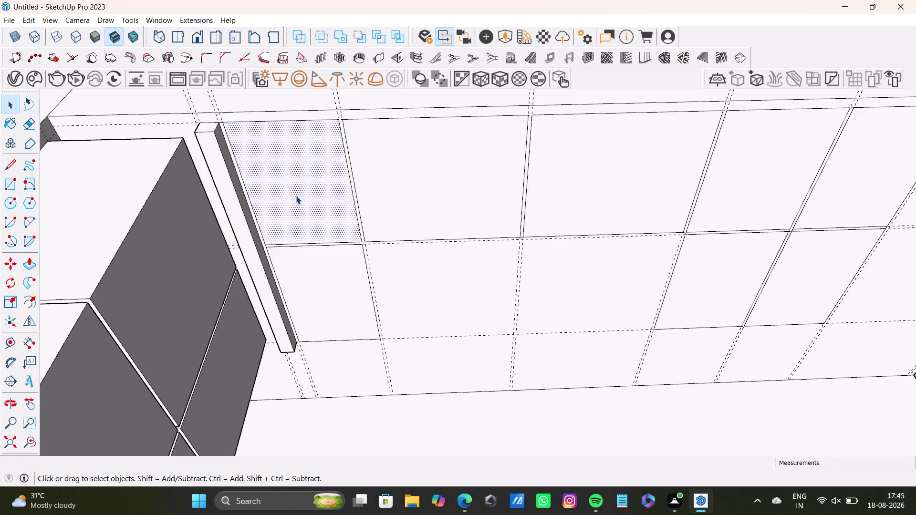
key(p)
drag(295, 196, 224, 171)
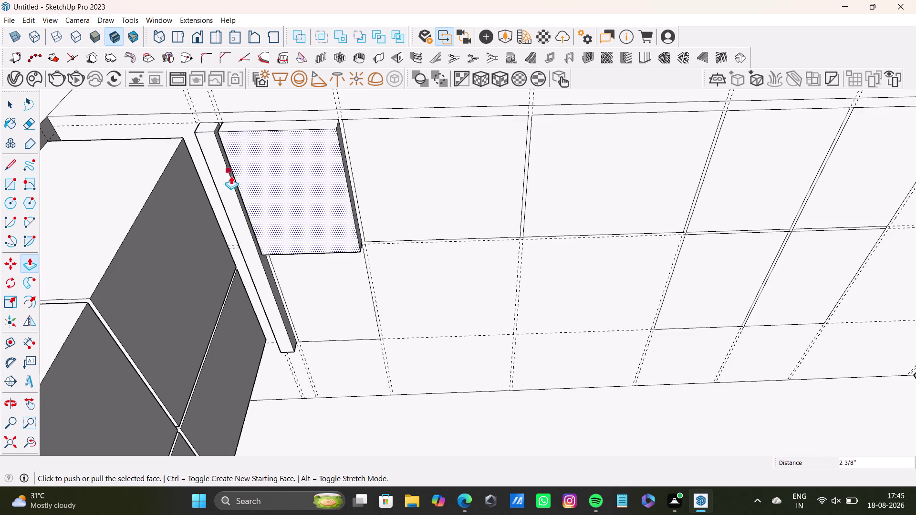
key(space)
click(304, 301)
key(p)
drag(306, 298, 263, 290)
key(space)
Pull the second top-row panel out into a box.
click(471, 196)
middle_drag(521, 228, 478, 293)
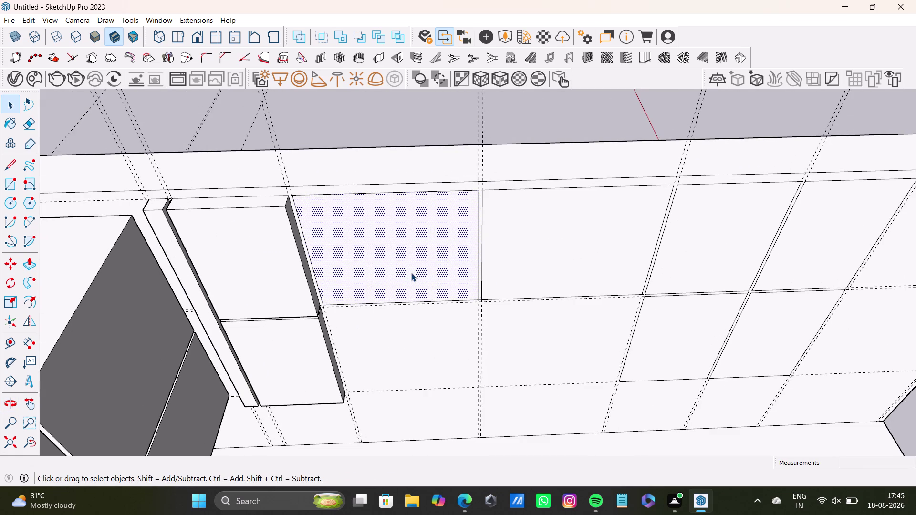
key(p)
drag(411, 273, 264, 247)
key(space)
Pull the third top-row panel outward, undoing an extra matching pull.
click(563, 247)
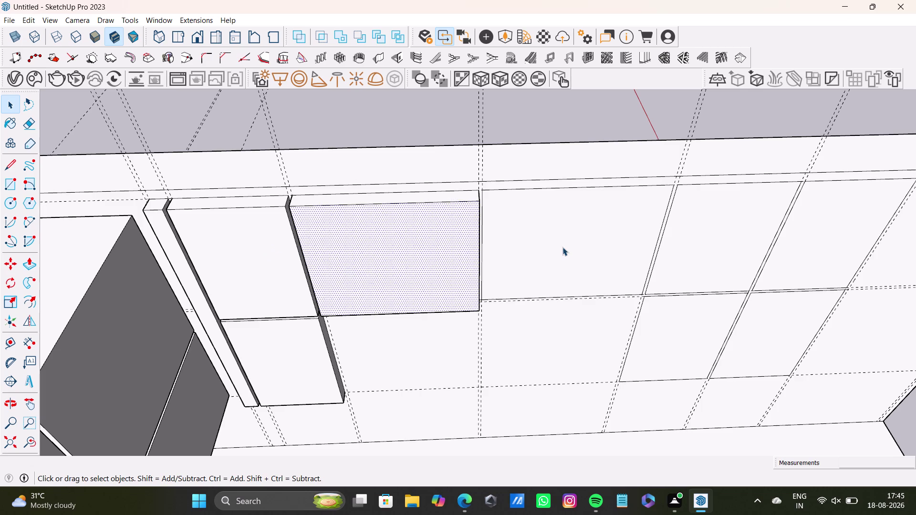
key(p)
drag(563, 247, 431, 240)
scroll(down, 3)
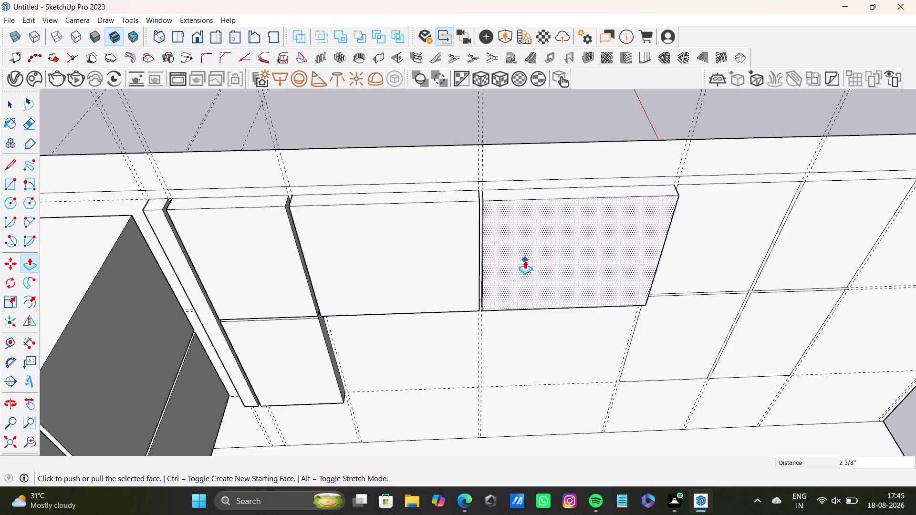
scroll(down, 3)
middle_drag(590, 269, 404, 240)
click(485, 226)
key(space)
key(p)
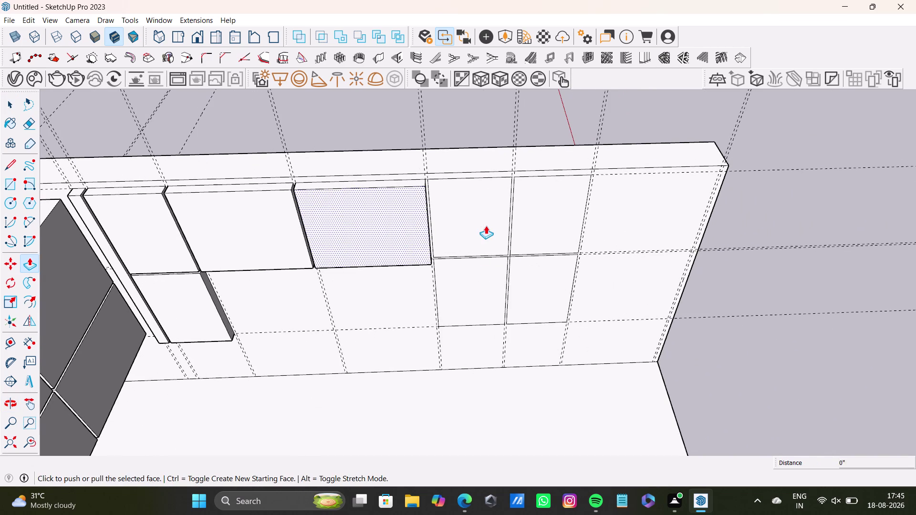
drag(485, 226, 465, 227)
key(ctrl+z)
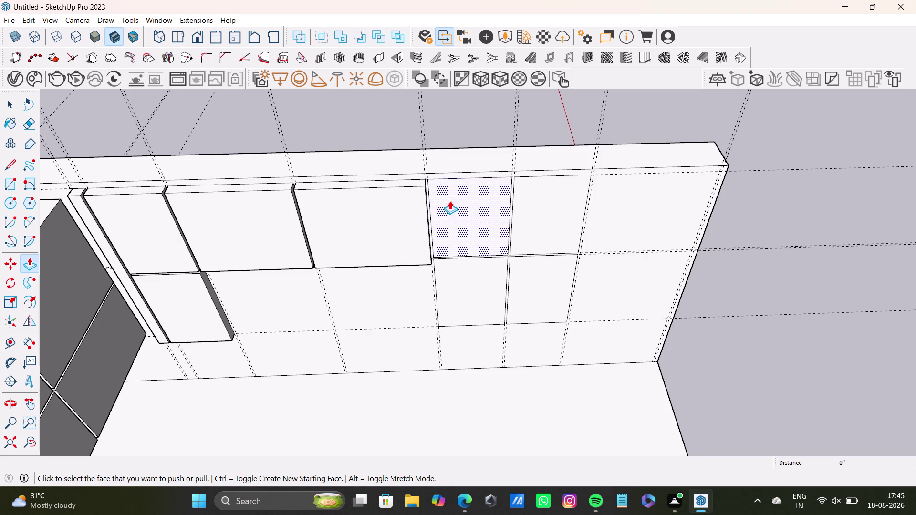
Orbit and zoom along the wall to the corner filler strip.
scroll(down, 3)
middle_drag(354, 280, 465, 235)
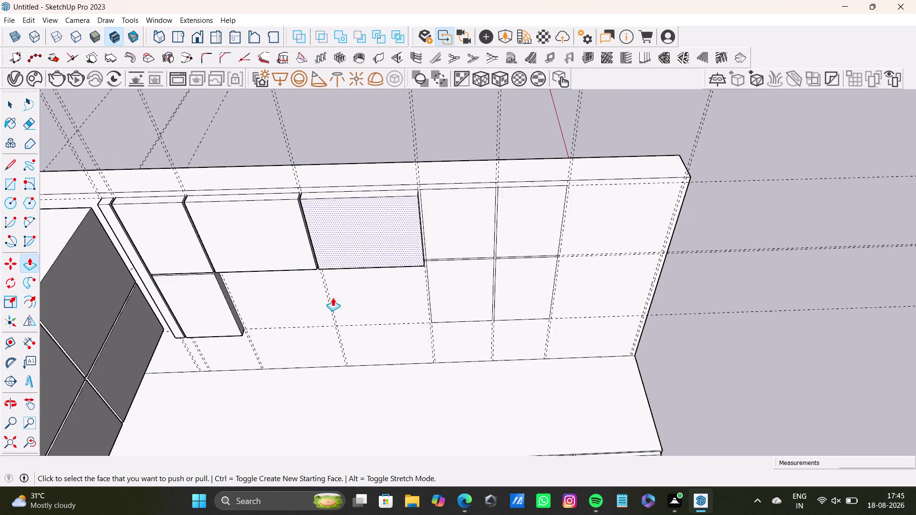
scroll(down, 3)
middle_drag(303, 297, 418, 248)
Deepen the corner strip and box out the panel beside it and the lower panel.
scroll(up, 3)
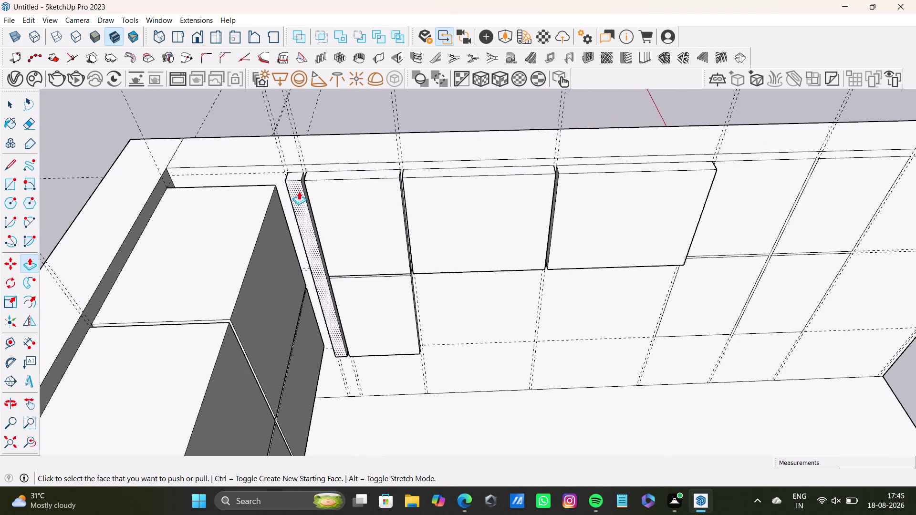
drag(296, 196, 301, 203)
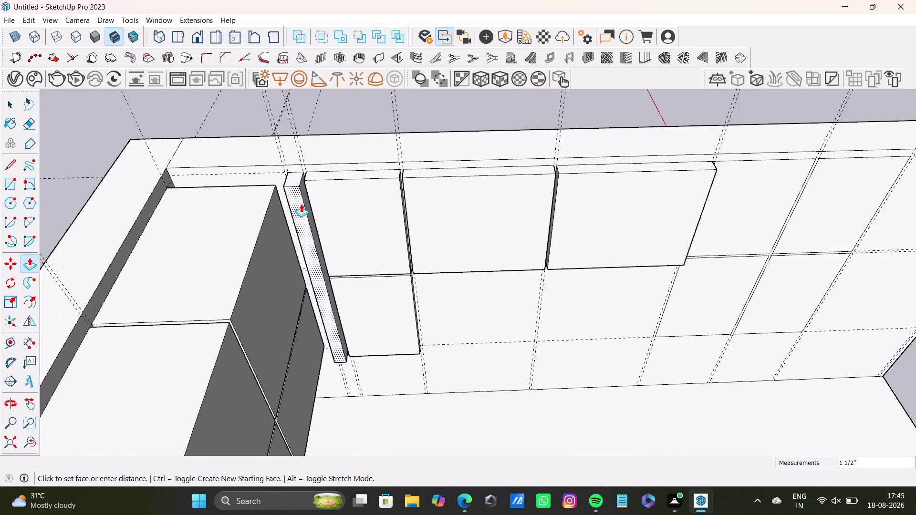
drag(301, 204, 301, 198)
drag(357, 203, 356, 211)
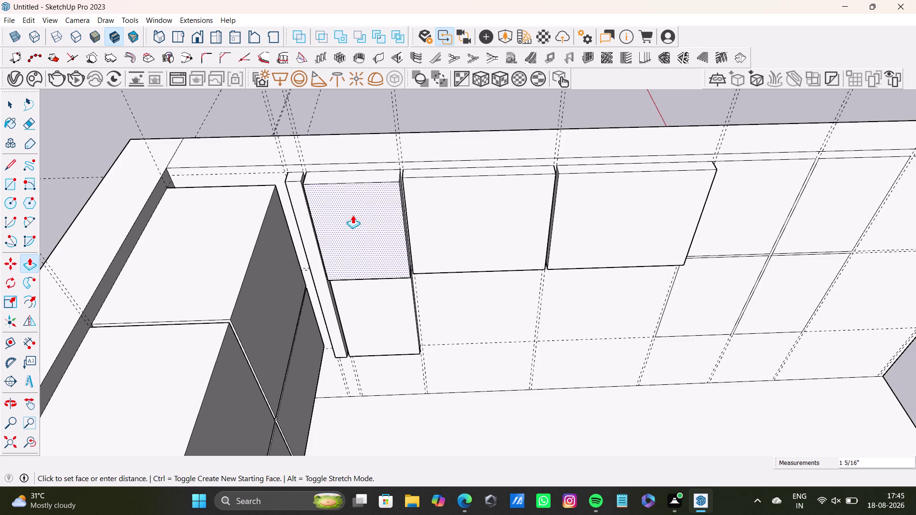
drag(356, 211, 337, 234)
middle_drag(388, 262, 335, 132)
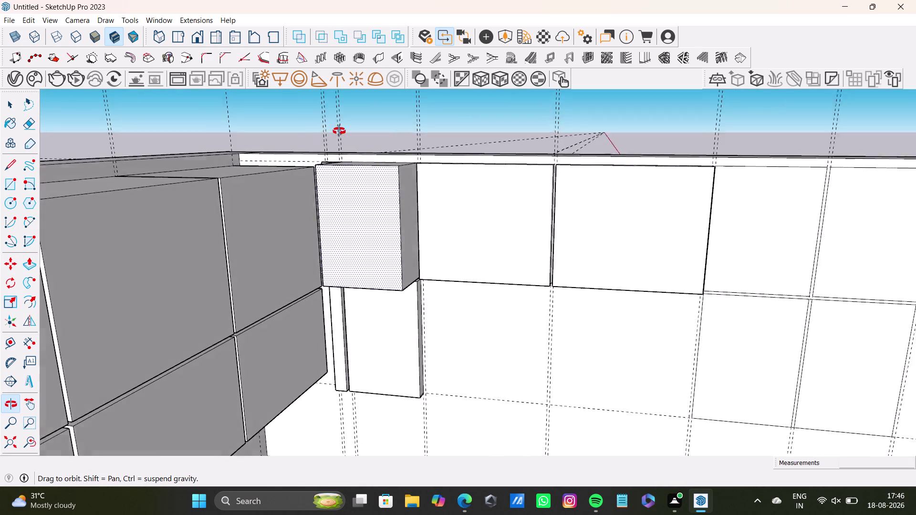
middle_drag(335, 132, 353, 151)
drag(400, 359, 324, 286)
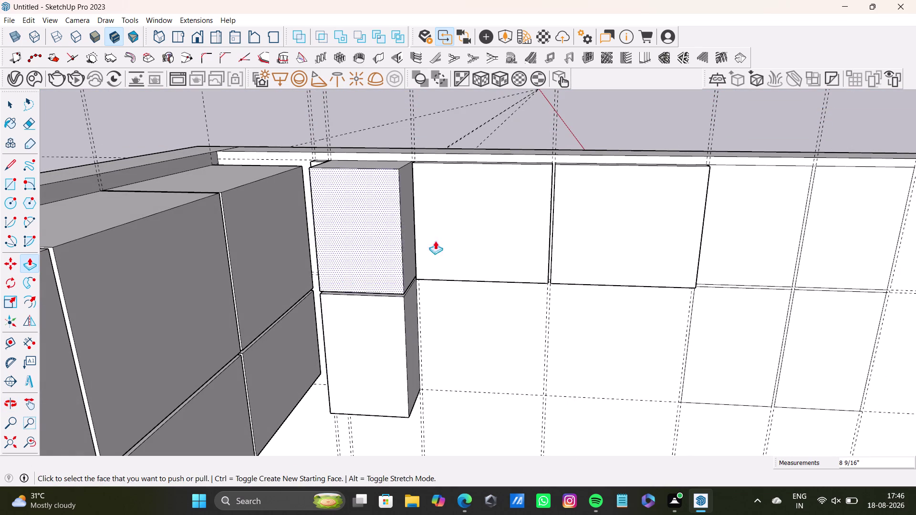
Extrude the fourth and fifth top-row panels into upper cabinet boxes.
drag(484, 226, 369, 173)
drag(636, 252, 504, 251)
scroll(down, 3)
middle_drag(607, 282, 389, 309)
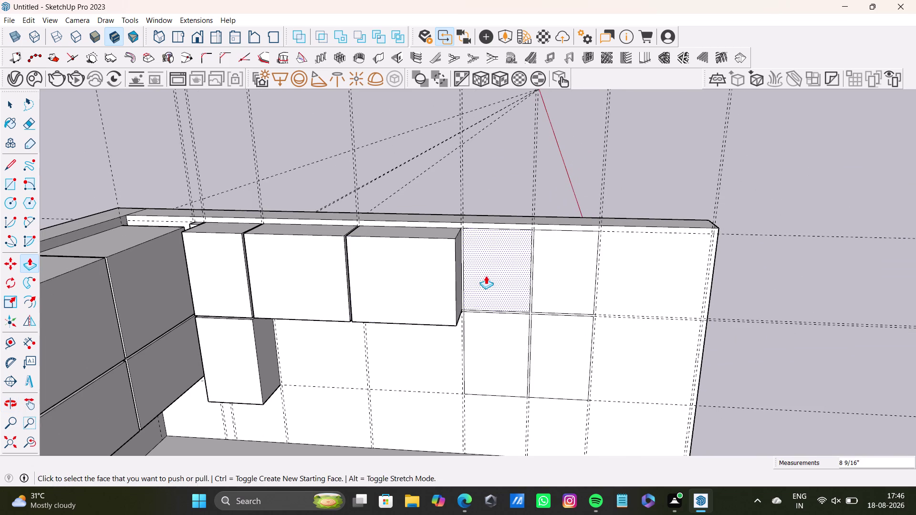
drag(486, 276, 413, 269)
drag(581, 280, 467, 271)
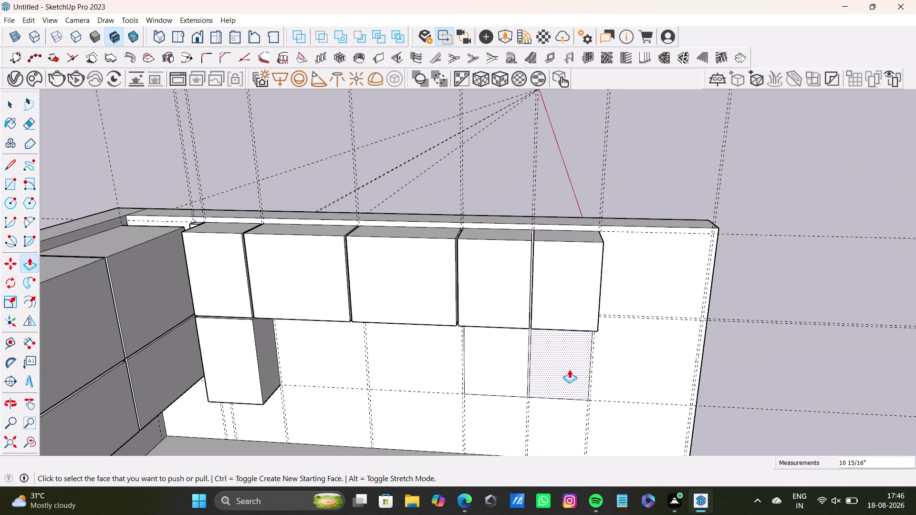
Pull the two lower right-end panels out, then orbit to check the layout.
drag(565, 368, 548, 301)
drag(507, 352, 485, 273)
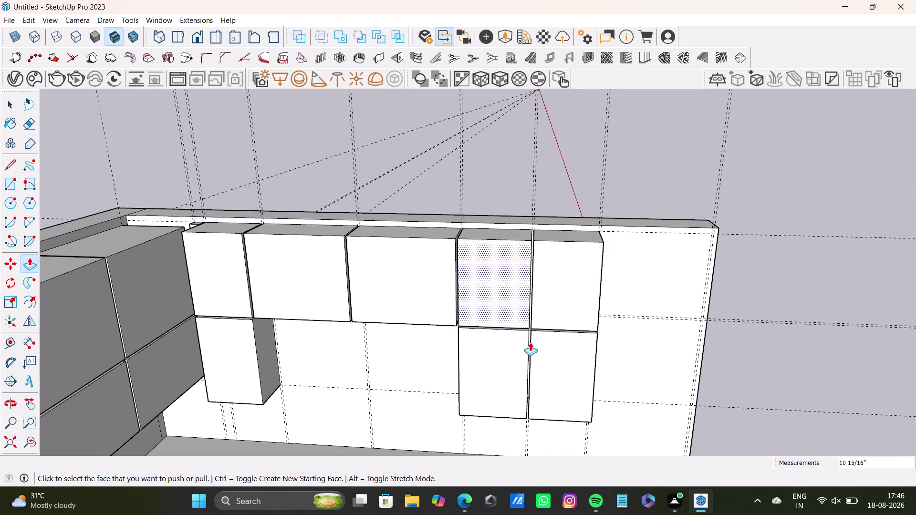
scroll(down, 3)
middle_drag(540, 366, 584, 269)
scroll(up, 3)
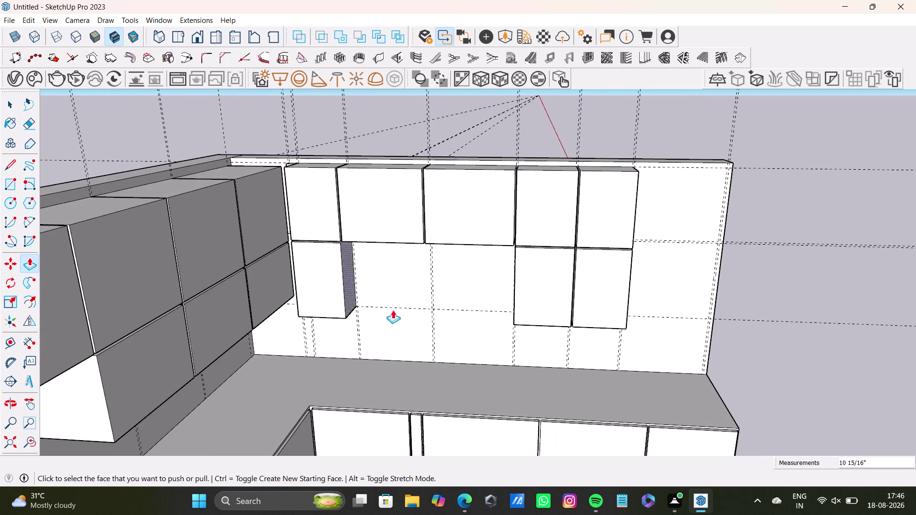
middle_drag(427, 291, 467, 210)
scroll(up, 3)
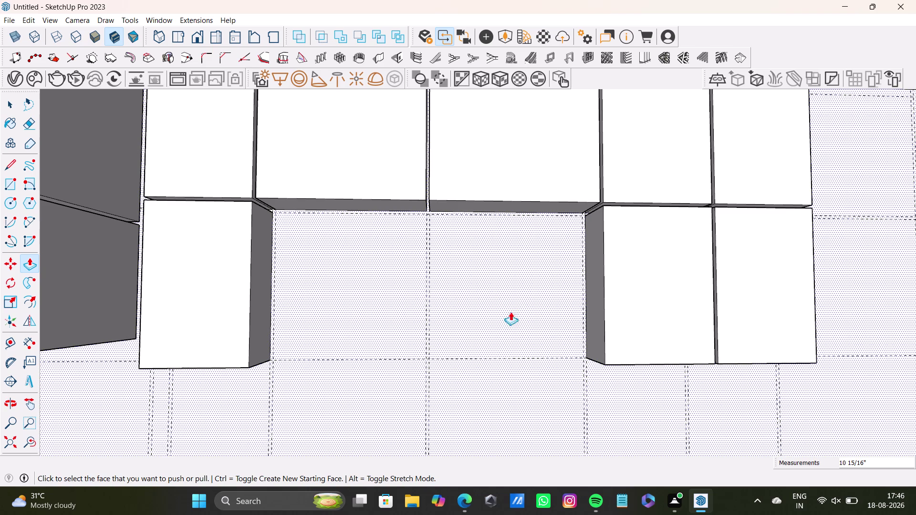
scroll(down, 3)
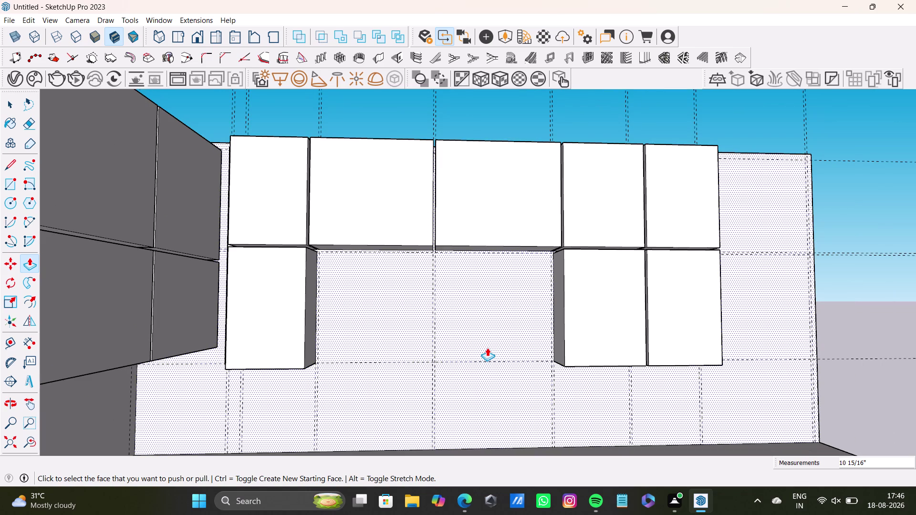
scroll(down, 3)
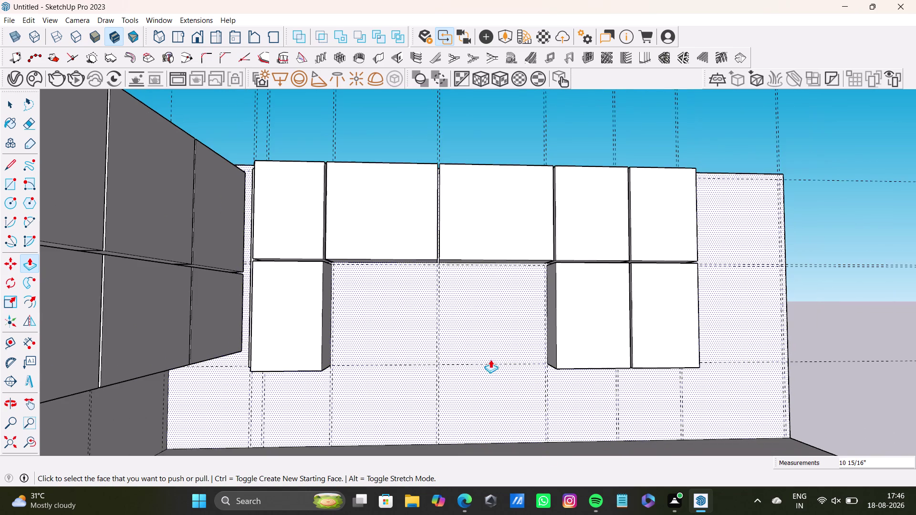
middle_drag(492, 358, 526, 322)
scroll(up, 3)
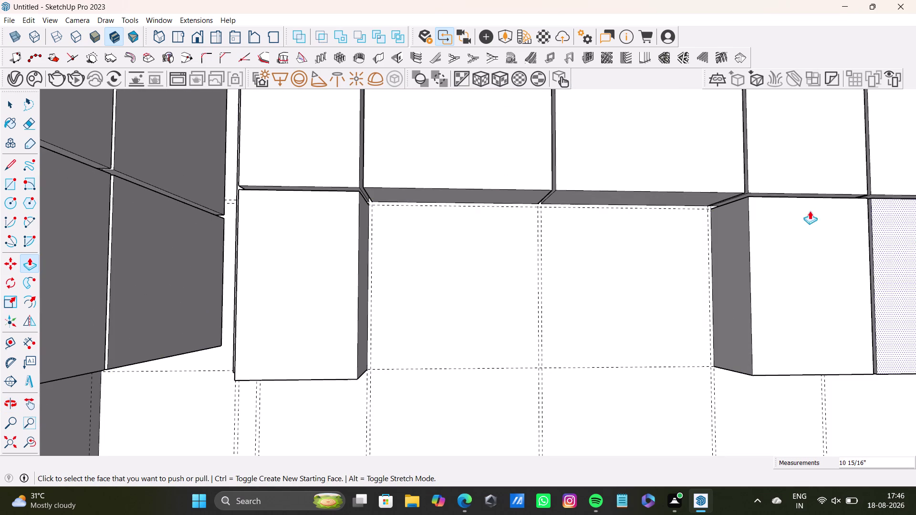
Widen the lower left and lower right boxes toward the open middle section.
middle_drag(594, 318, 533, 342)
drag(371, 280, 384, 282)
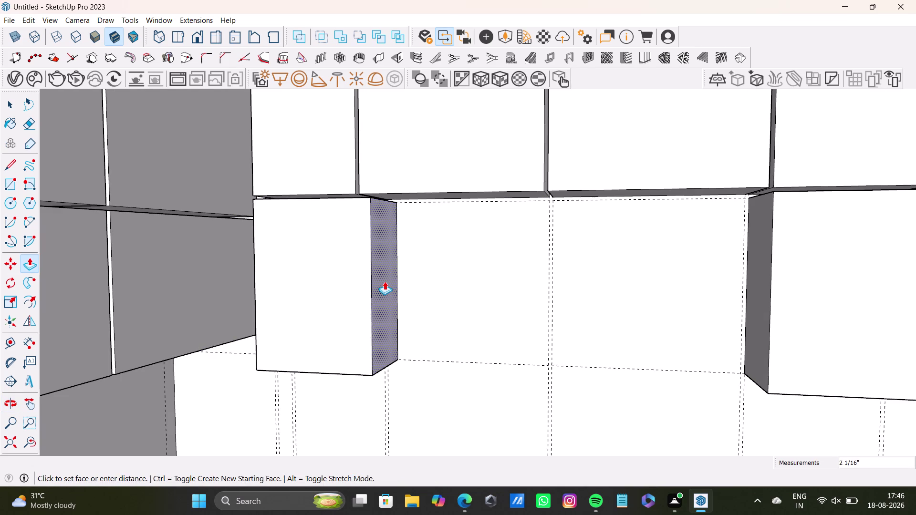
drag(385, 282, 399, 284)
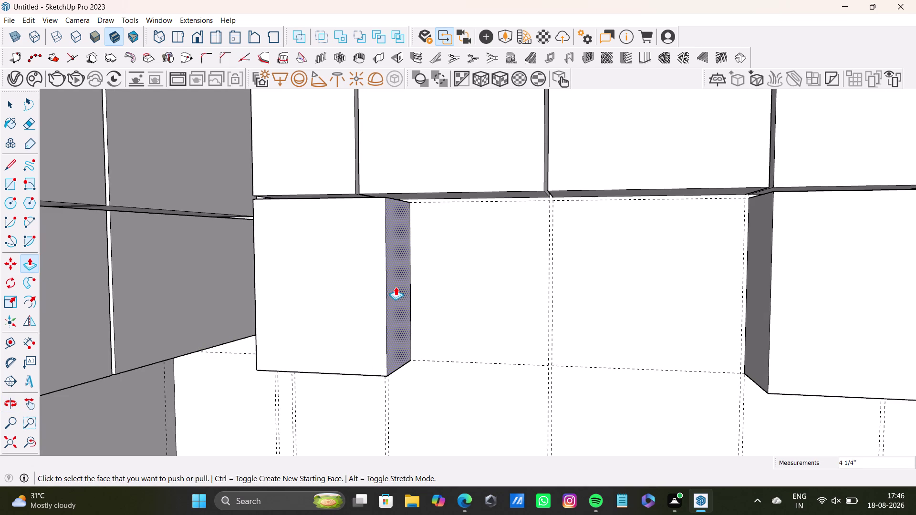
middle_drag(396, 322, 519, 339)
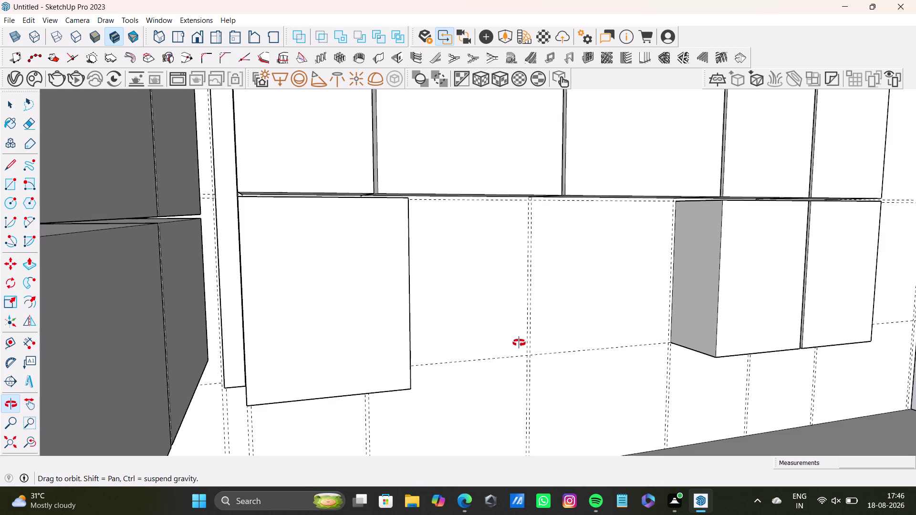
middle_drag(519, 340, 520, 345)
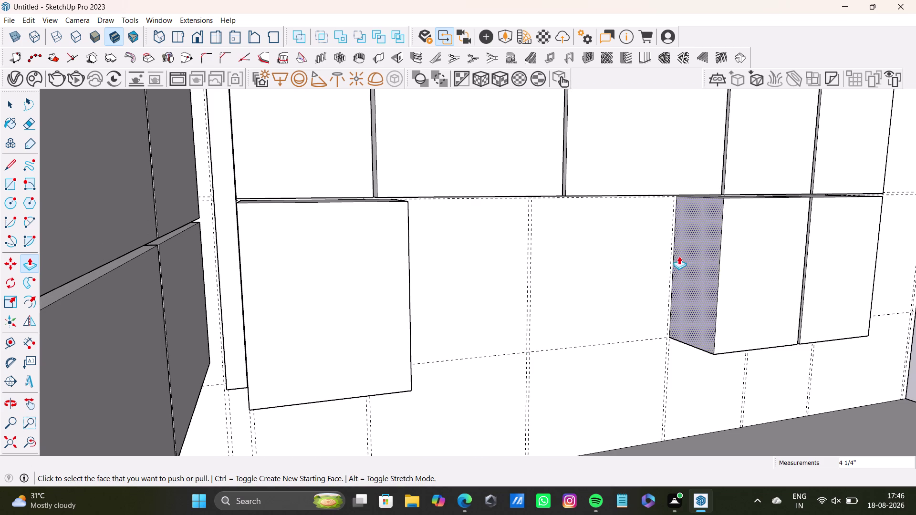
drag(713, 250, 679, 253)
key(space)
Orbit and zoom to frame the open wall between the cabinets.
scroll(down, 3)
middle_drag(627, 280, 586, 310)
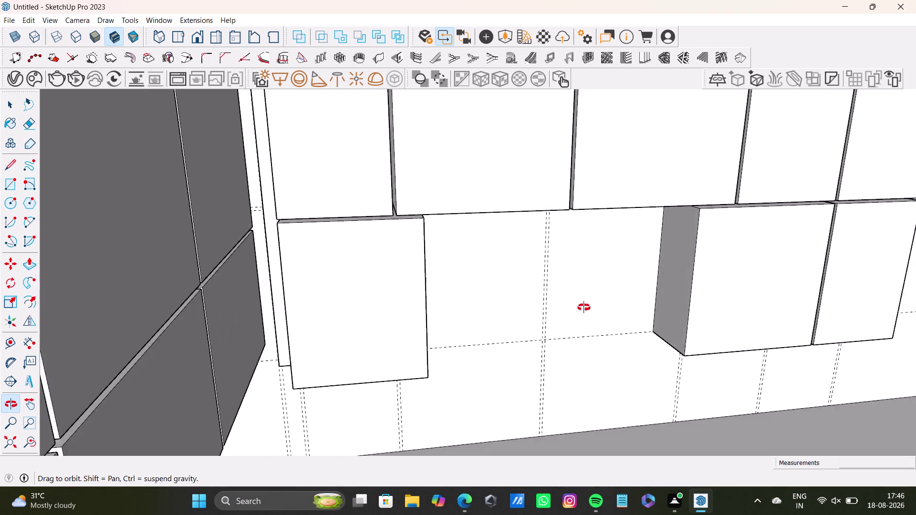
middle_drag(587, 310, 512, 220)
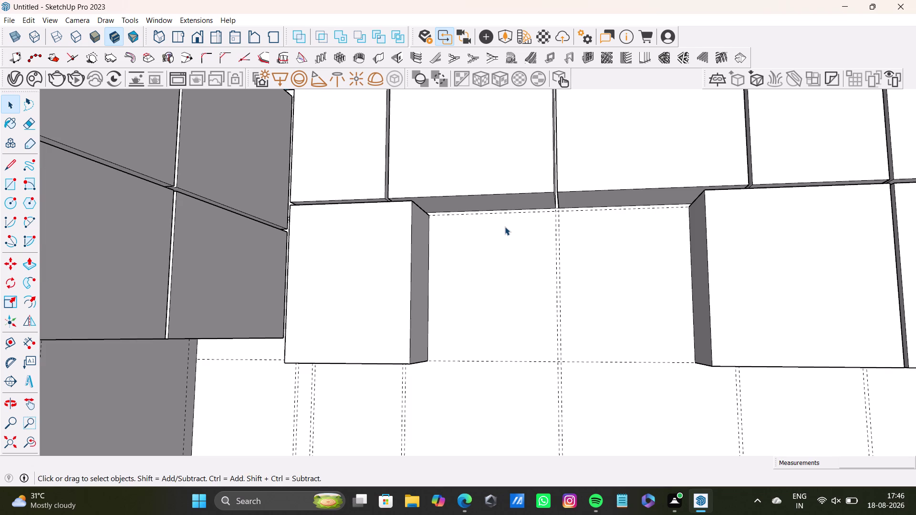
scroll(down, 3)
middle_drag(512, 265, 515, 375)
scroll(up, 3)
middle_drag(519, 255, 442, 306)
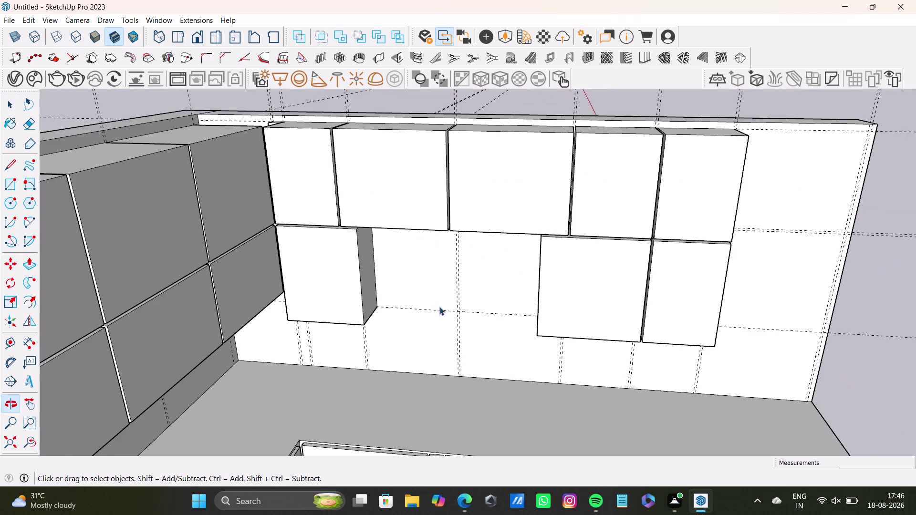
scroll(up, 3)
middle_drag(447, 278, 448, 158)
scroll(up, 3)
middle_drag(466, 280, 502, 256)
scroll(down, 3)
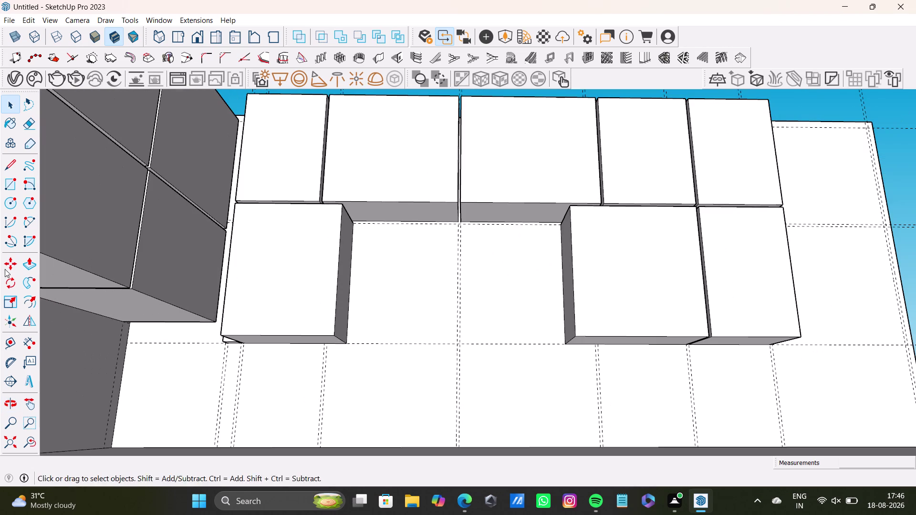
Draw a first rectangle in the wall gap, then undo the misplaced result.
click(5, 184)
click(363, 222)
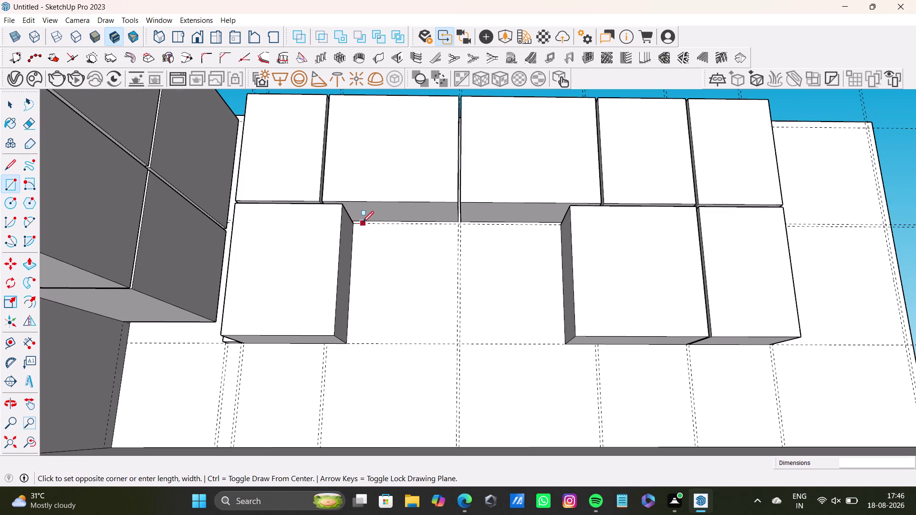
scroll(down, 3)
middle_drag(524, 402, 501, 311)
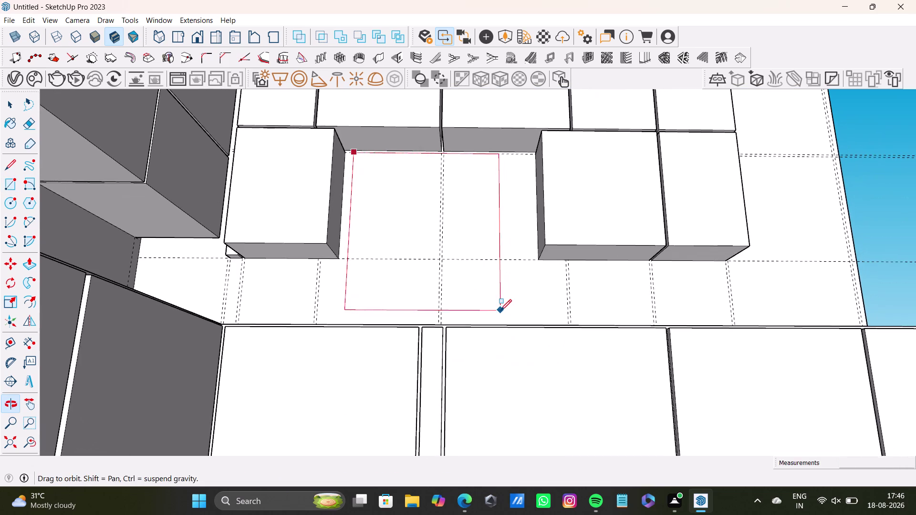
middle_drag(501, 311, 480, 432)
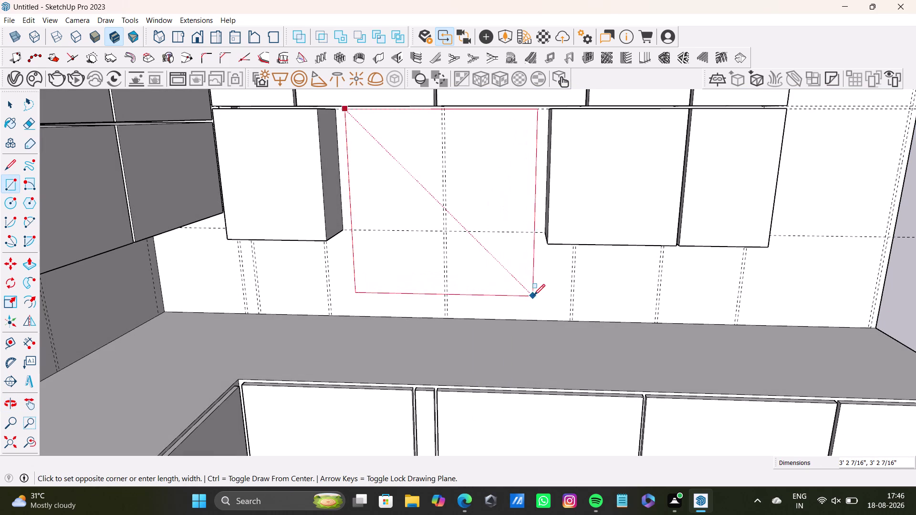
click(535, 295)
key(space)
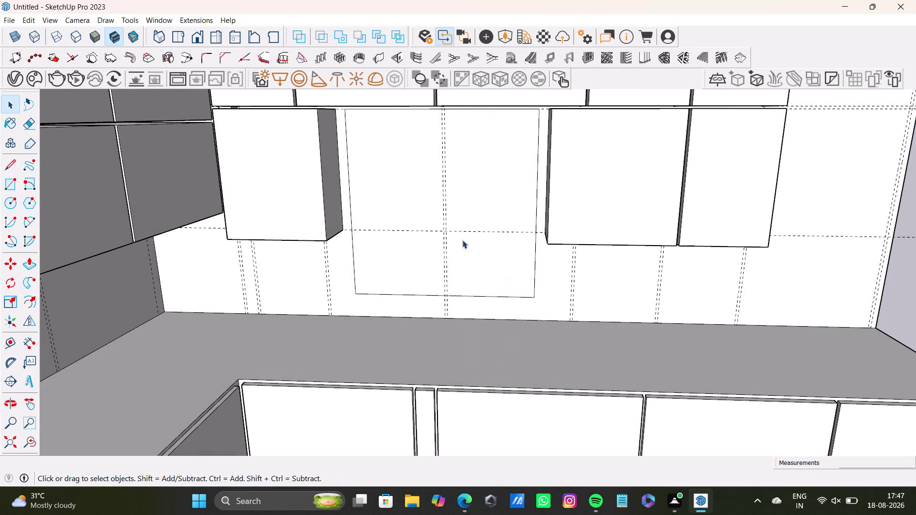
click(463, 240)
middle_drag(479, 252, 453, 326)
middle_drag(462, 308, 462, 289)
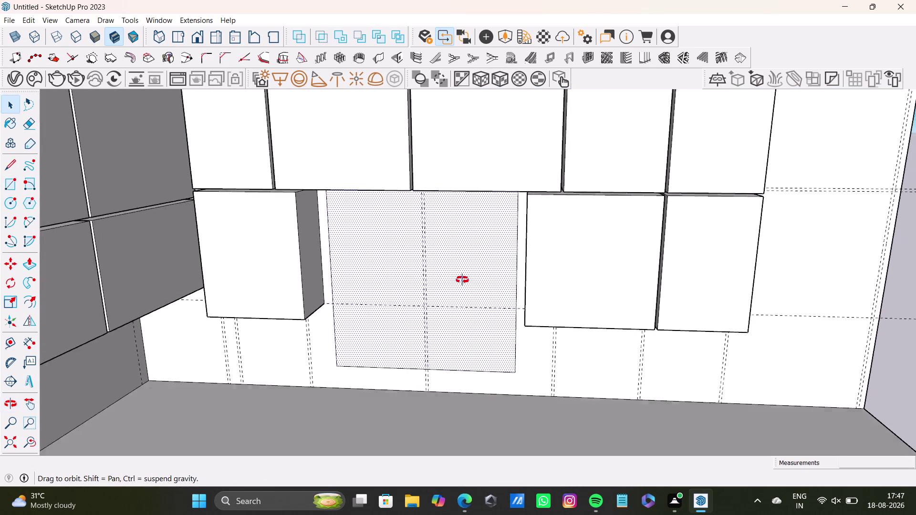
middle_drag(462, 289, 462, 232)
click(419, 198)
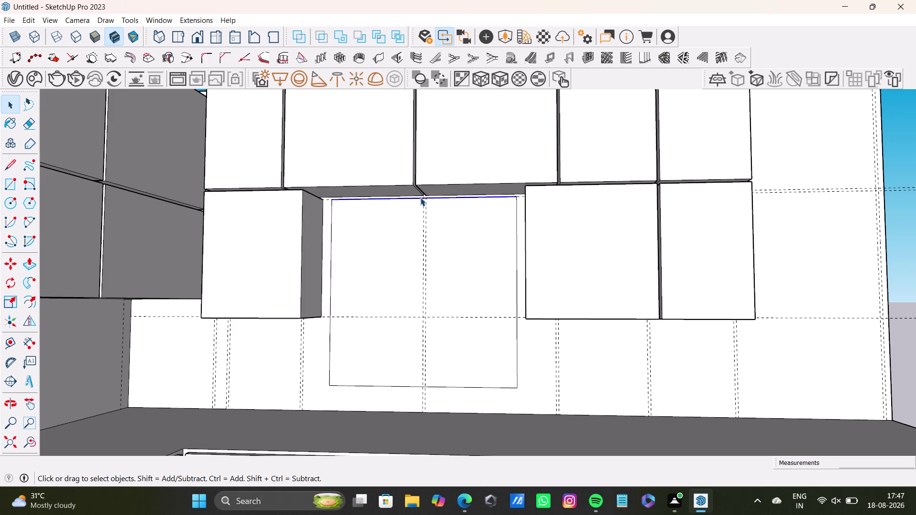
key(ctrl+z)
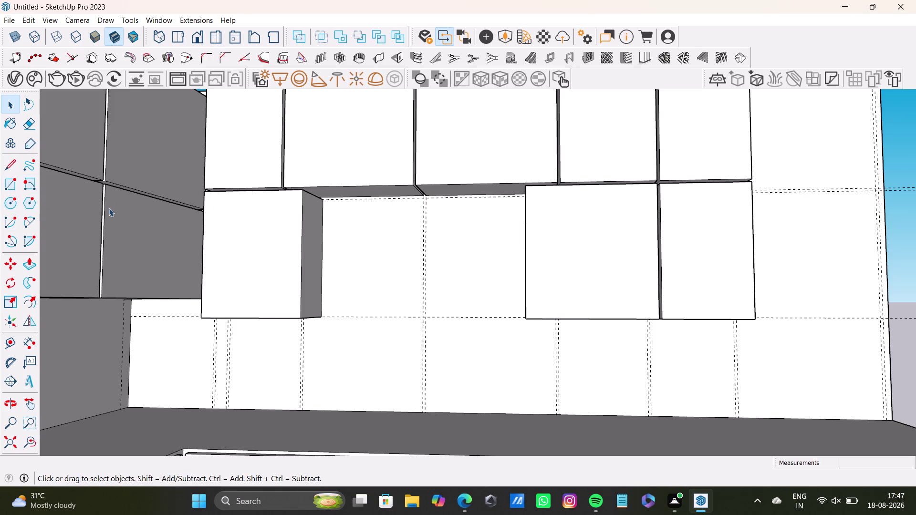
Redraw the rectangle from the gap's top corner to just above the countertop.
middle_drag(313, 277, 362, 280)
click(11, 183)
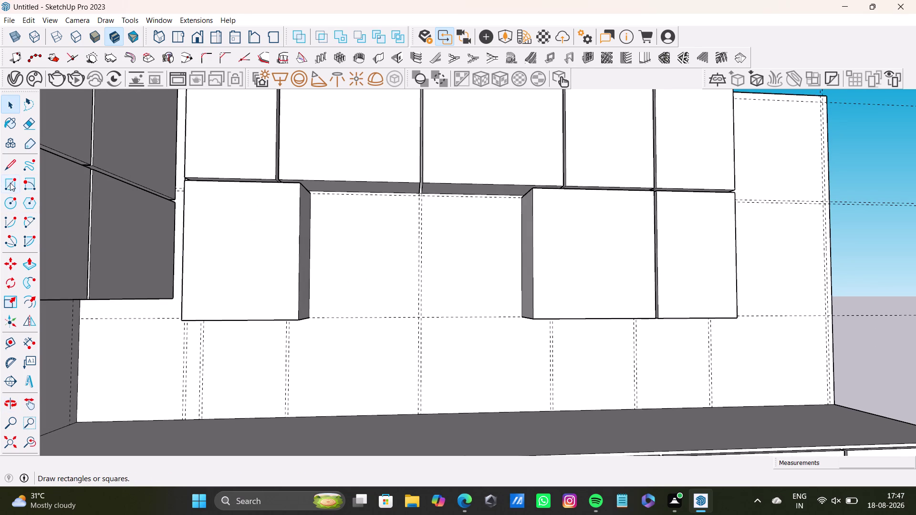
click(318, 199)
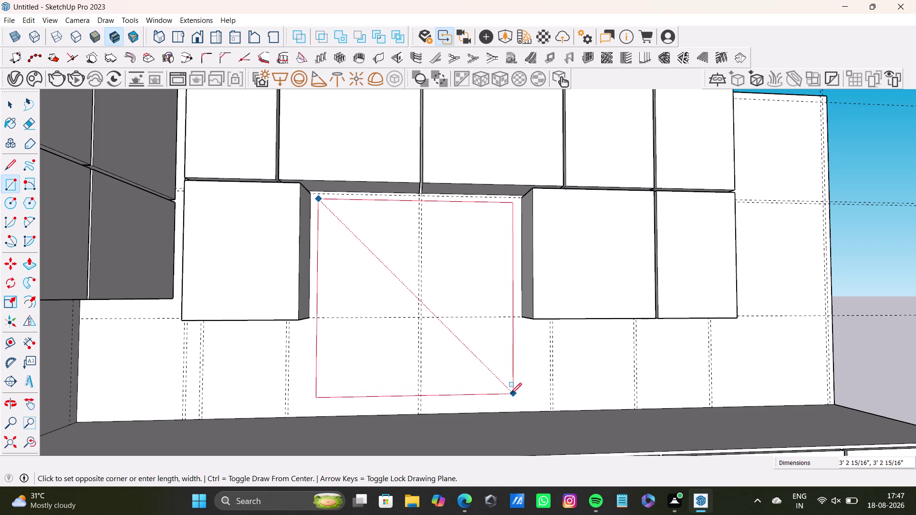
click(511, 394)
key(space)
click(441, 324)
middle_drag(457, 339, 414, 393)
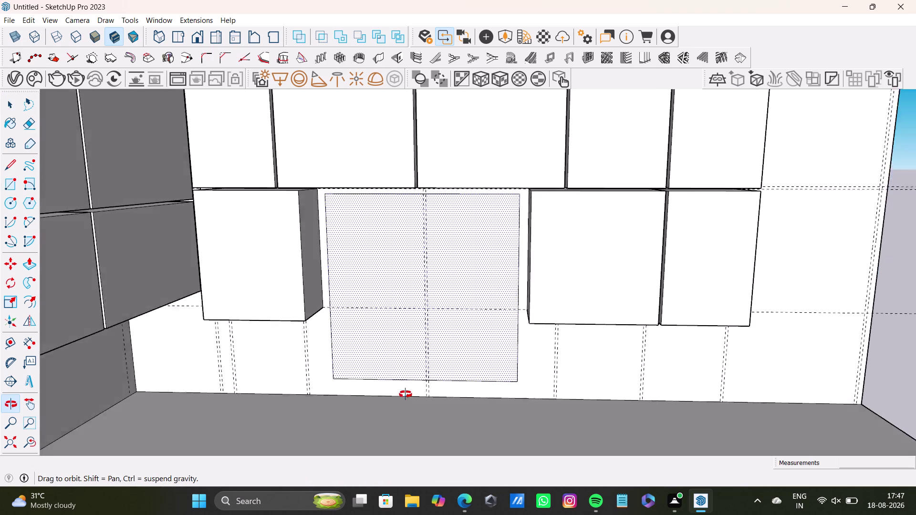
middle_drag(415, 392, 392, 394)
Push the rectangle through the wall thickness and inspect the opening.
key(p)
drag(474, 314, 486, 264)
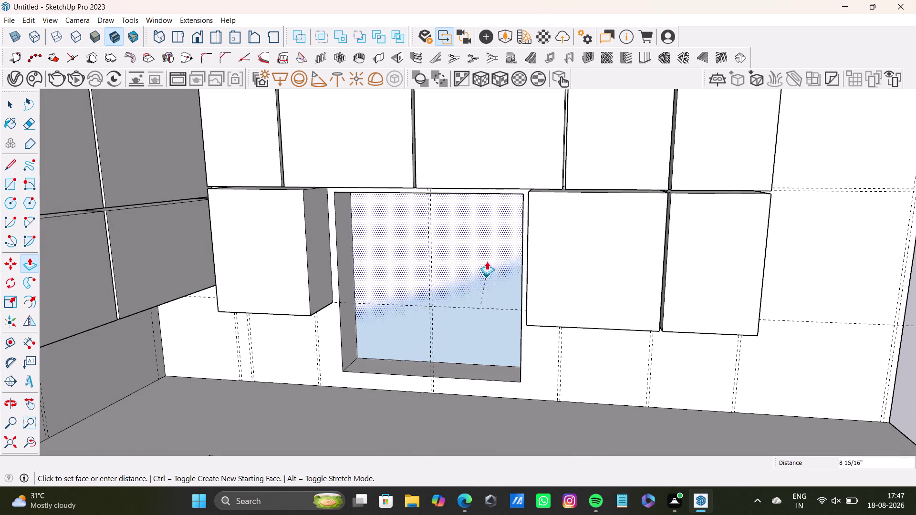
drag(487, 264, 488, 261)
middle_drag(487, 261, 418, 304)
middle_drag(420, 304, 456, 154)
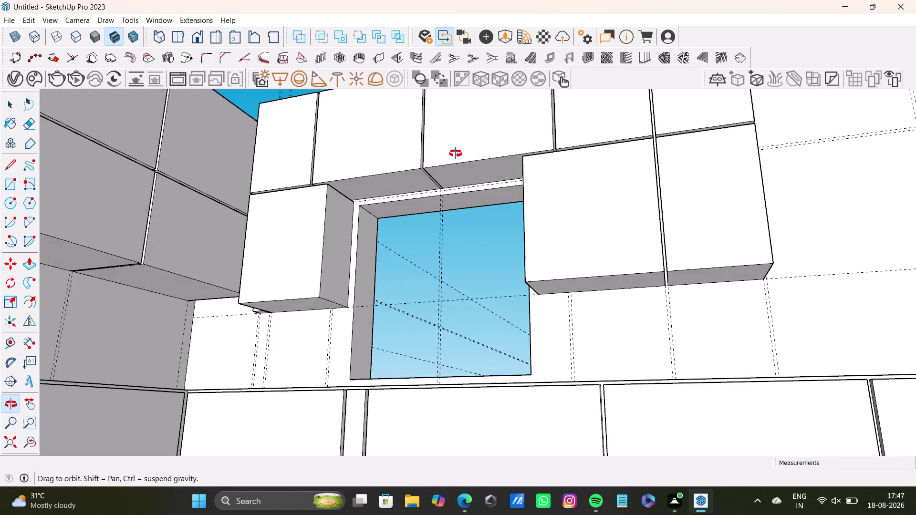
Orbit around the wall's outer end to view the cabinet ends.
middle_drag(456, 153, 508, 301)
scroll(down, 3)
middle_drag(519, 297, 318, 281)
scroll(up, 3)
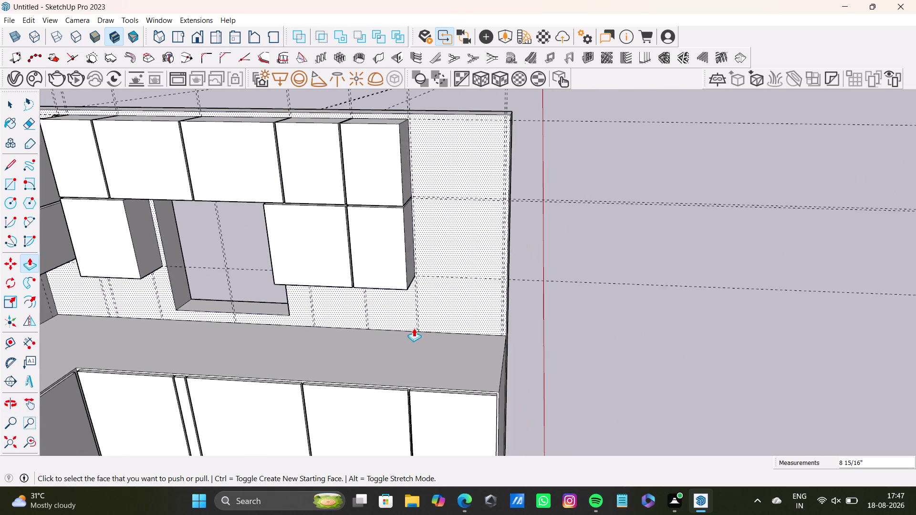
scroll(down, 3)
middle_drag(471, 358, 492, 245)
scroll(down, 3)
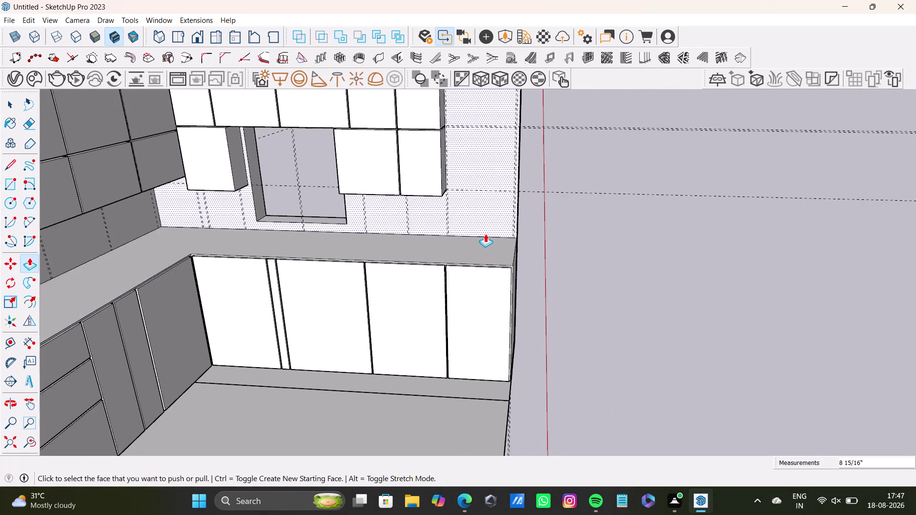
middle_drag(485, 234, 493, 330)
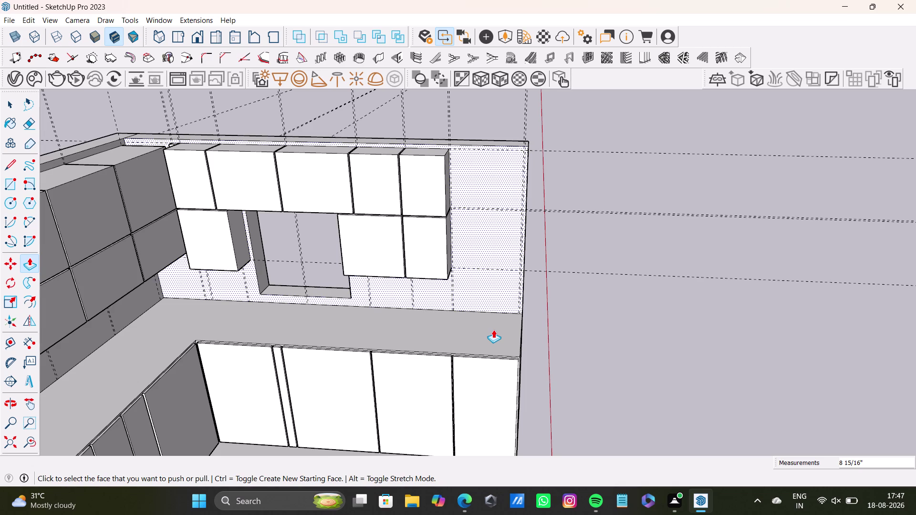
Stretch the end upper cabinet sideways to the wall's end edge.
scroll(up, 3)
middle_drag(445, 196, 409, 244)
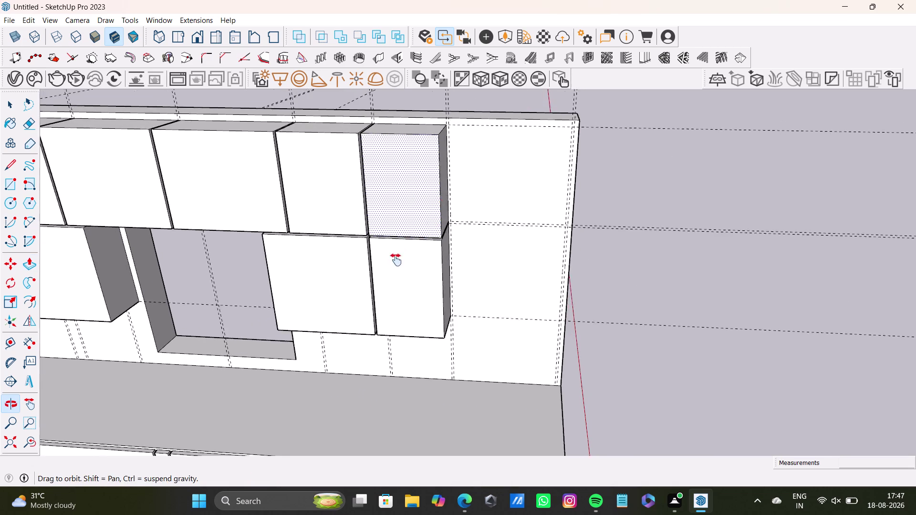
middle_drag(410, 244, 365, 287)
middle_drag(391, 269, 330, 248)
drag(379, 239, 470, 259)
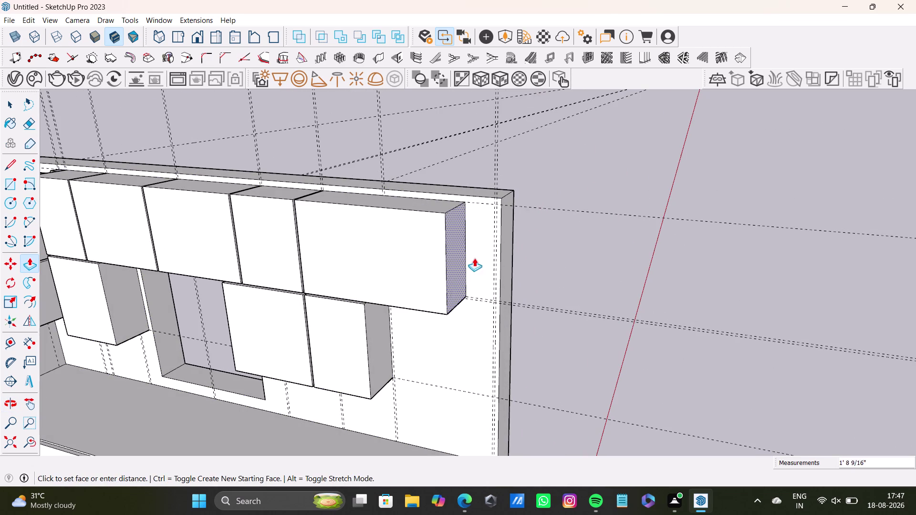
drag(470, 258, 491, 260)
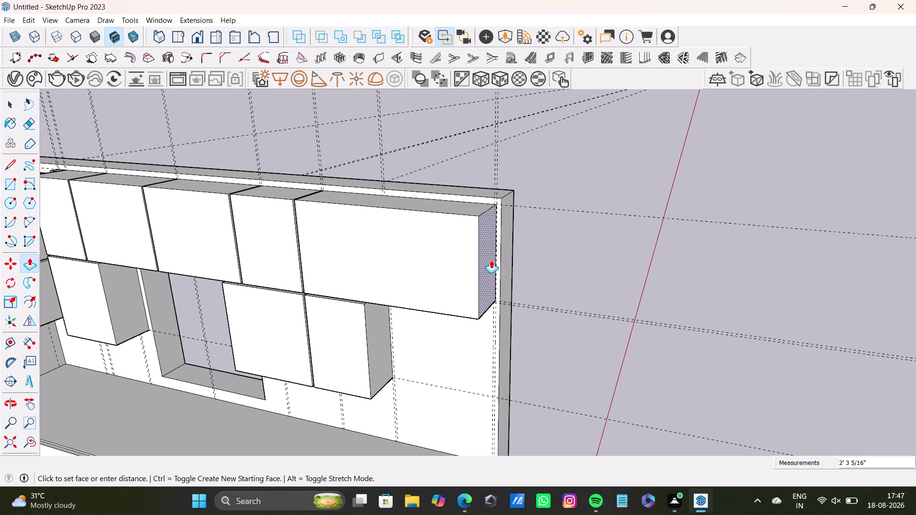
Stretch the end lower wall cabinet sideways to the wall's end.
drag(491, 260, 490, 262)
drag(376, 332, 485, 351)
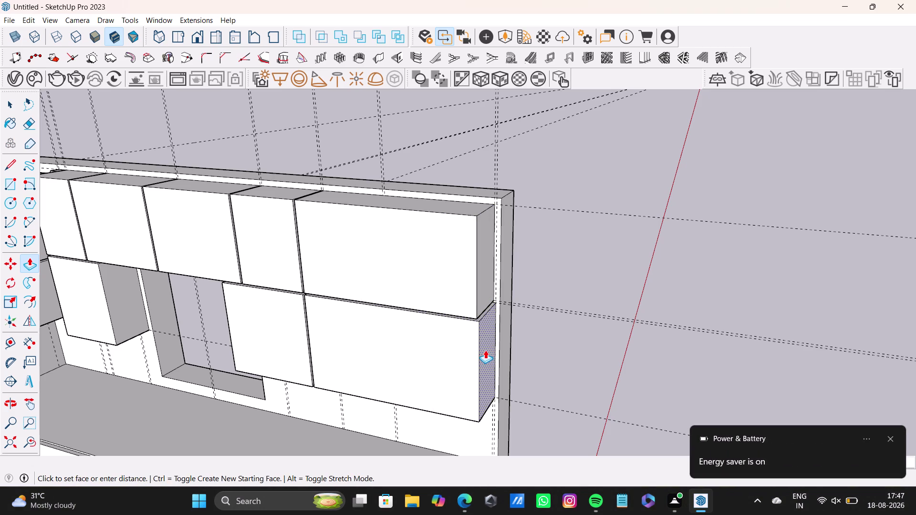
drag(486, 350, 484, 351)
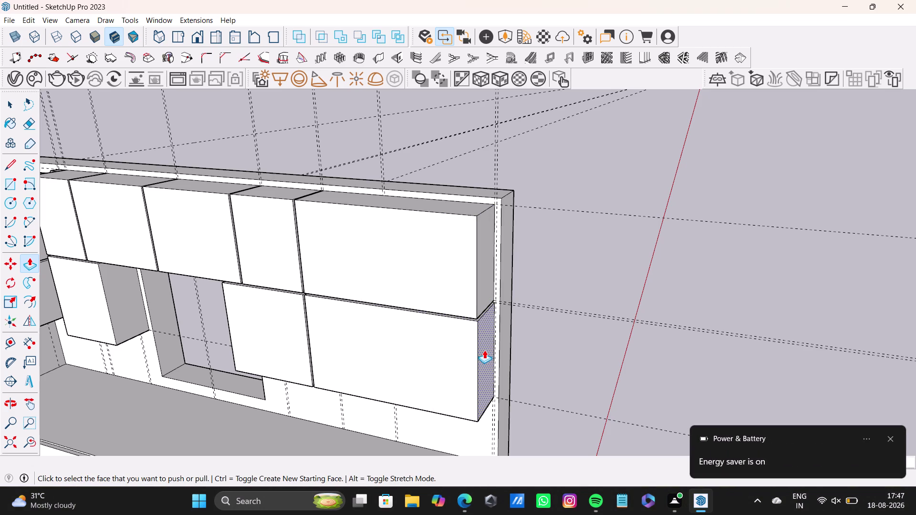